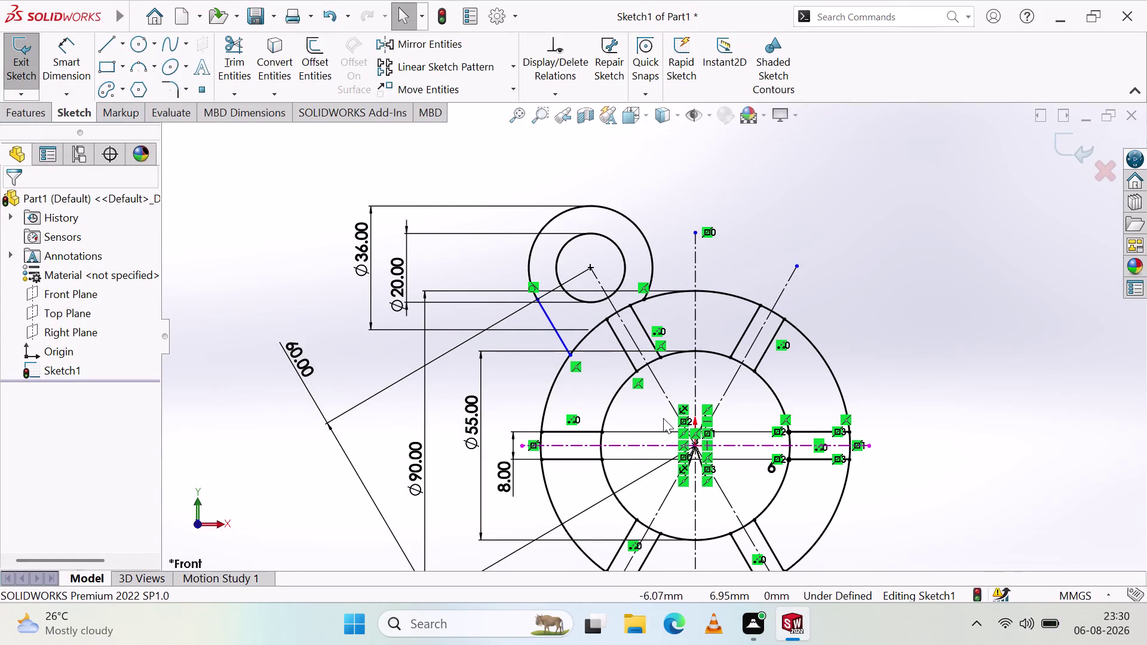
Undo the hook geometry back to the dimensioned ring, then redo the last undone step.
key(ctrl+z)
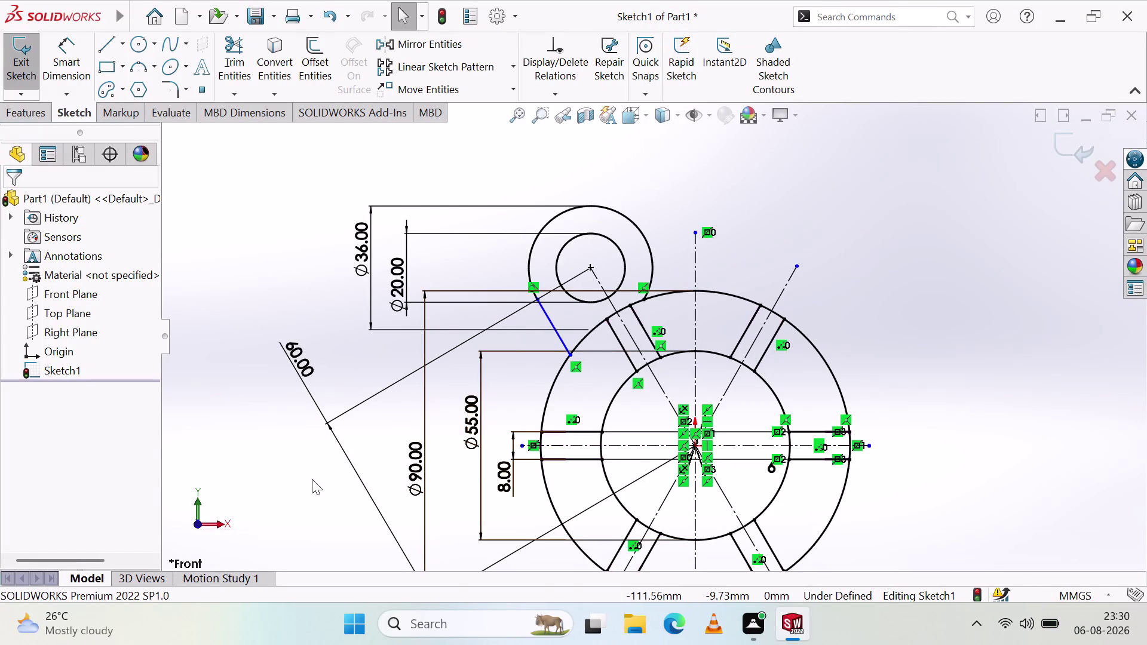
key(ctrl+z)
key(ctrl+z)
key(ctrl+z)
key(ctrl+z)
key(ctrl+z)
key(ctrl+z)
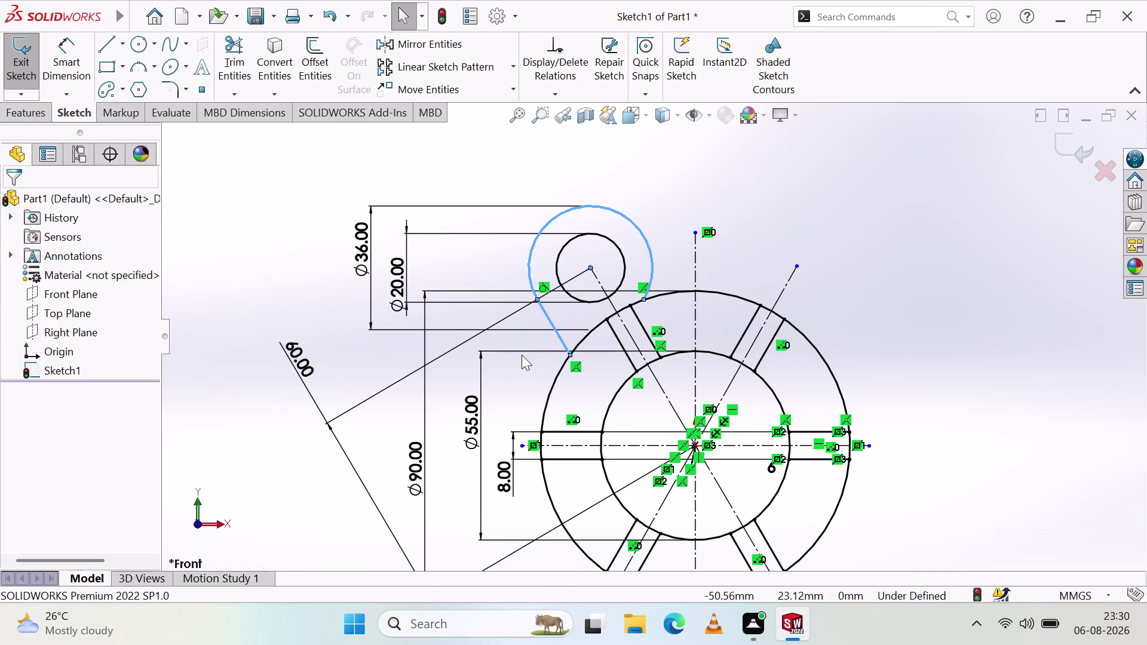
key(ctrl+z)
key(ctrl+z)
key(ctrl+z)
key(ctrl+z)
key(ctrl+z)
key(ctrl+z)
key(ctrl+z)
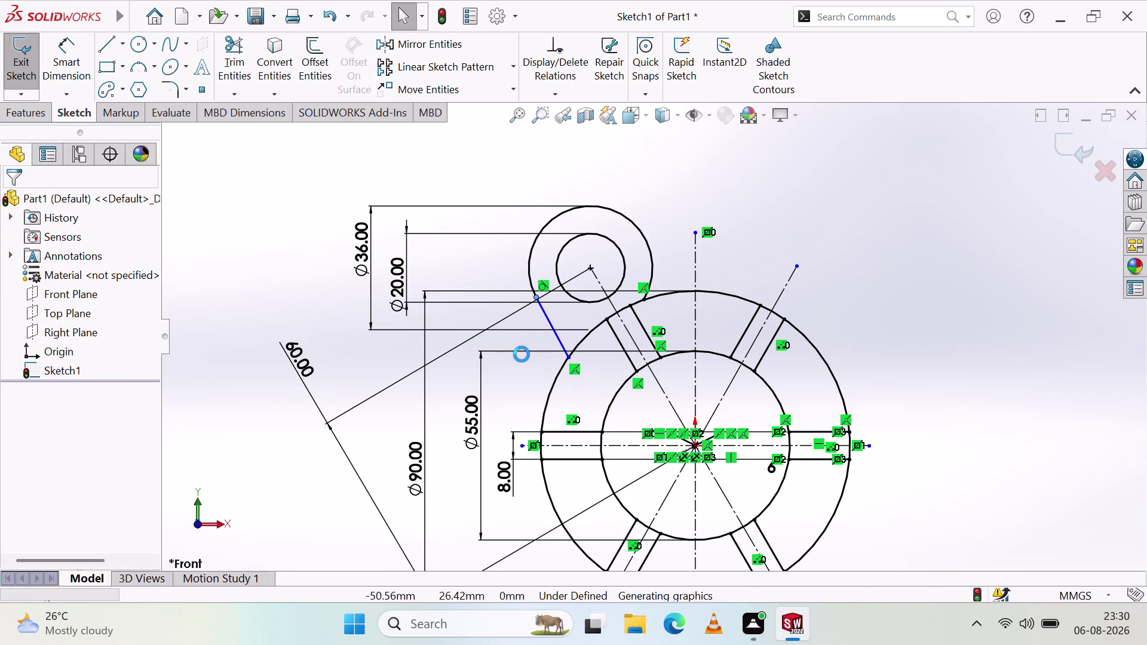
key(ctrl+z)
key(ctrl+z)
key(ctrl+z)
key(ctrl+z)
key(ctrl+z)
key(ctrl+z)
key(ctrl+z)
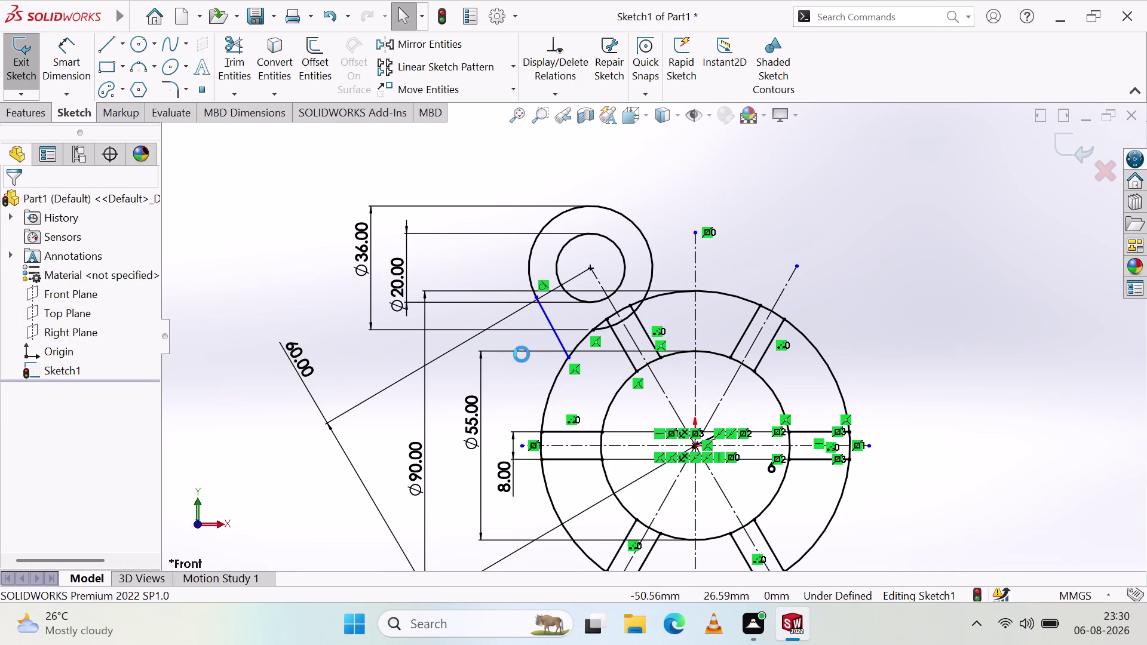
key(ctrl+z)
key(ctrl+z)
key(ctrl+z)
key(ctrl+z)
key(ctrl+z)
key(ctrl+z)
key(ctrl+z)
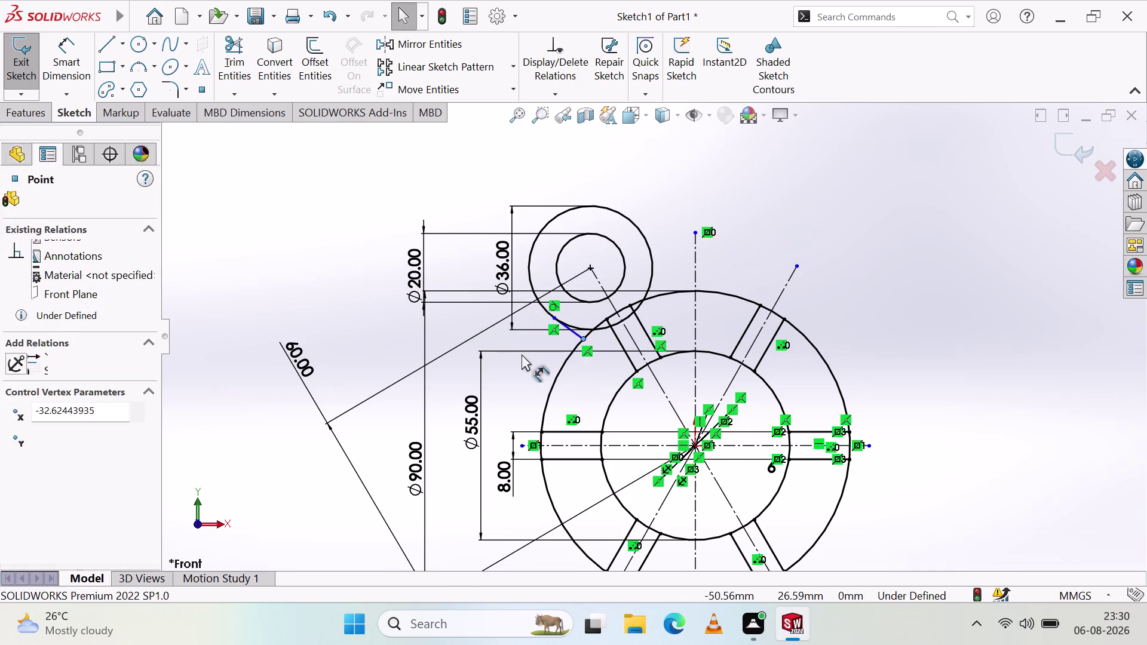
key(ctrl+z)
key(ctrl+z)
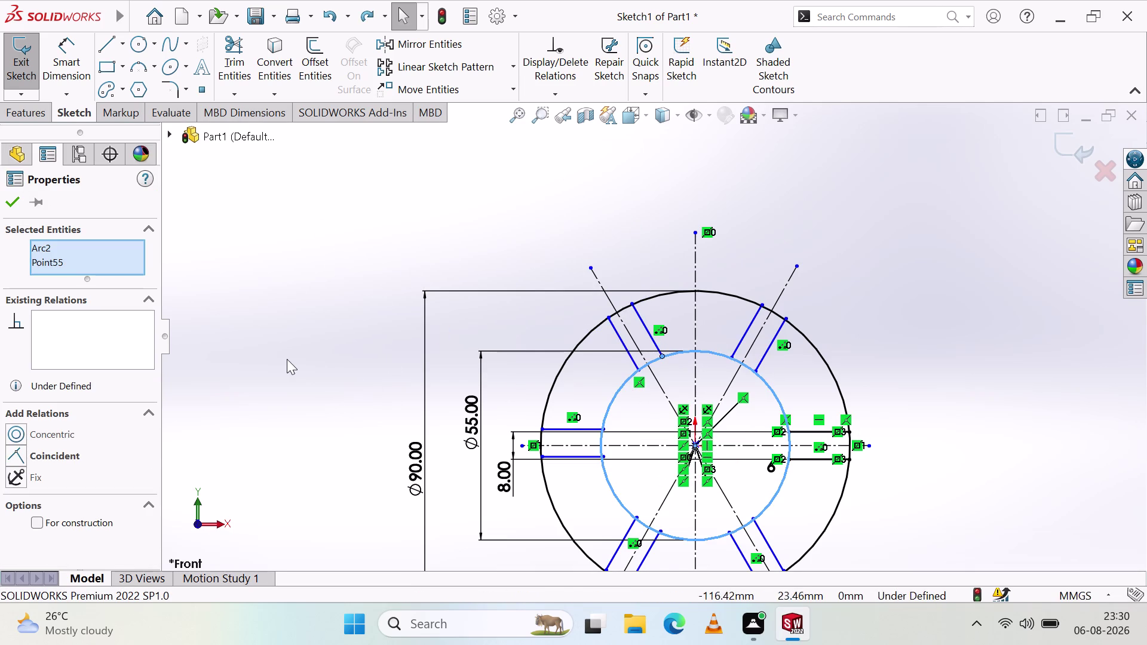
click(361, 13)
click(362, 13)
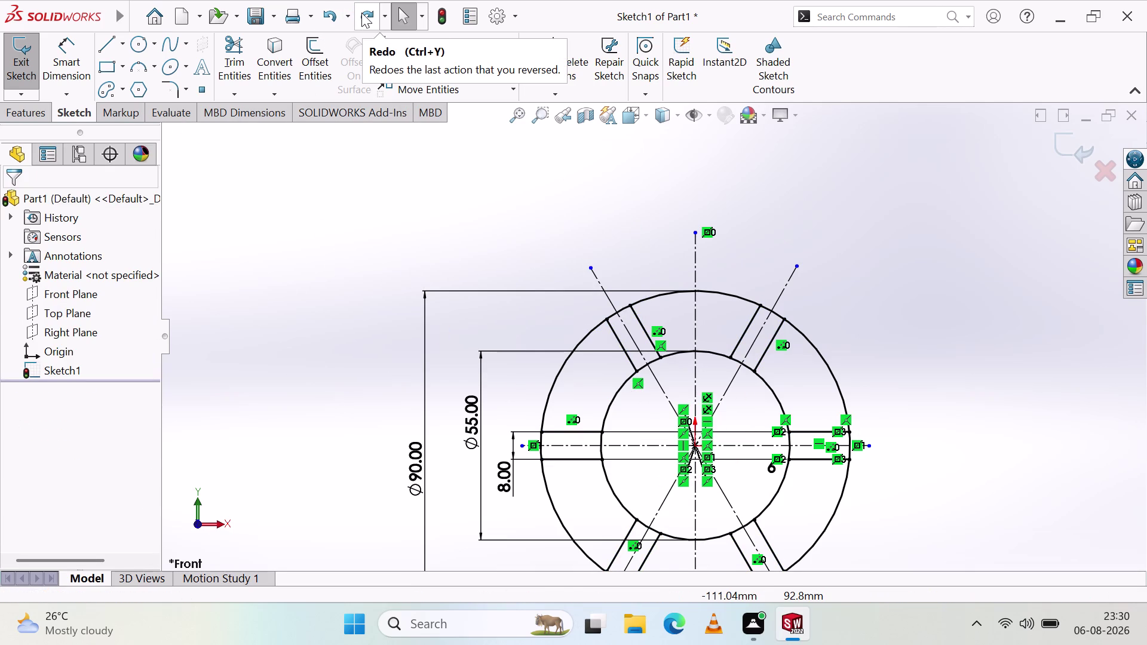
click(362, 13)
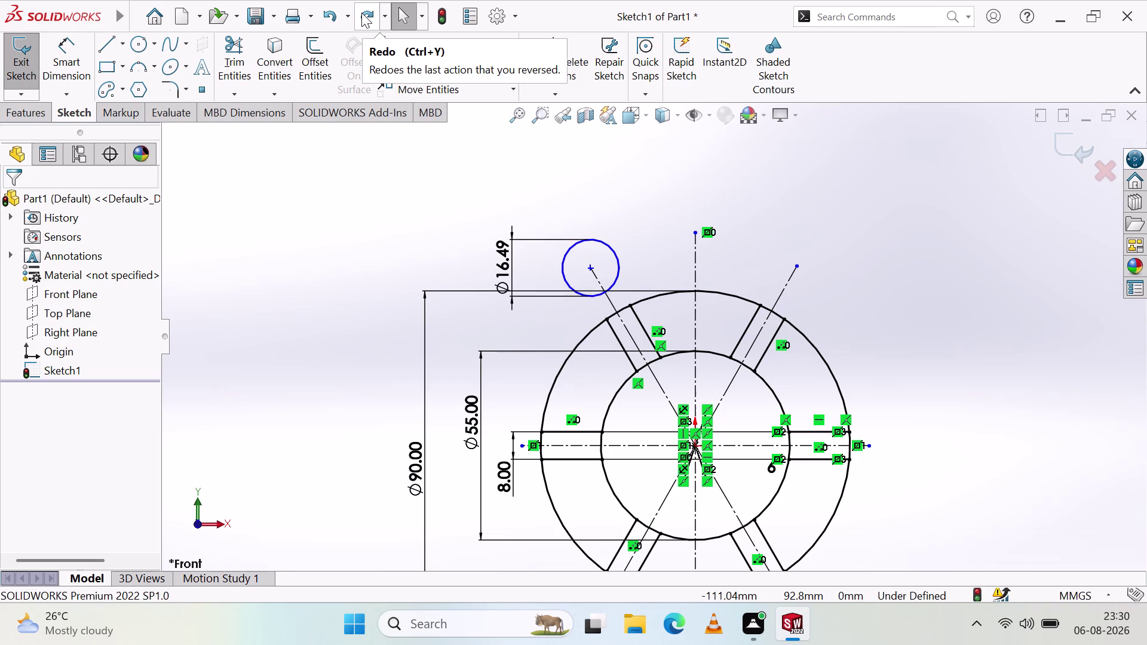
Delete the stray Ø16.49 circle together with its dimension.
key(Escape)
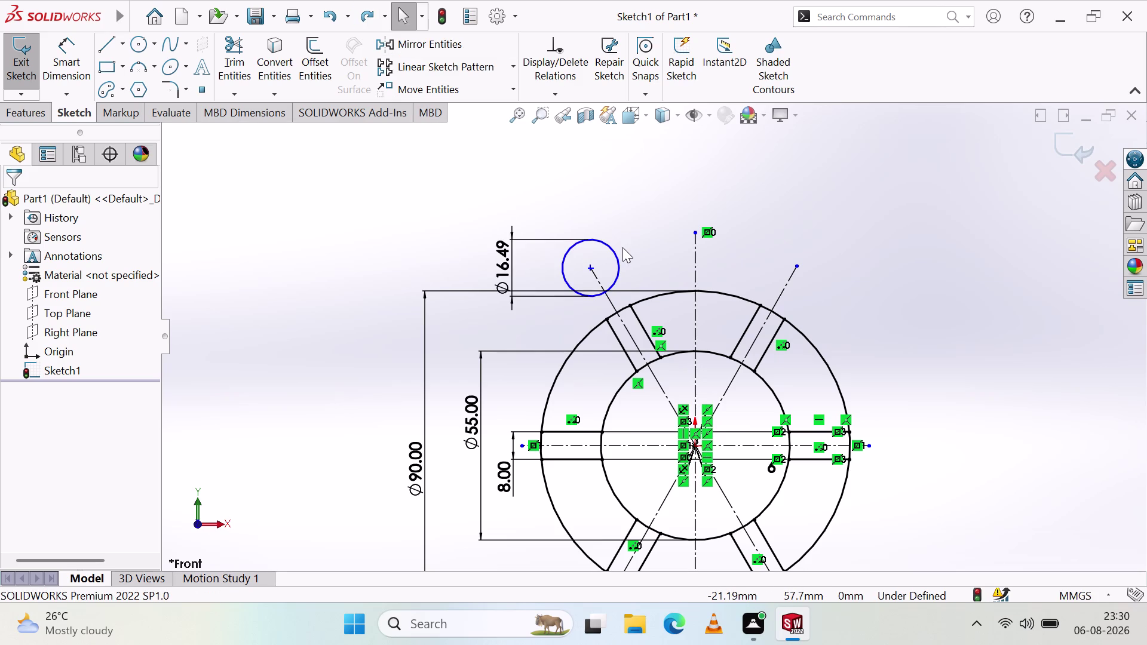
click(614, 254)
key(Delete)
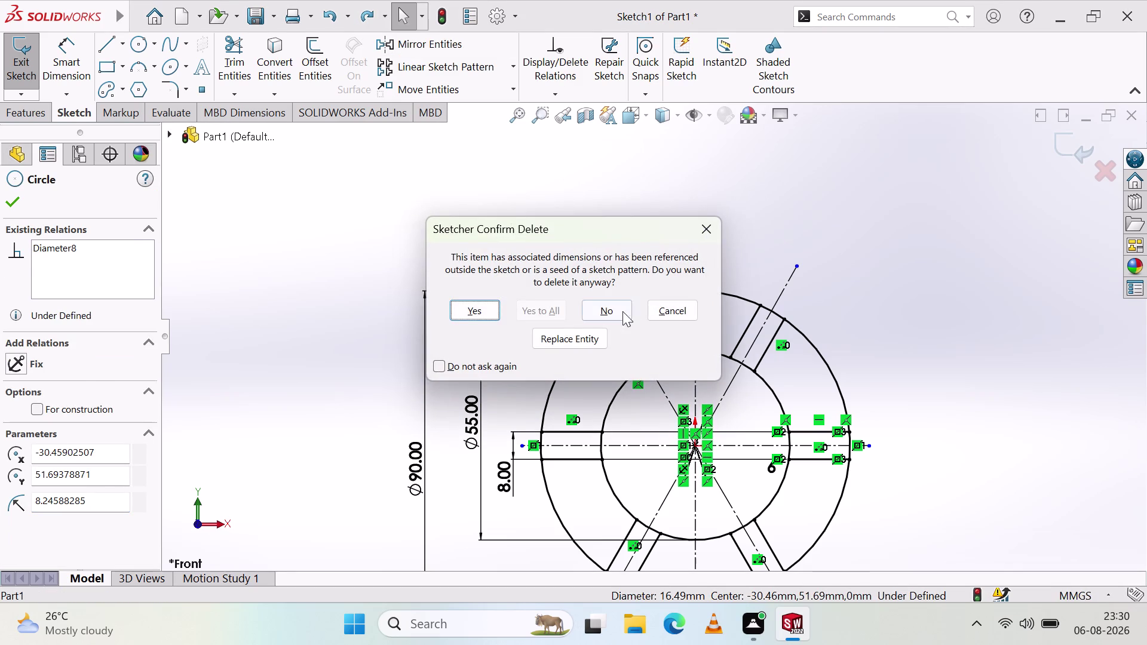
click(482, 311)
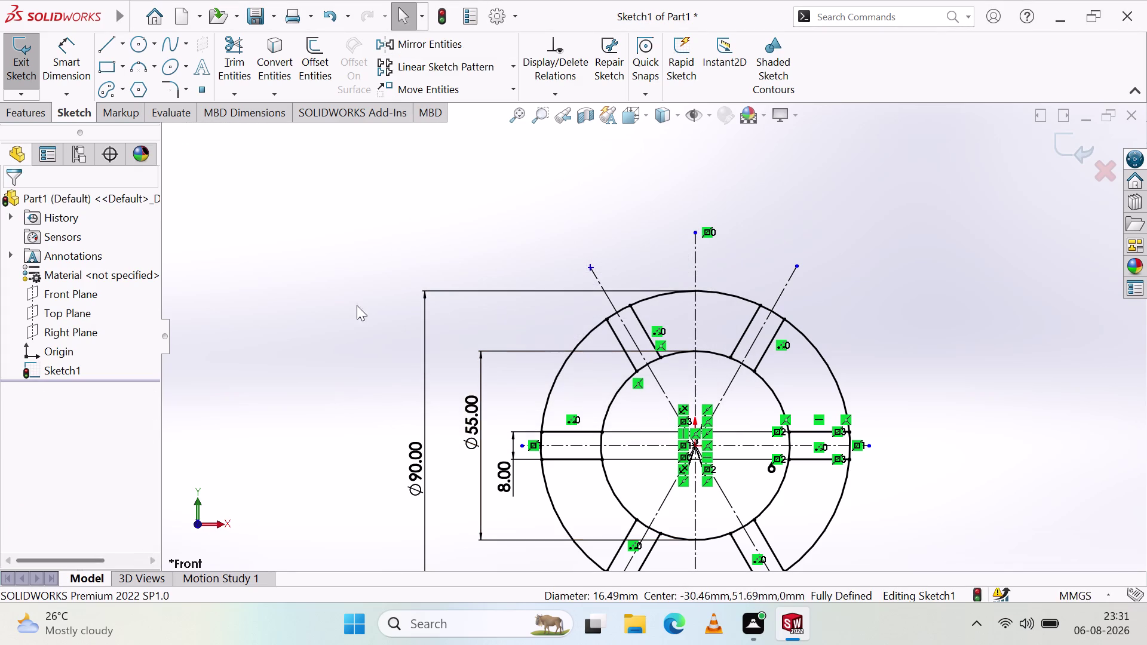
click(398, 246)
click(764, 232)
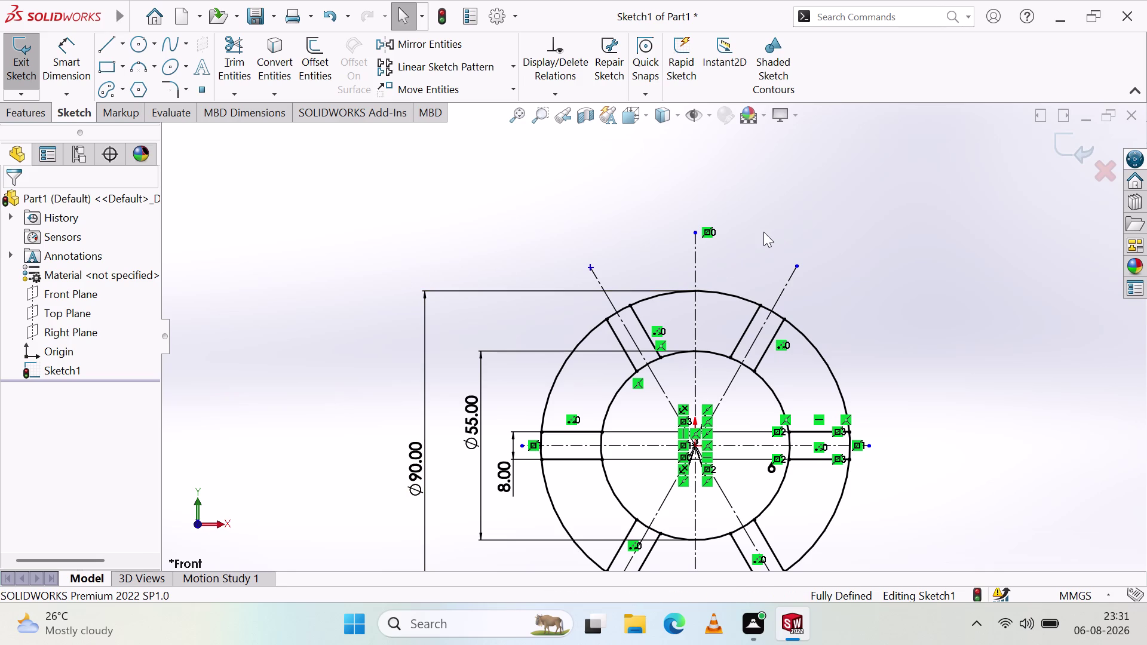
click(805, 265)
click(793, 269)
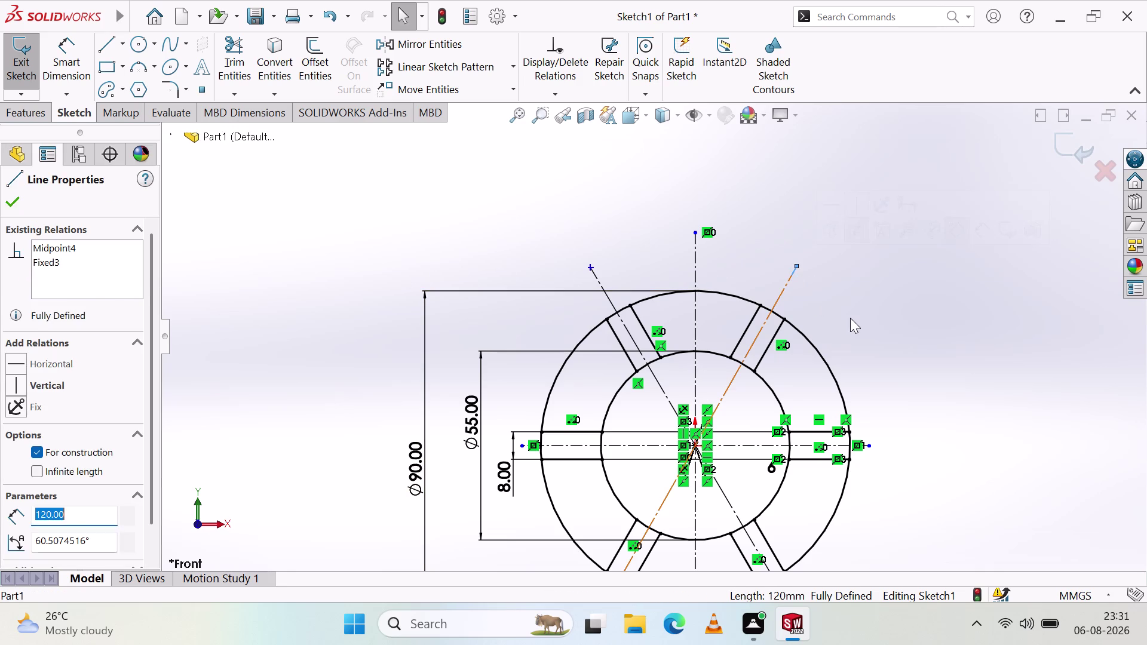
click(851, 318)
key(Escape)
key(Escape)
key(Escape)
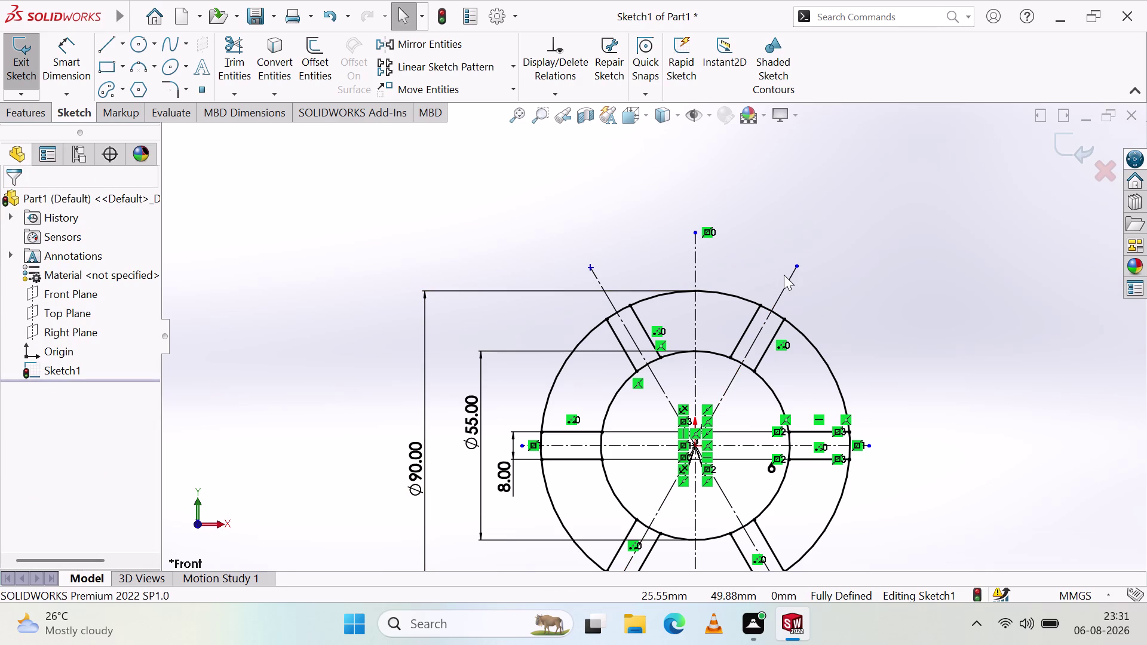
click(786, 277)
click(787, 284)
key(Escape)
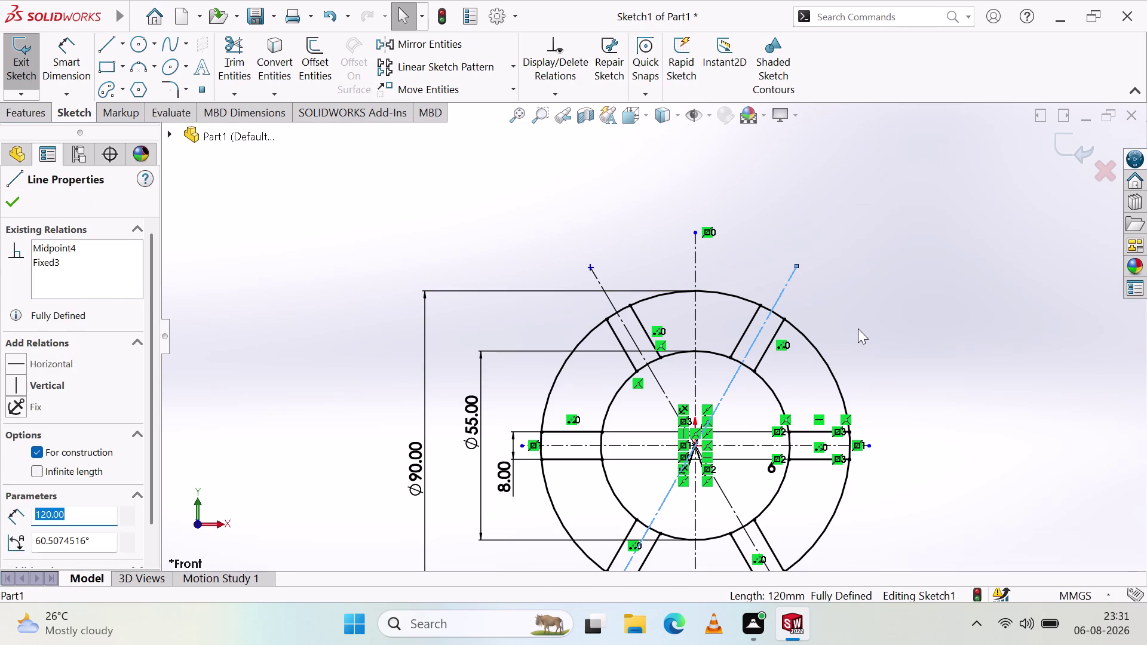
key(Escape)
key(Escape)
key(Escape)
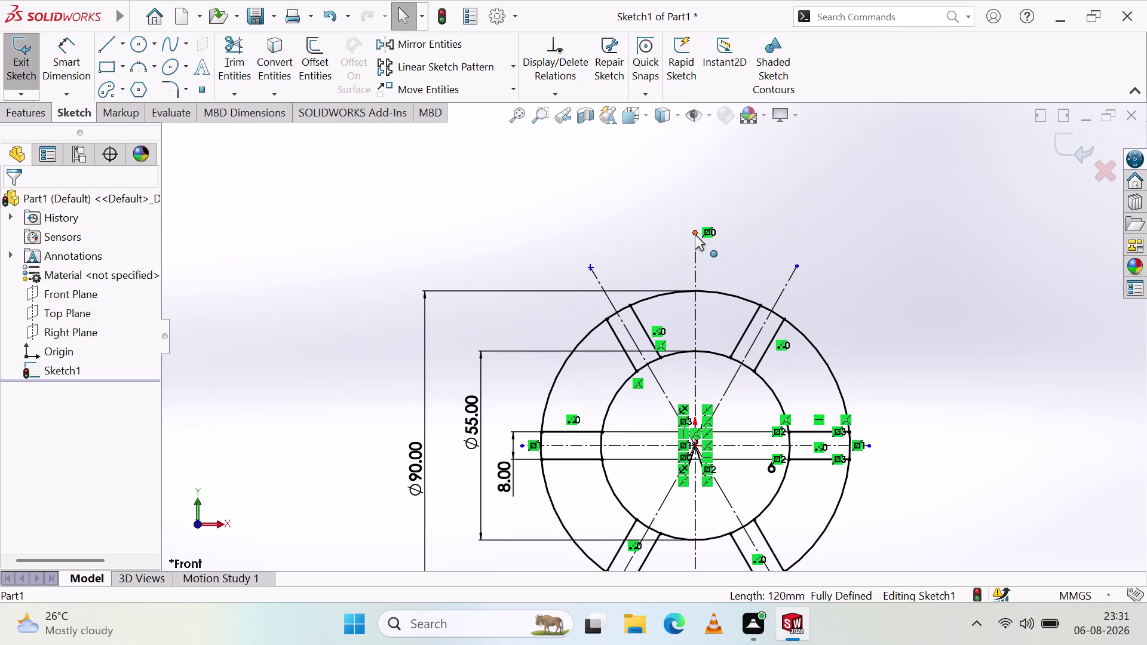
click(695, 235)
key(Escape)
key(Escape)
key(Escape)
key(Escape)
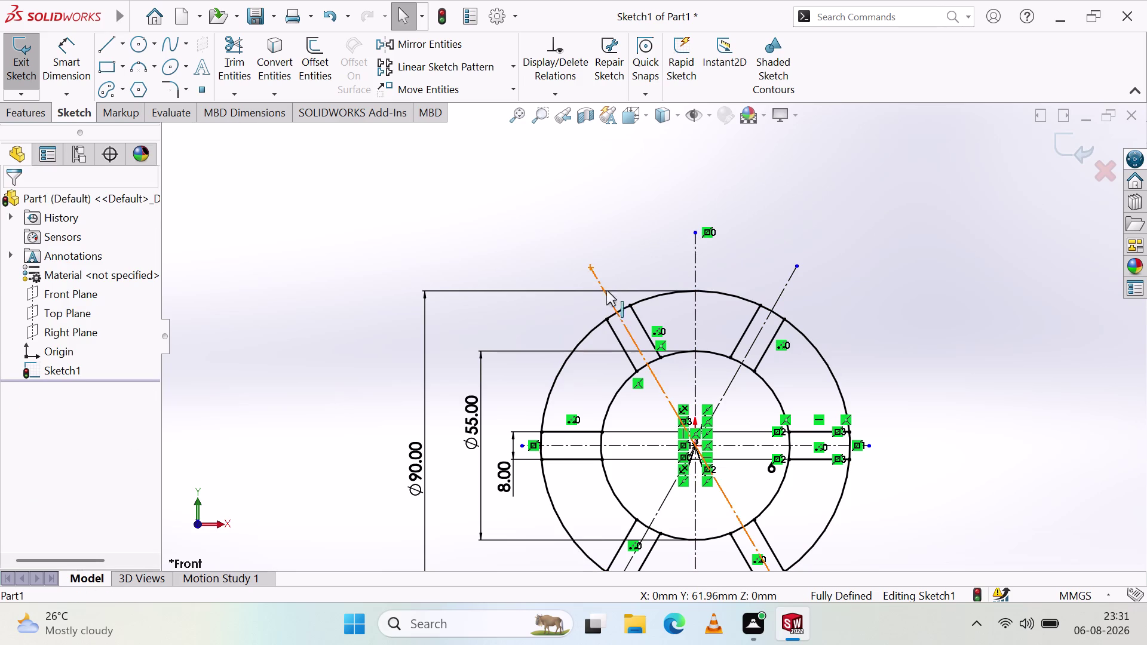
scroll(down, 3)
scroll(up, 3)
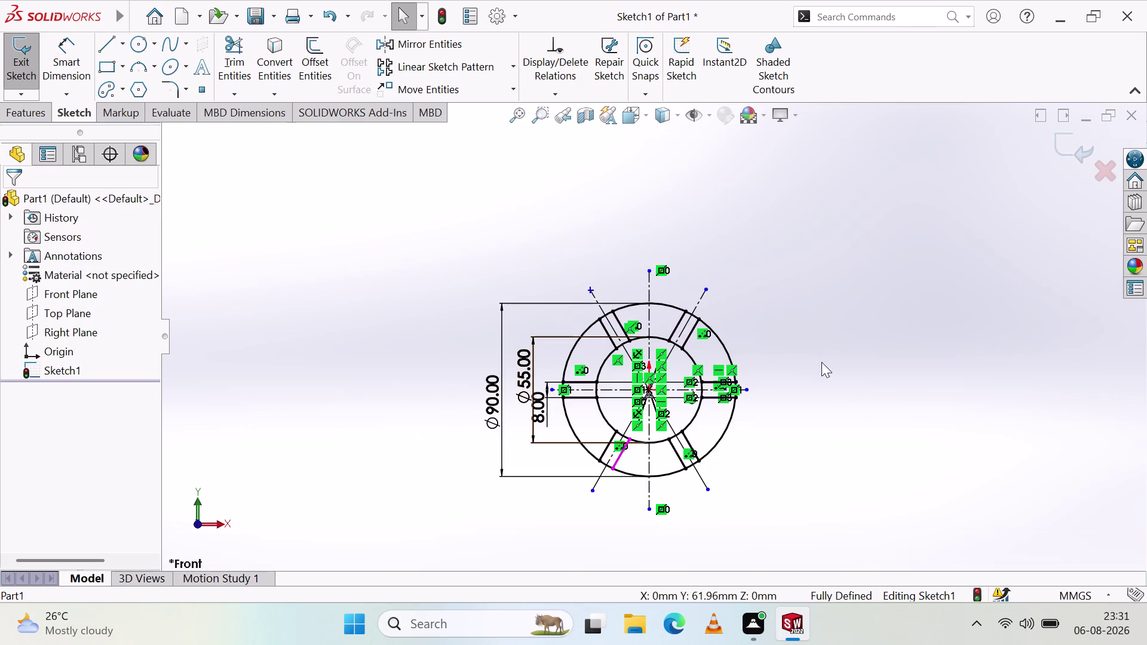
scroll(down, 3)
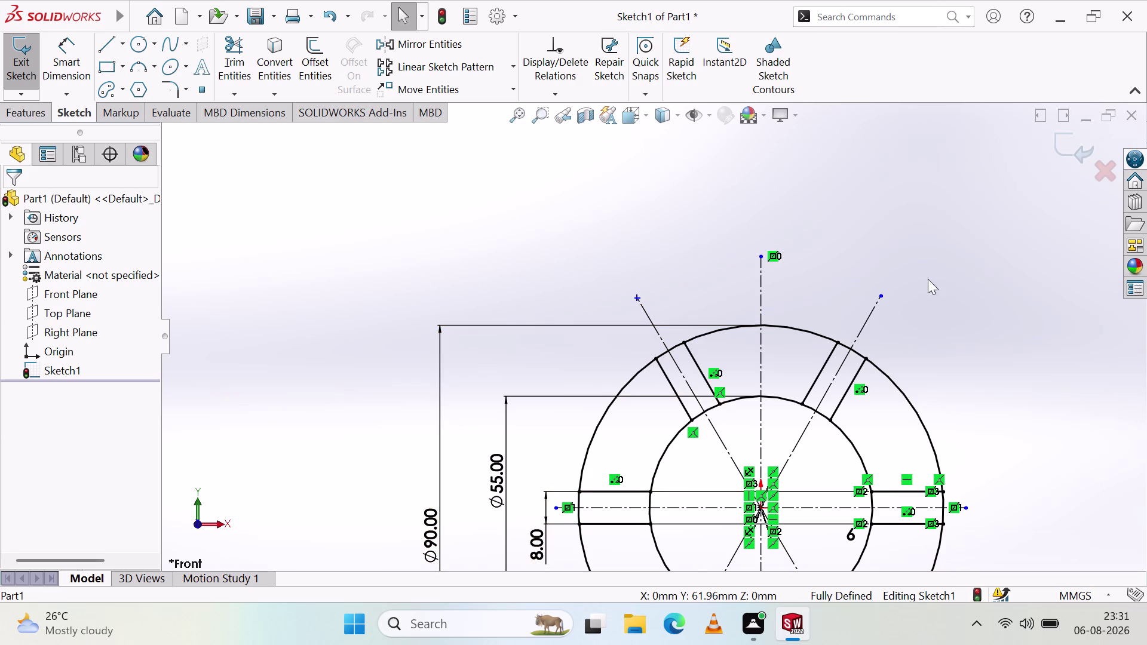
scroll(down, 3)
scroll(down, 3)
scroll(up, 3)
scroll(down, 3)
scroll(up, 3)
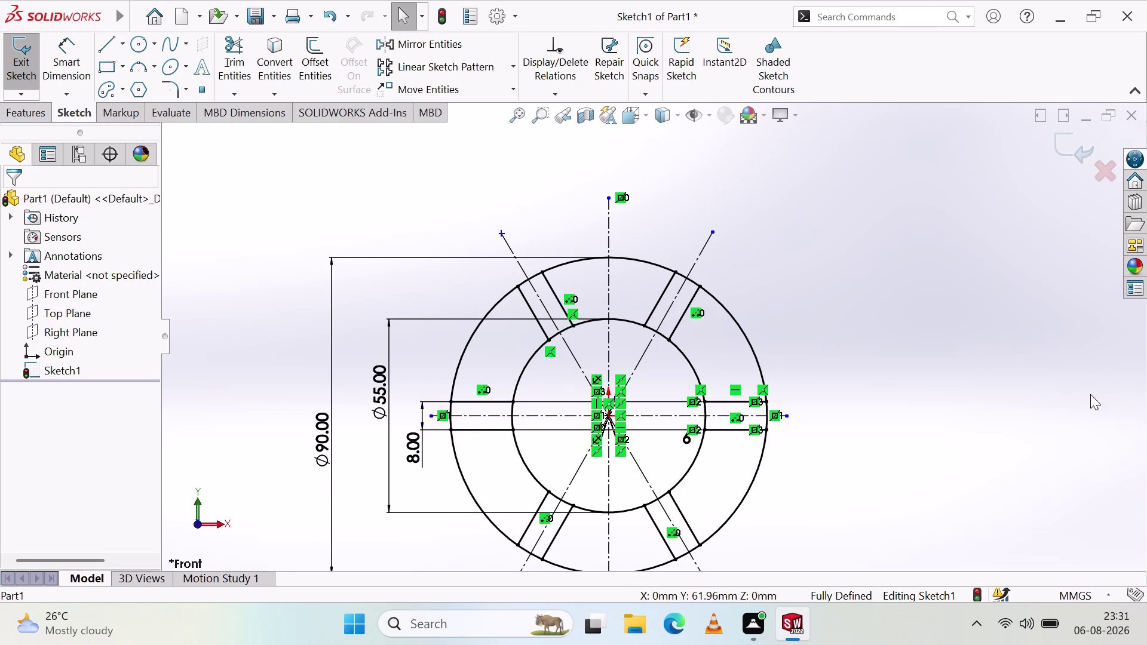
drag(0, 575, 0, 644)
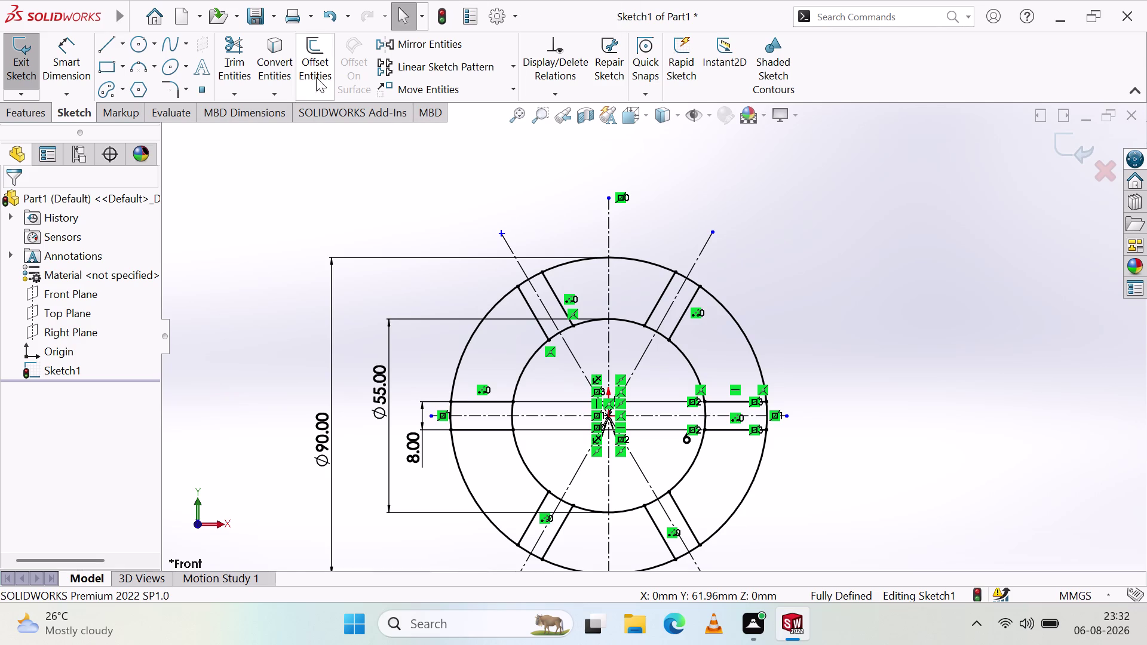
Sketch a three-point arc from above the outer ring down to the outer circle.
click(154, 70)
click(182, 132)
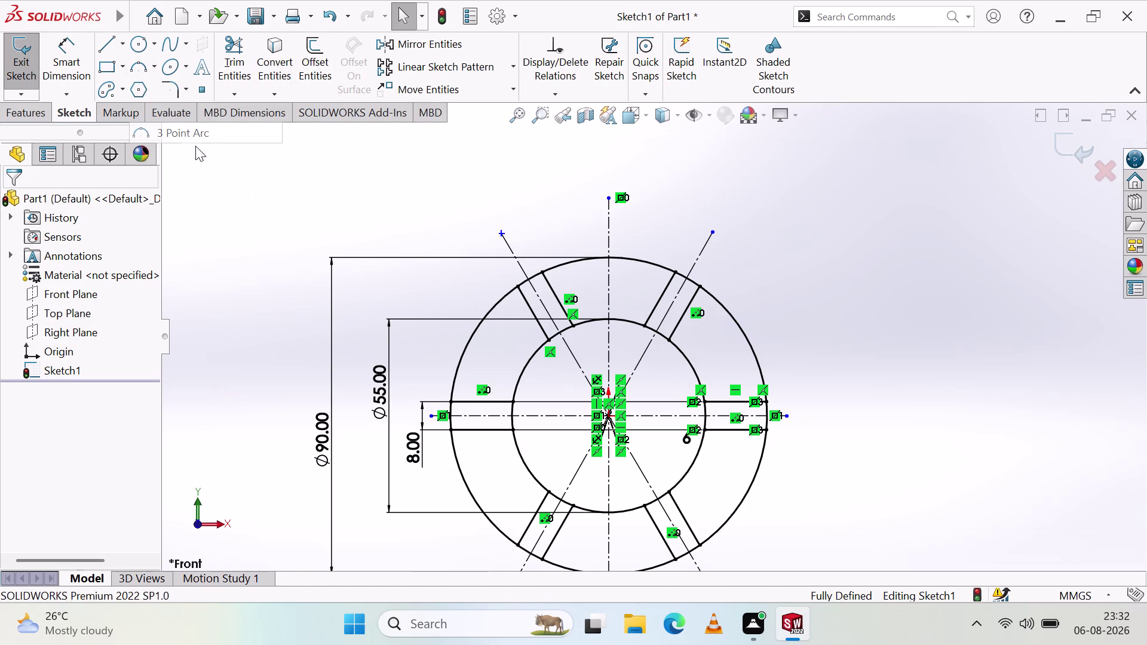
click(497, 301)
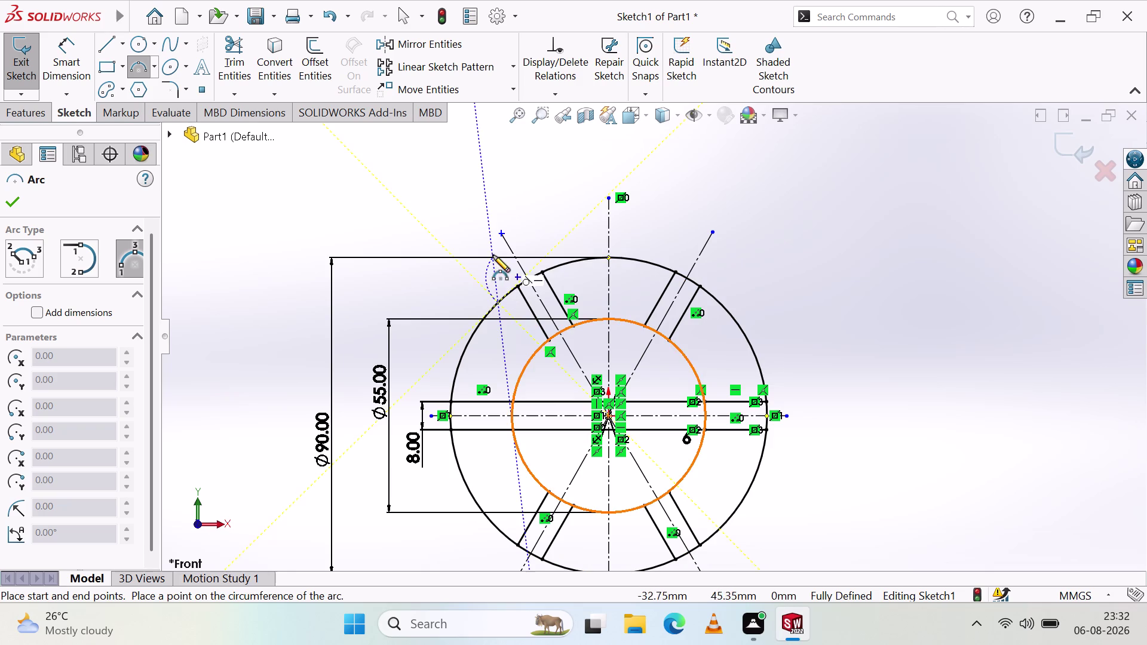
click(485, 236)
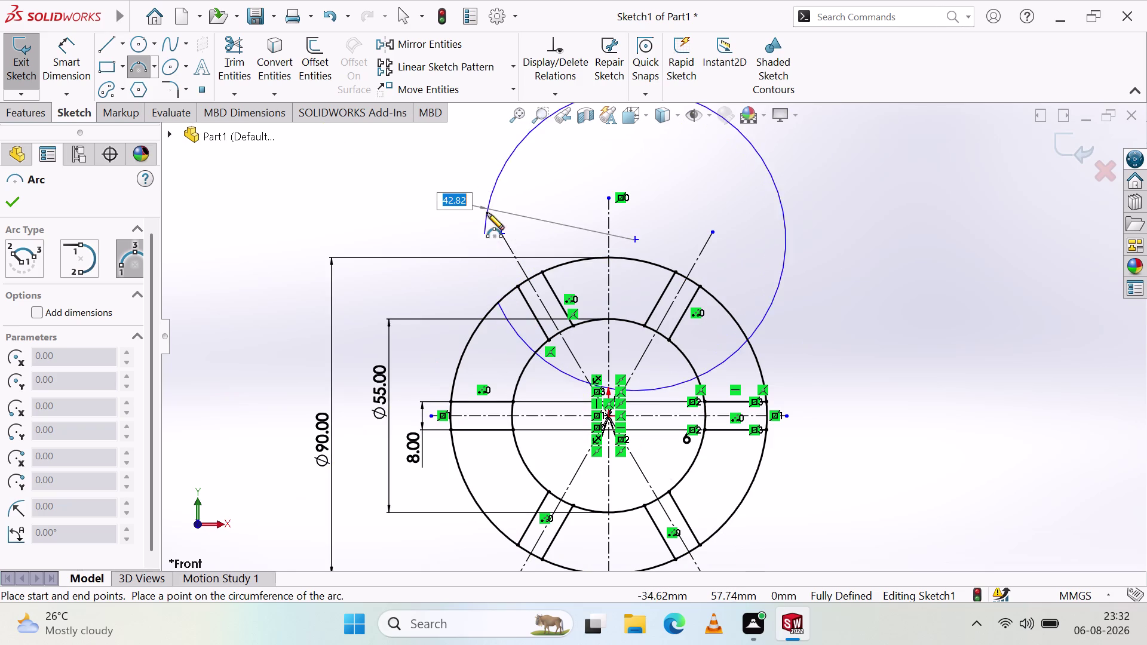
click(505, 267)
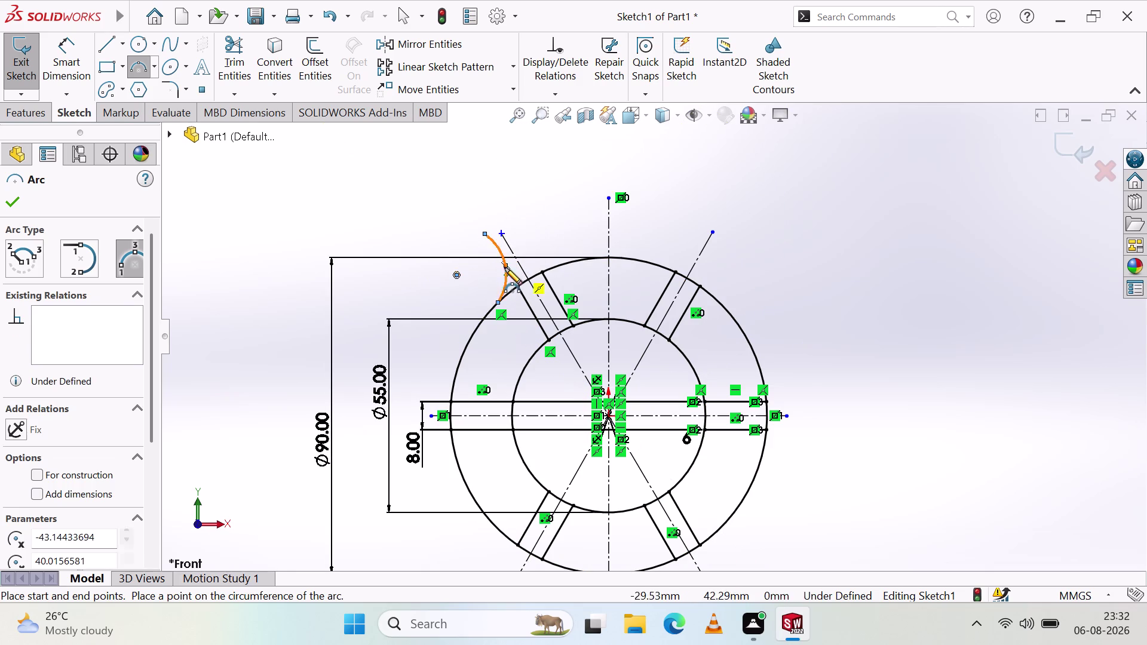
key(Escape)
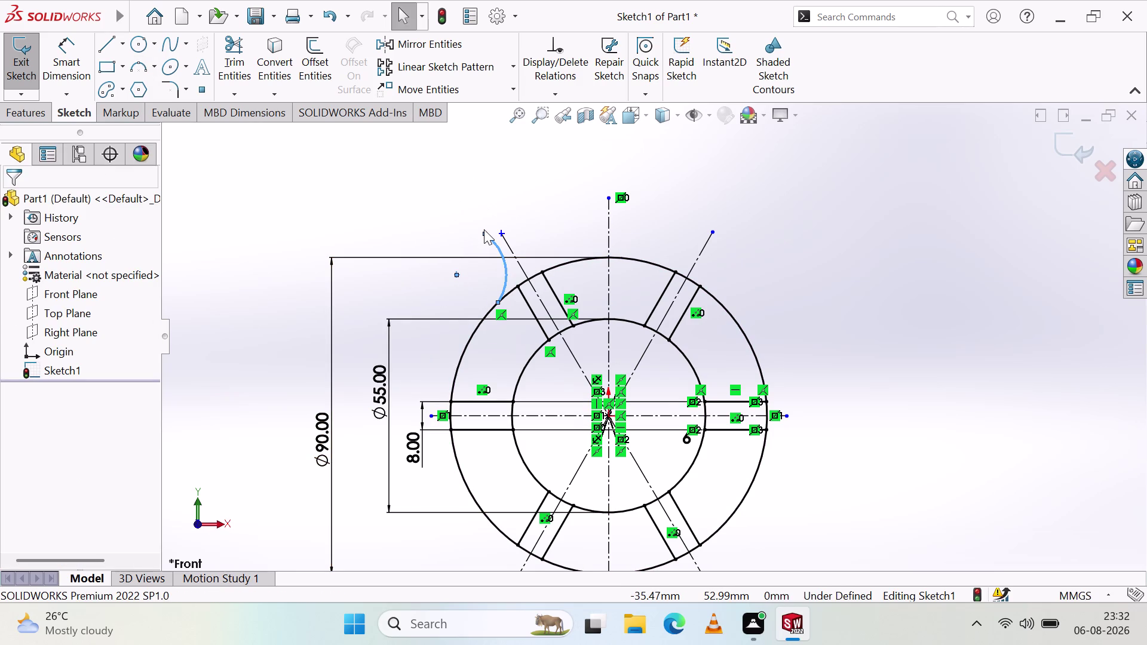
Drag the new arc's upper endpoint and curvature to shape it beside the upper spoke.
drag(480, 232, 470, 236)
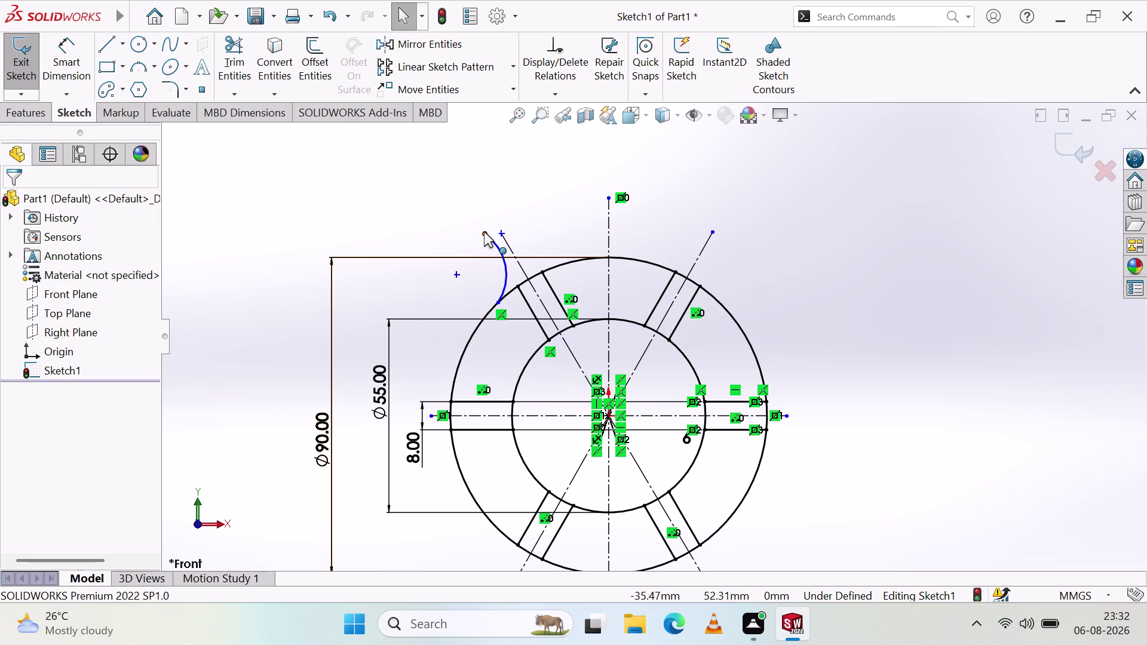
drag(484, 234, 471, 245)
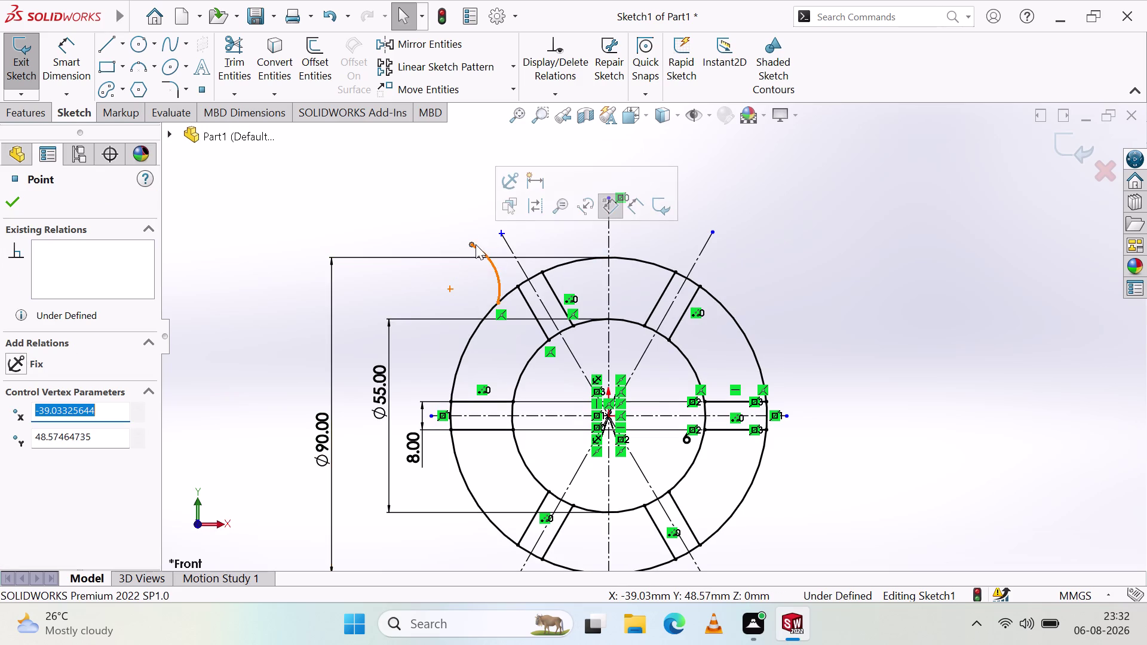
drag(469, 244, 487, 227)
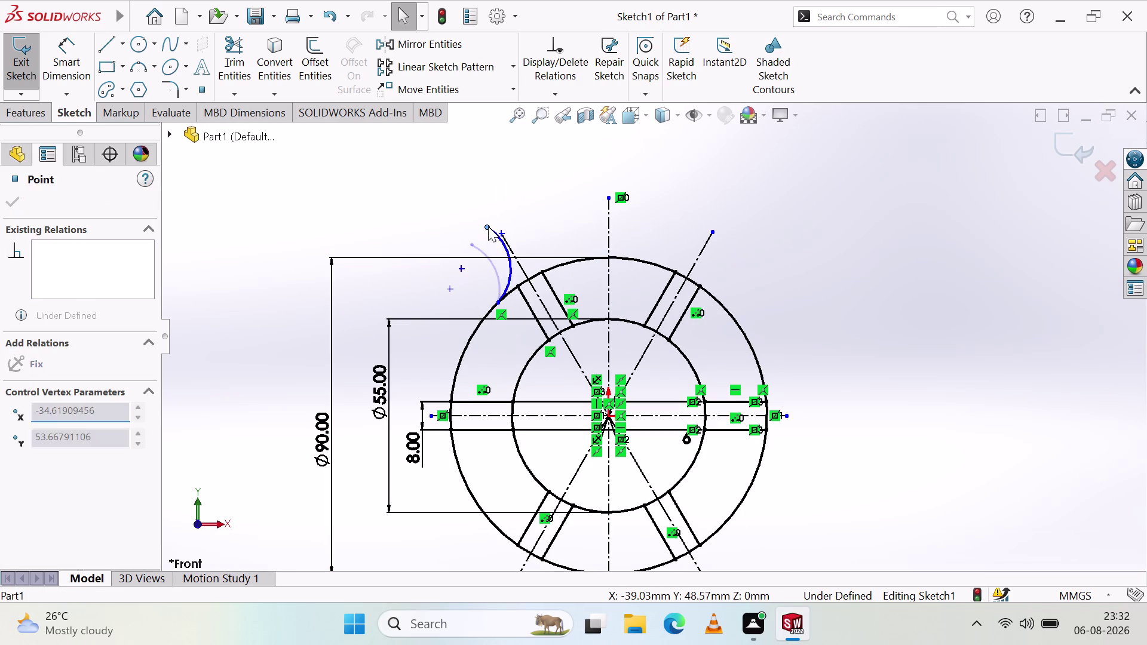
drag(487, 227, 483, 241)
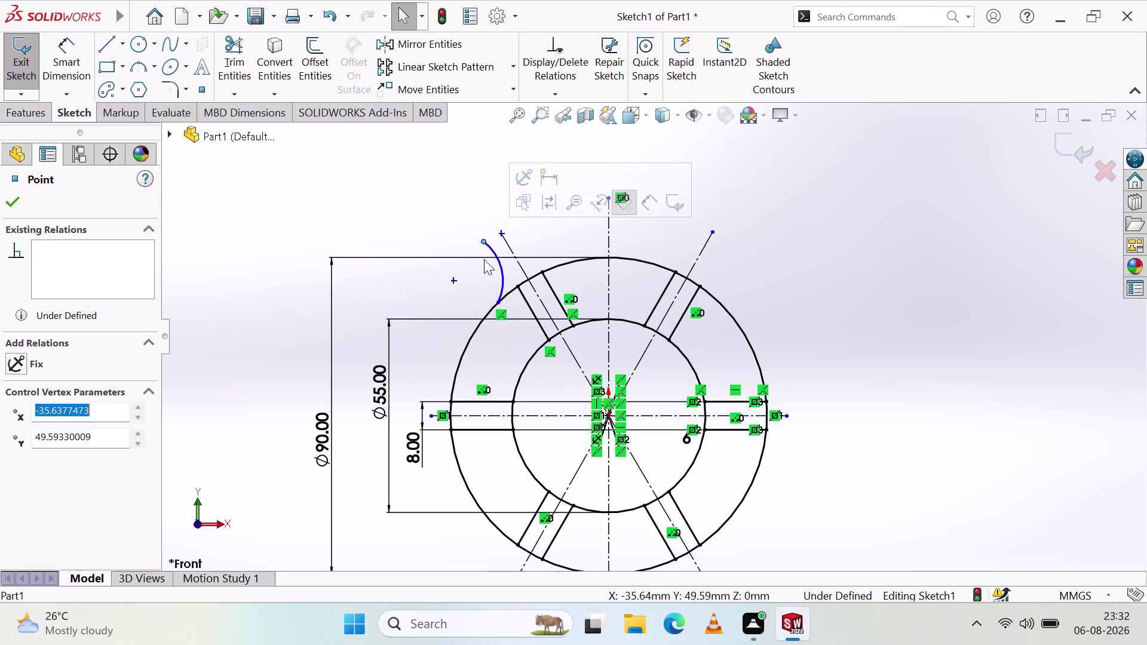
click(477, 280)
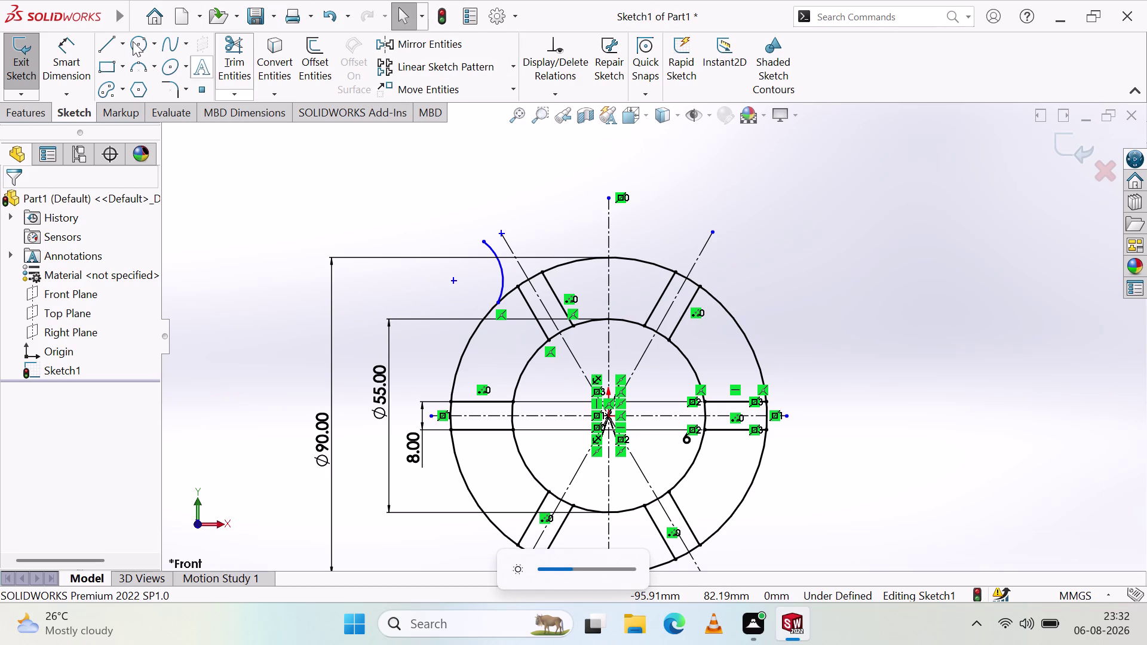
Draw a short line from the hook arc's upper end, running up and left.
click(108, 47)
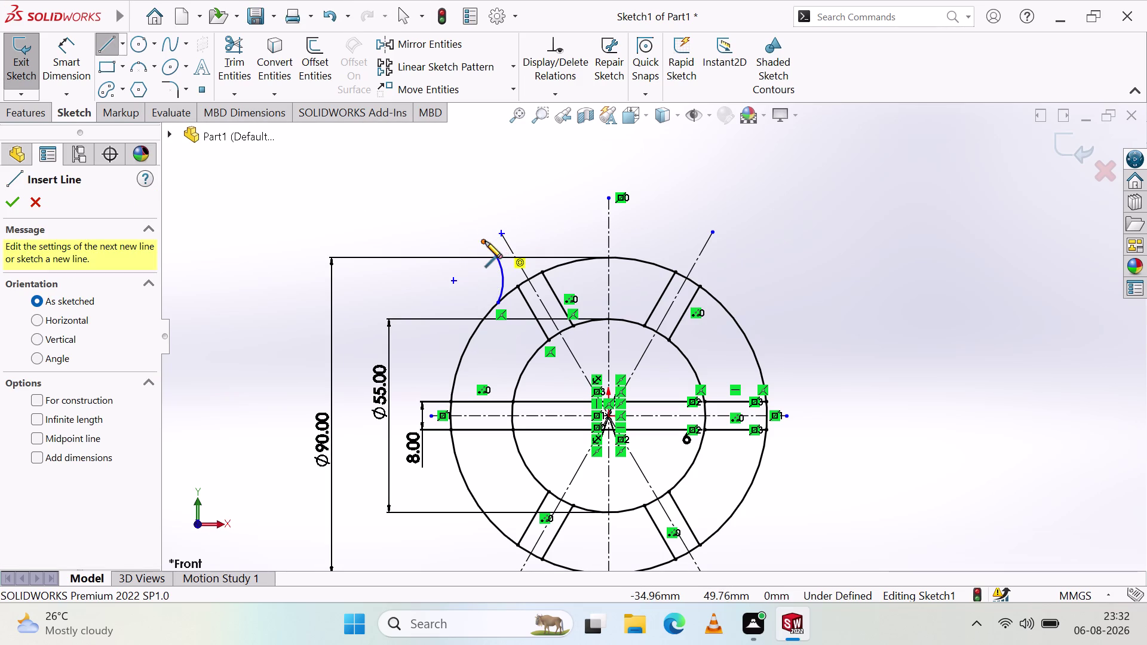
click(483, 242)
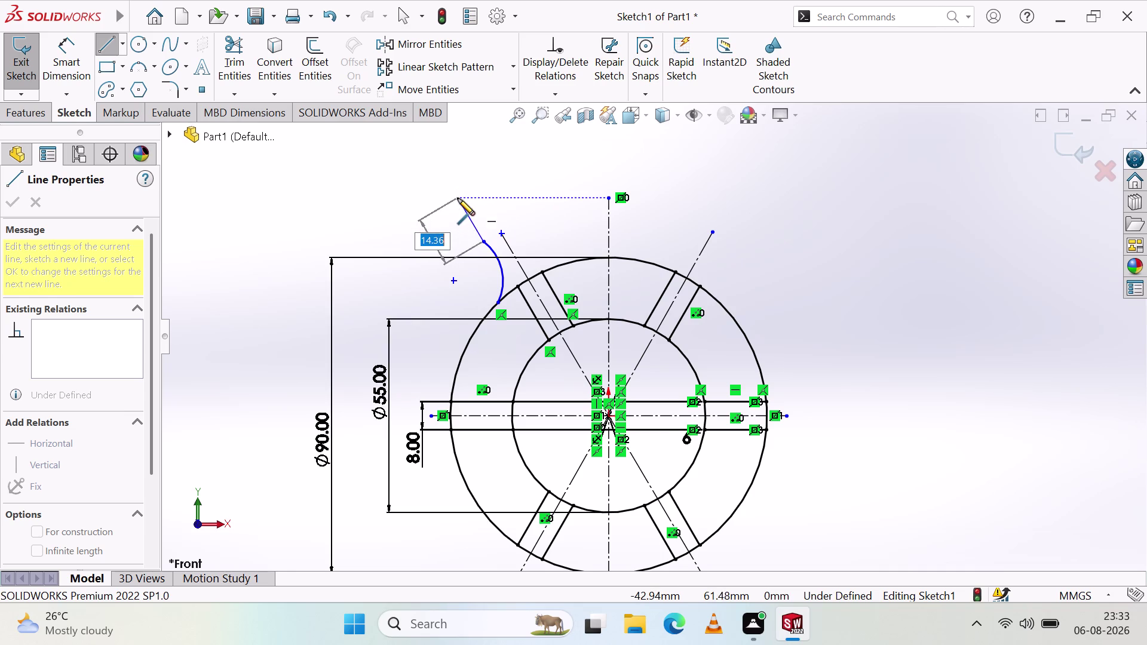
click(457, 198)
key(Escape)
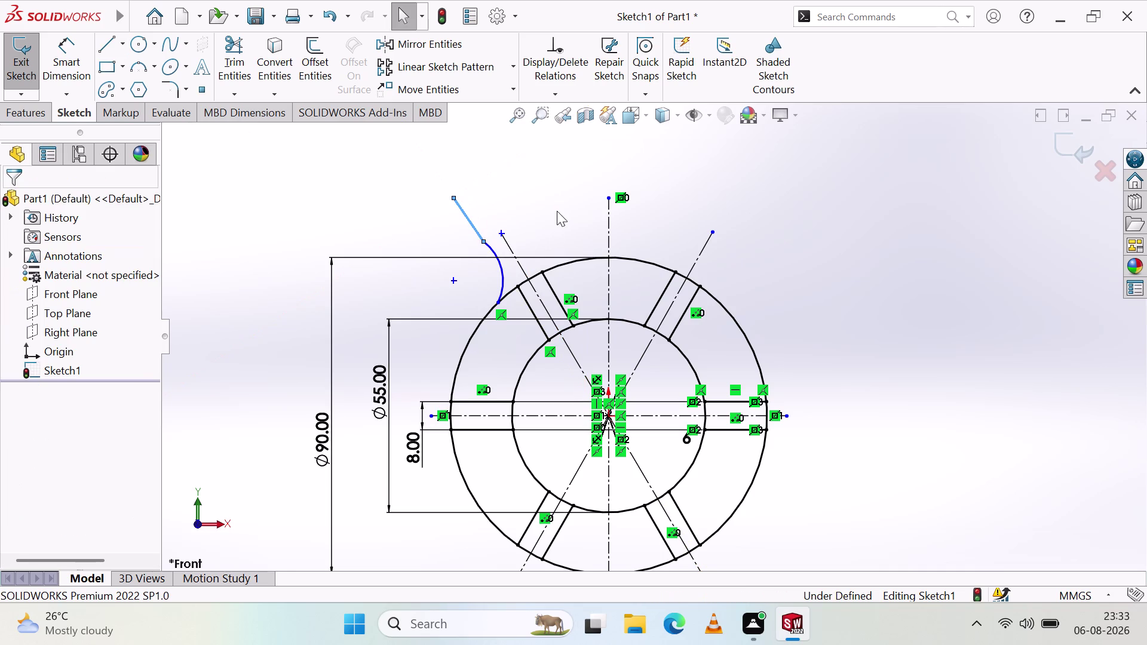
Make the hook arc tangent to the 90 mm outer circle.
click(426, 230)
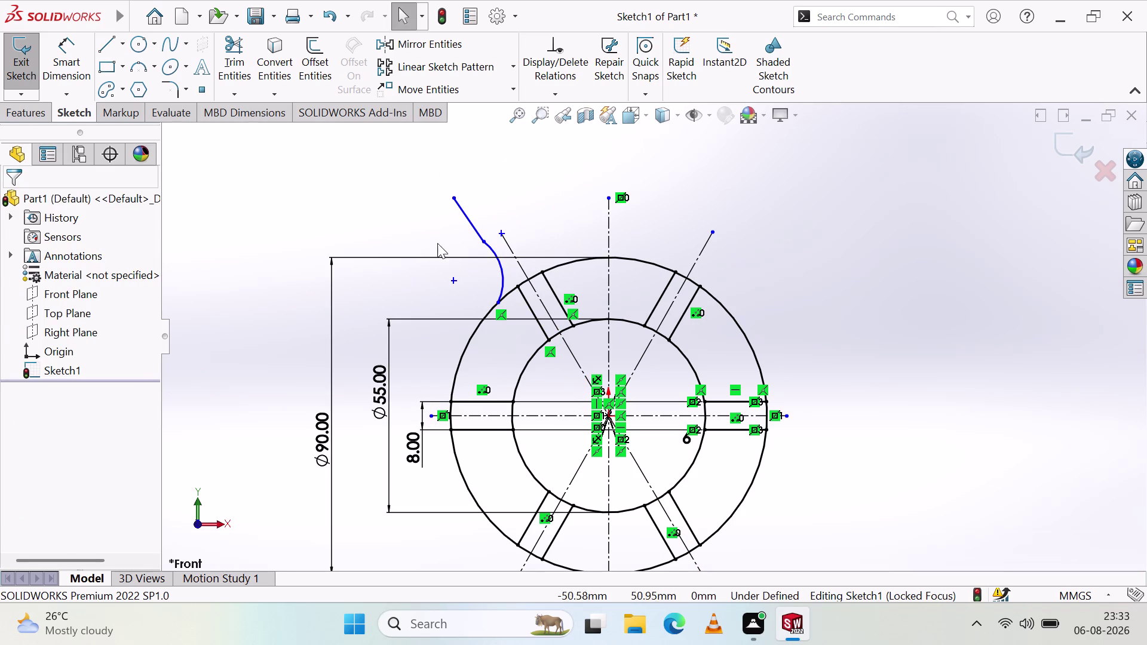
click(496, 301)
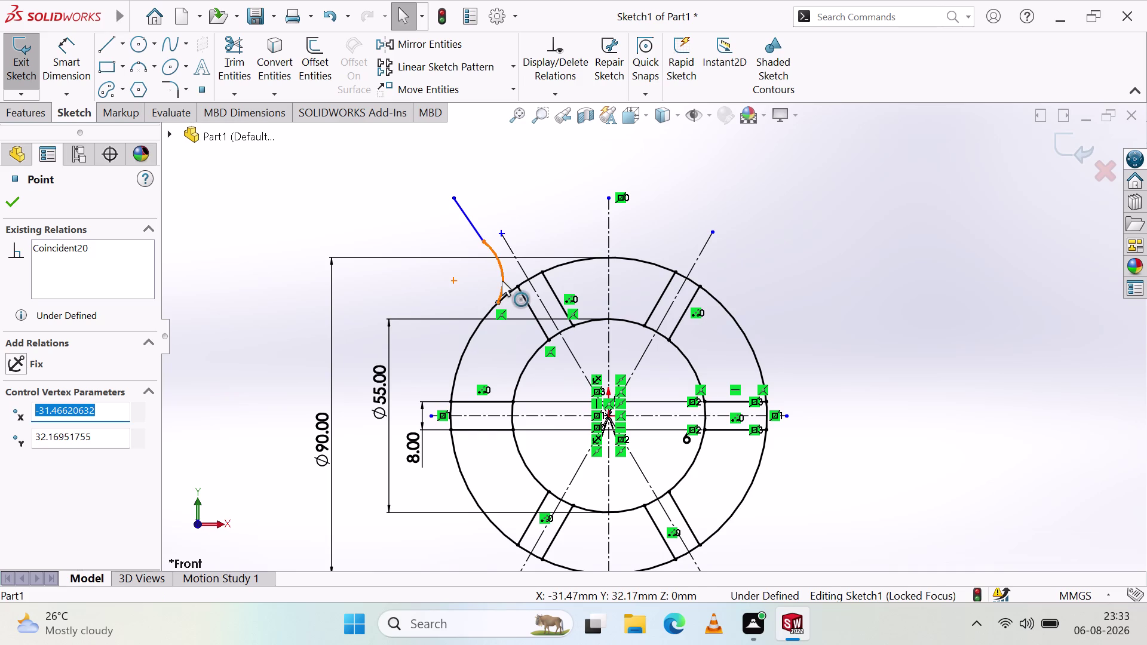
click(502, 281)
click(507, 291)
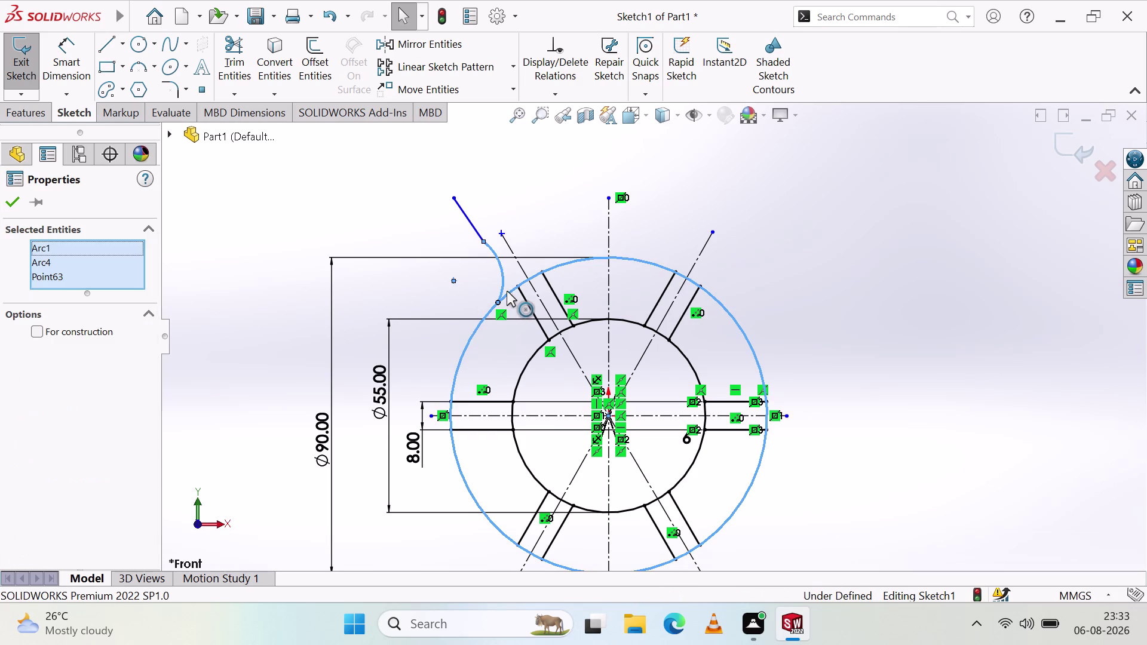
key(Escape)
key(Escape)
key(Escape)
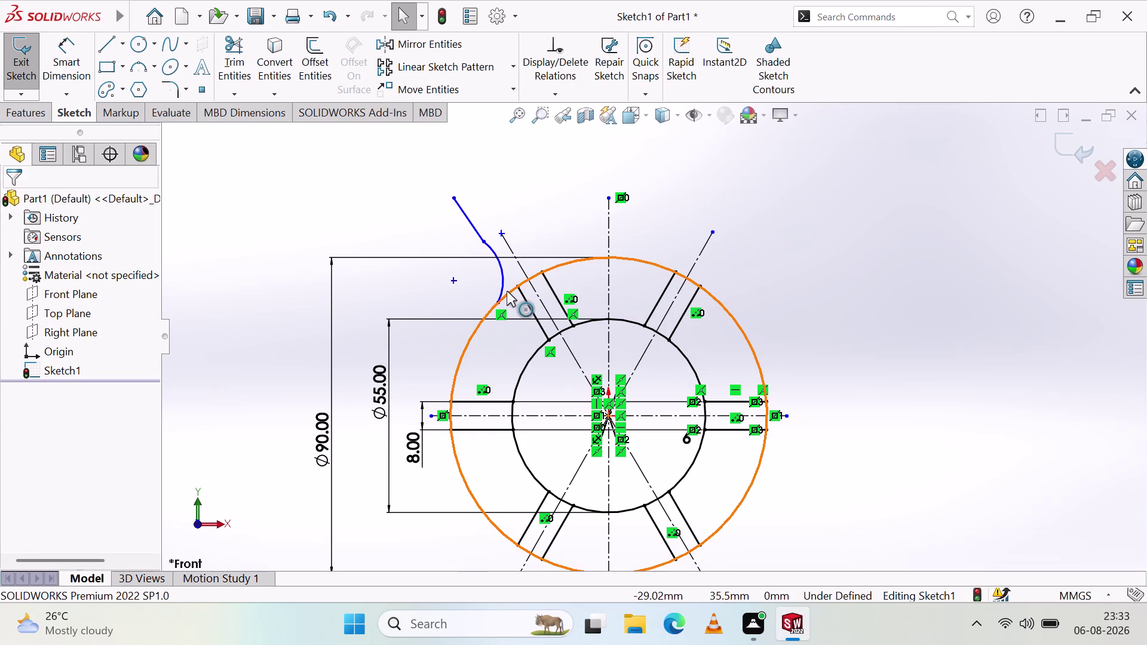
click(507, 292)
click(502, 283)
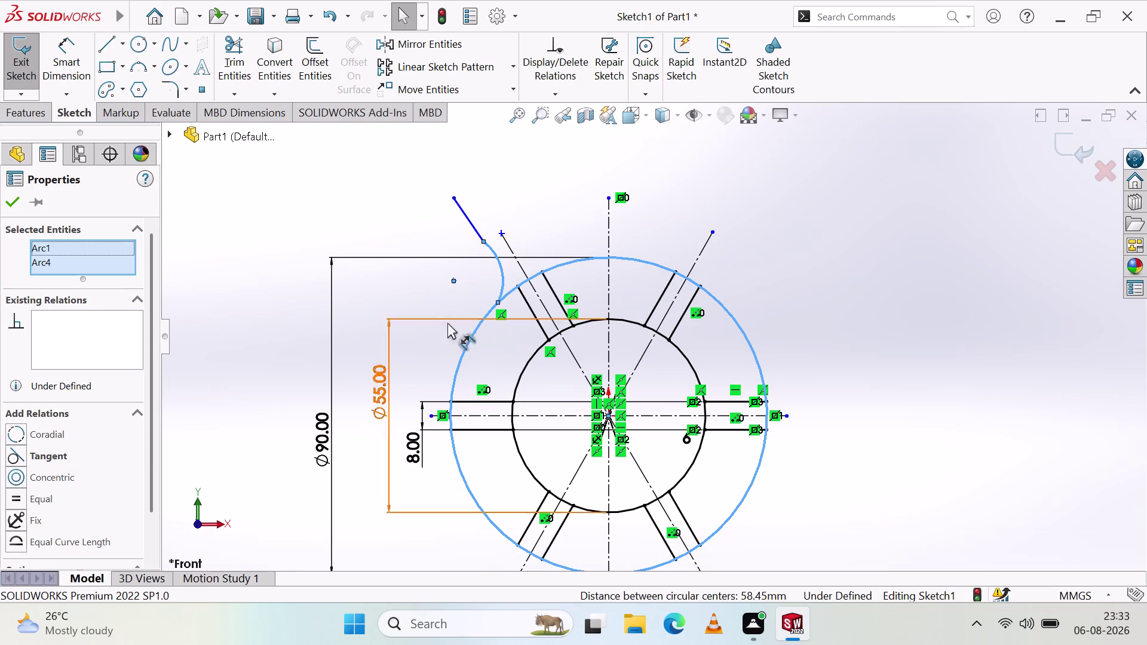
click(11, 451)
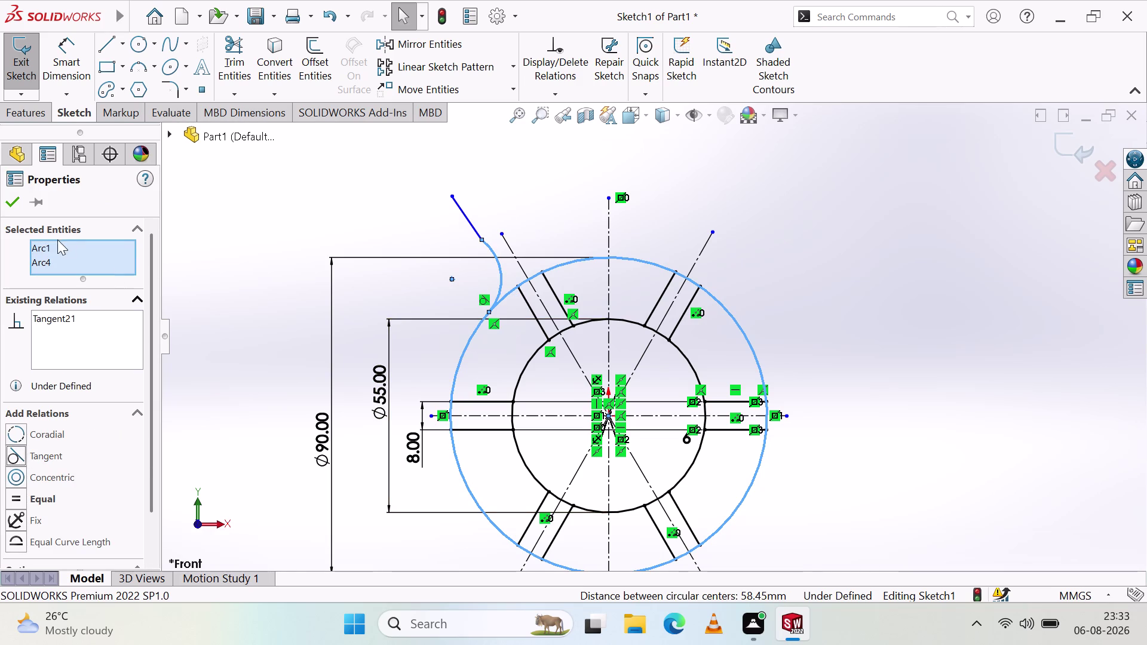
click(22, 209)
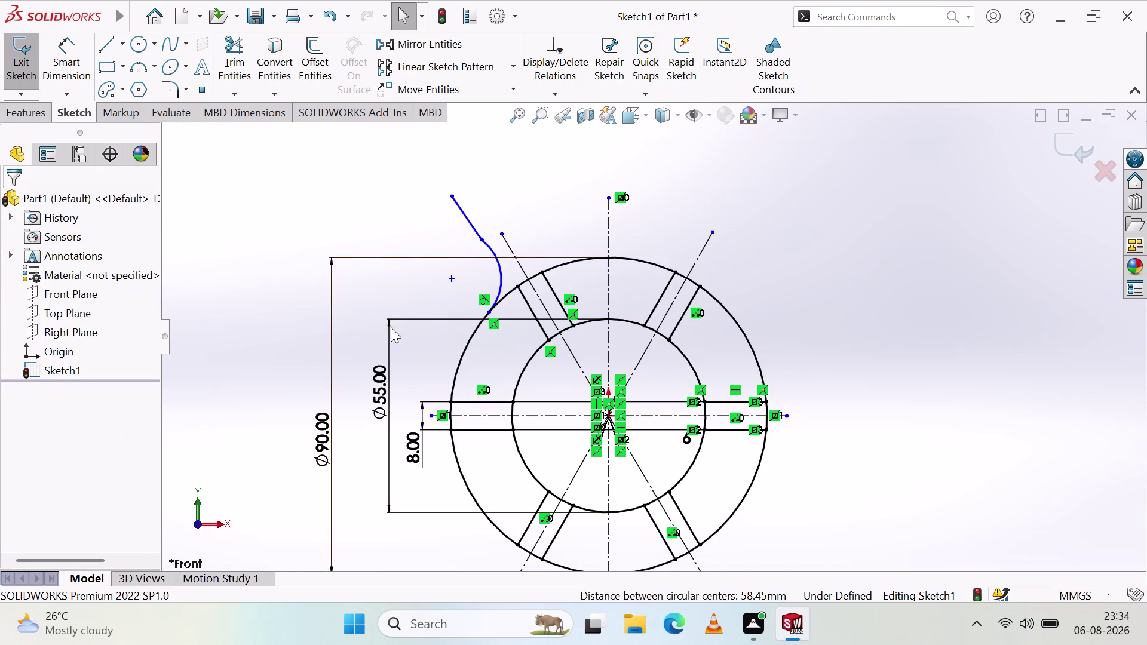
click(495, 257)
Make the hook arc tangent to the straight line and confirm both relations.
click(475, 235)
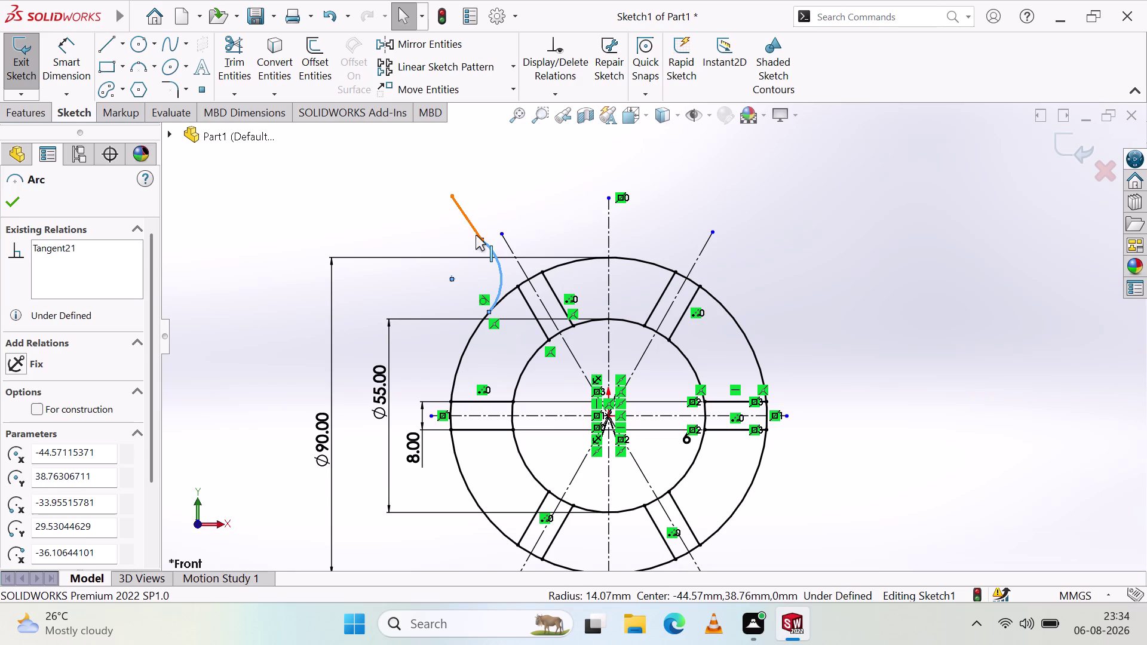
click(29, 432)
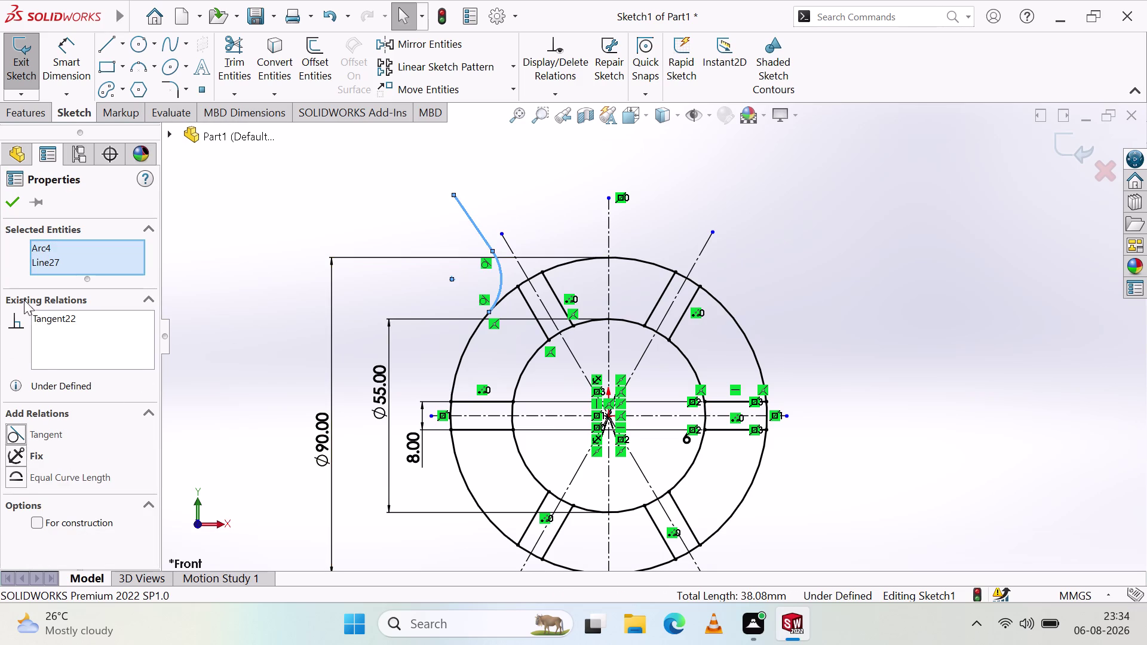
click(18, 200)
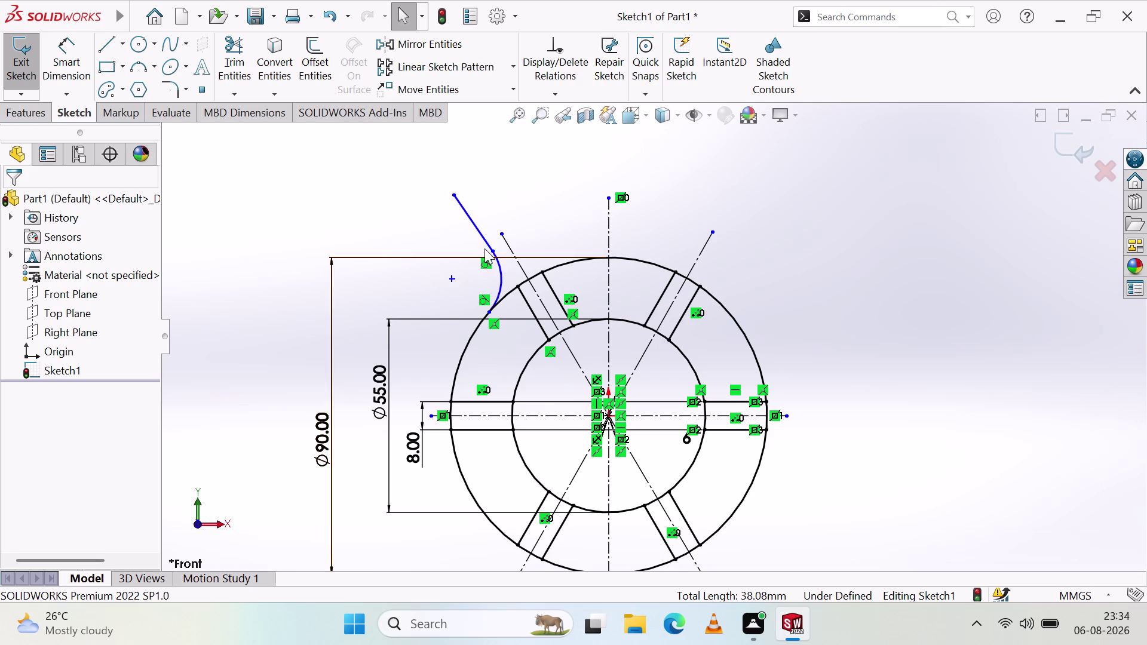
click(499, 277)
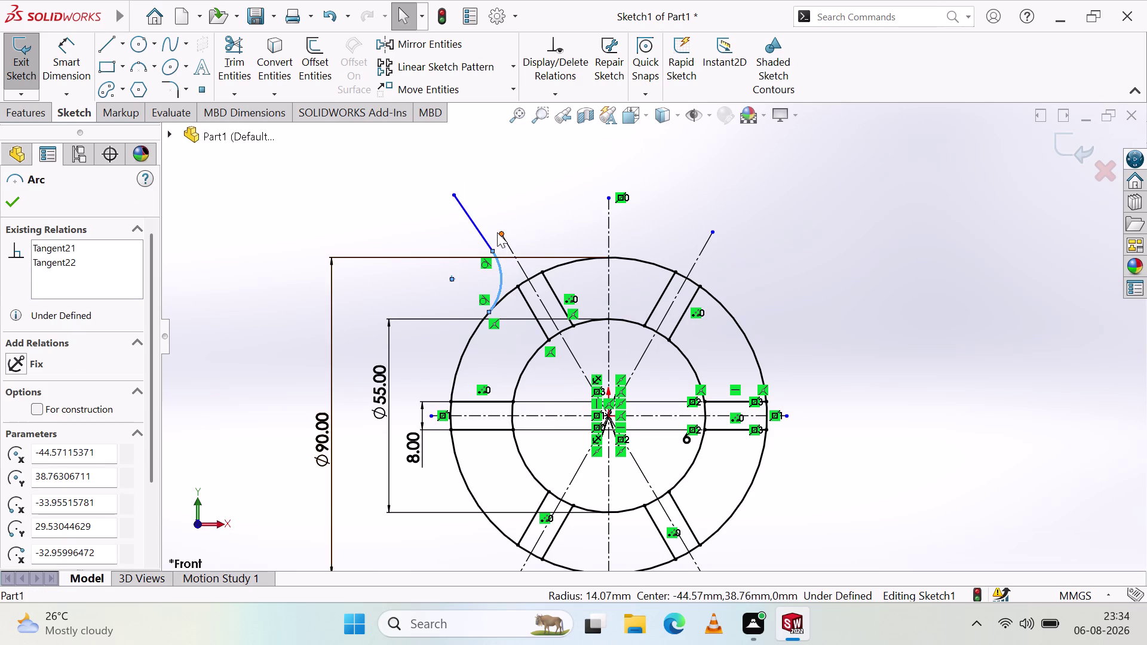
click(481, 237)
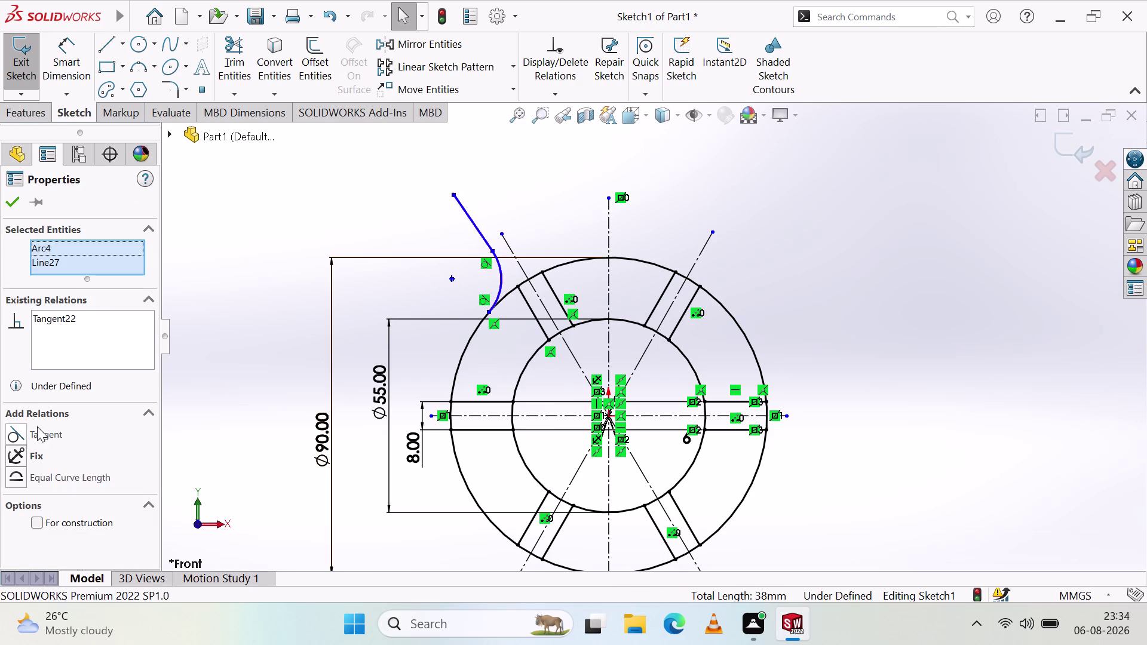
click(12, 440)
click(12, 205)
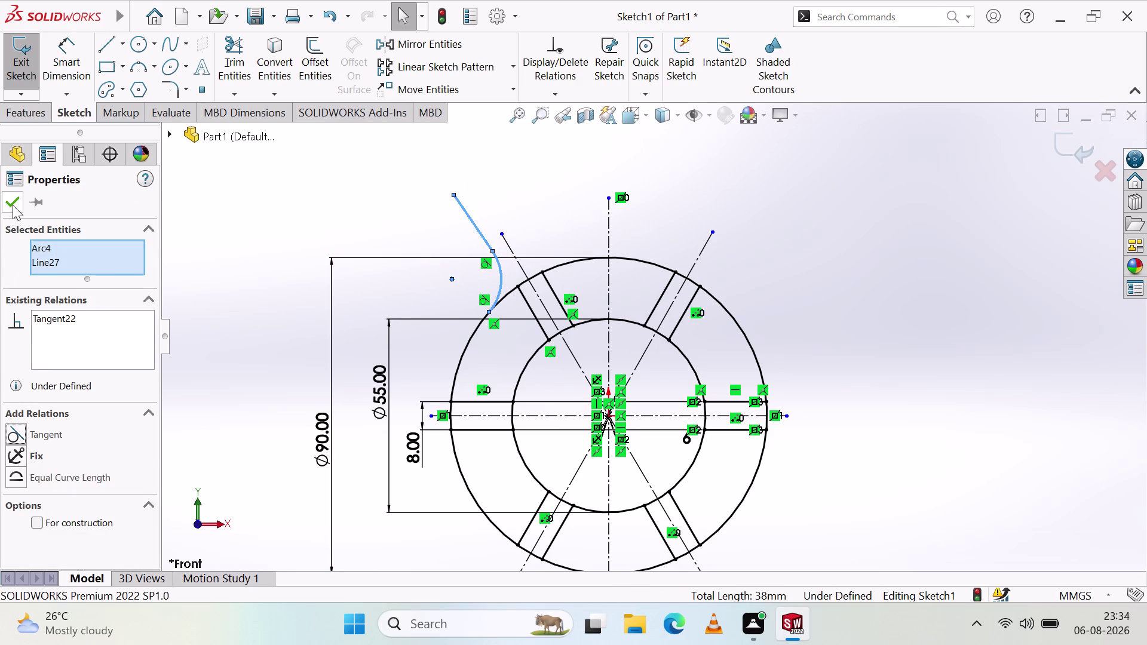
click(509, 291)
click(499, 294)
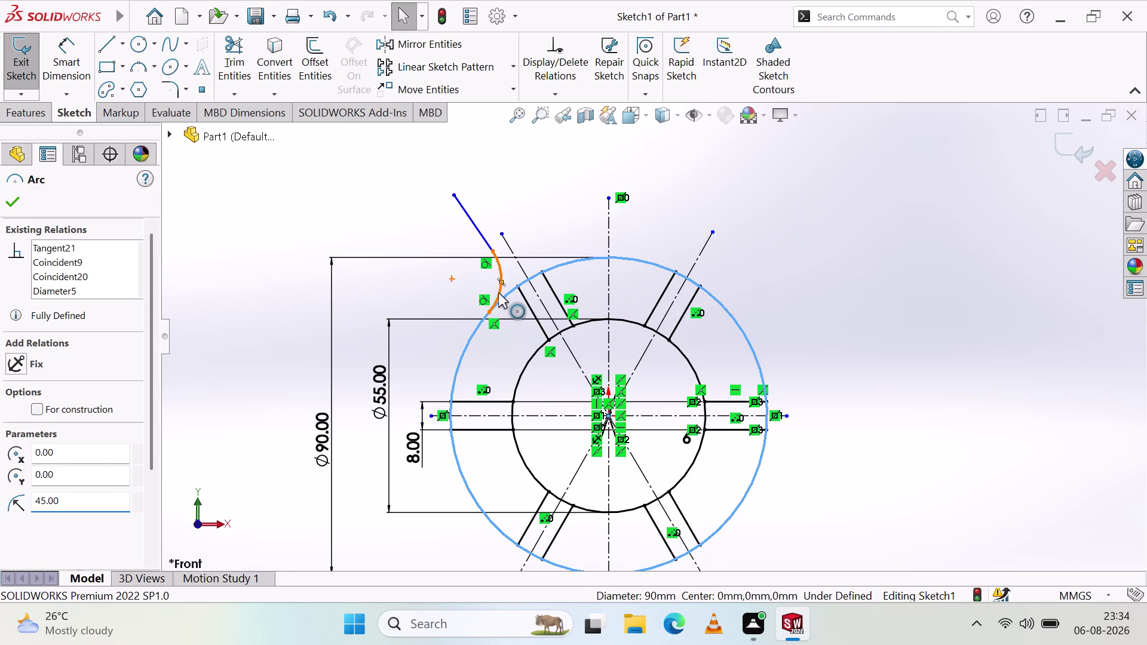
click(10, 452)
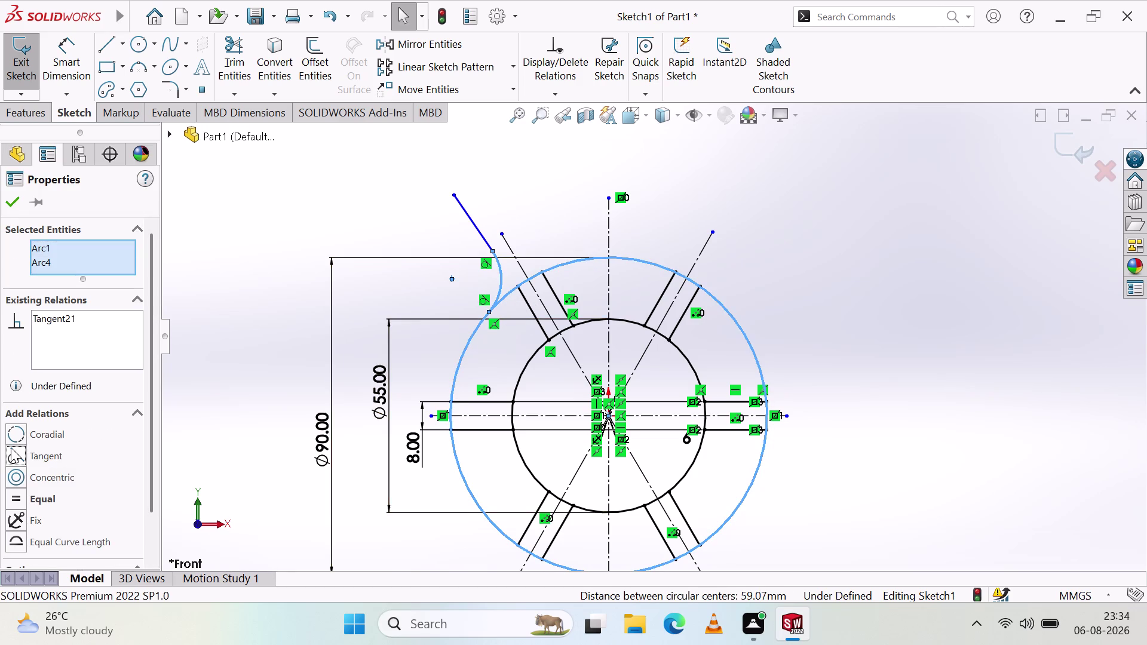
click(11, 200)
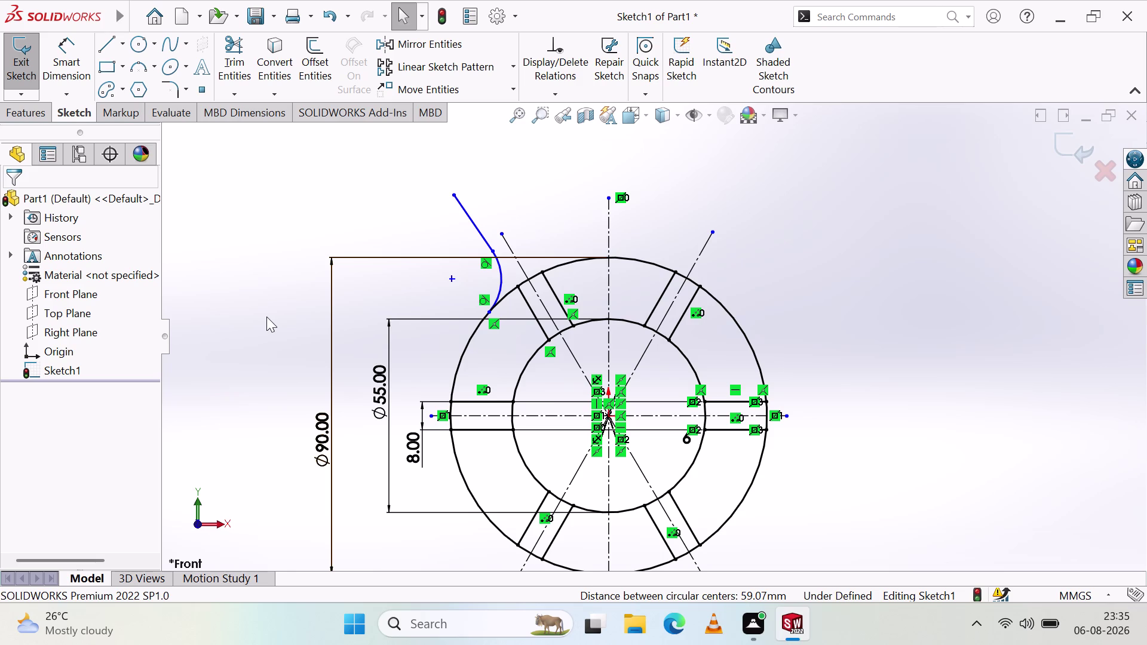
click(66, 61)
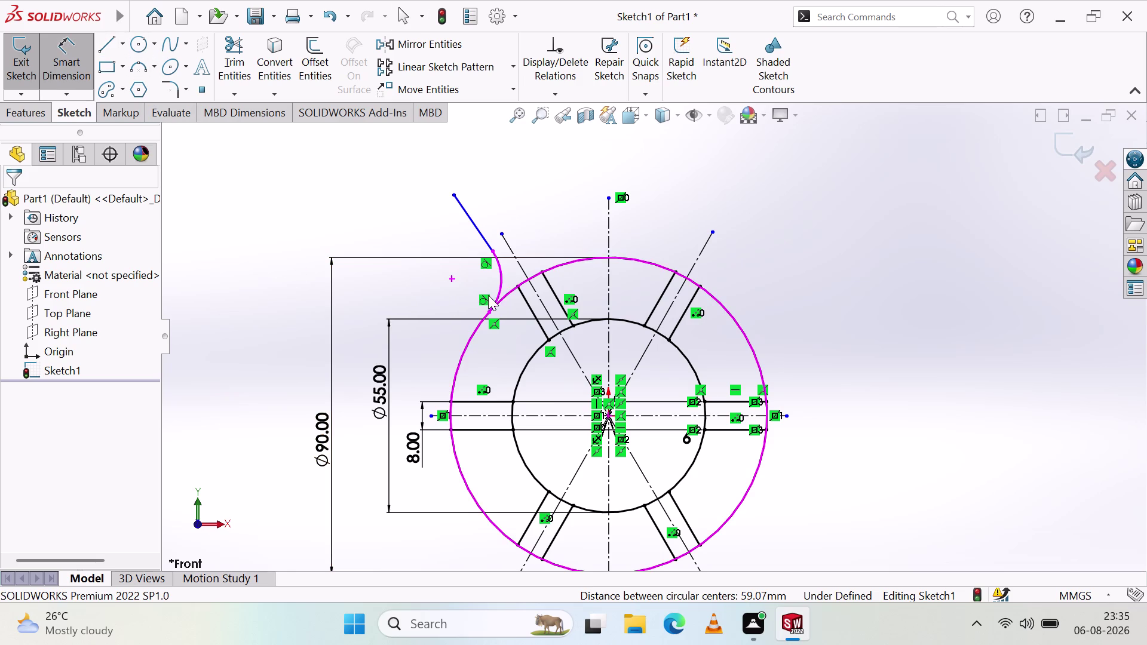
Dimension the hook arc with a 14 mm radius placed to its left.
drag(499, 286, 493, 288)
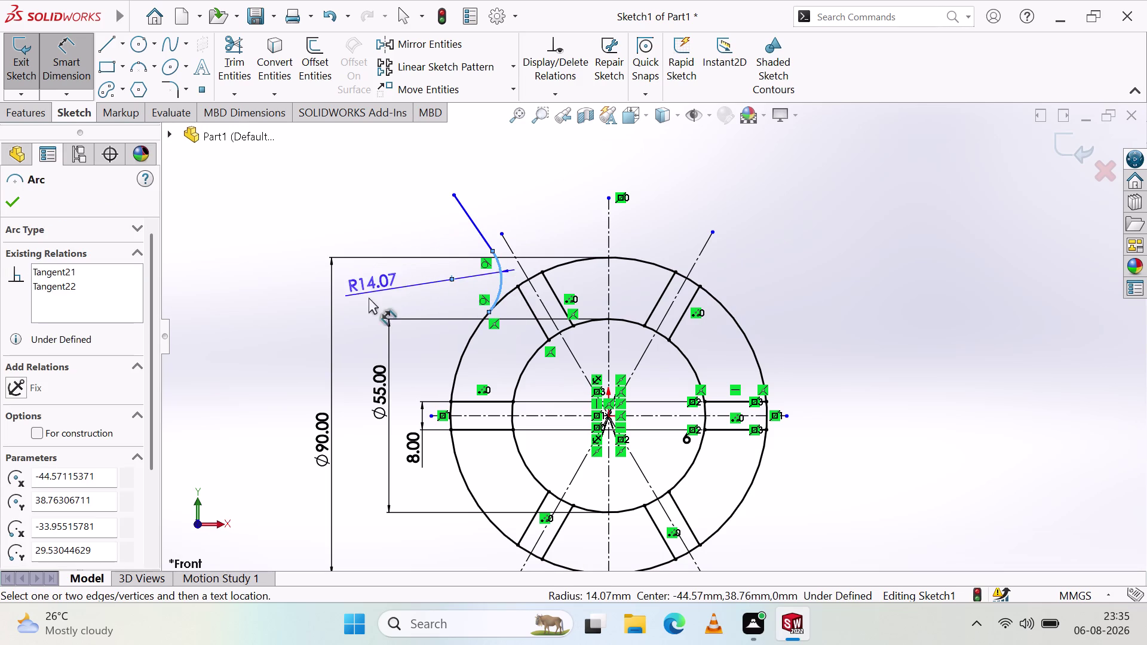
click(396, 292)
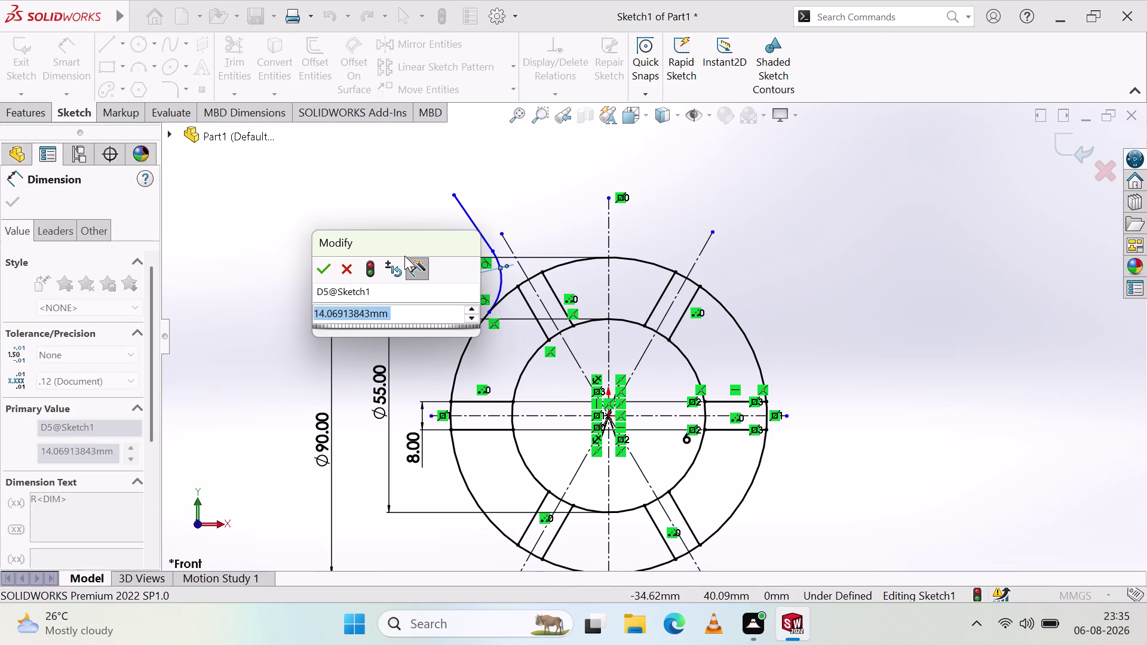
key(1)
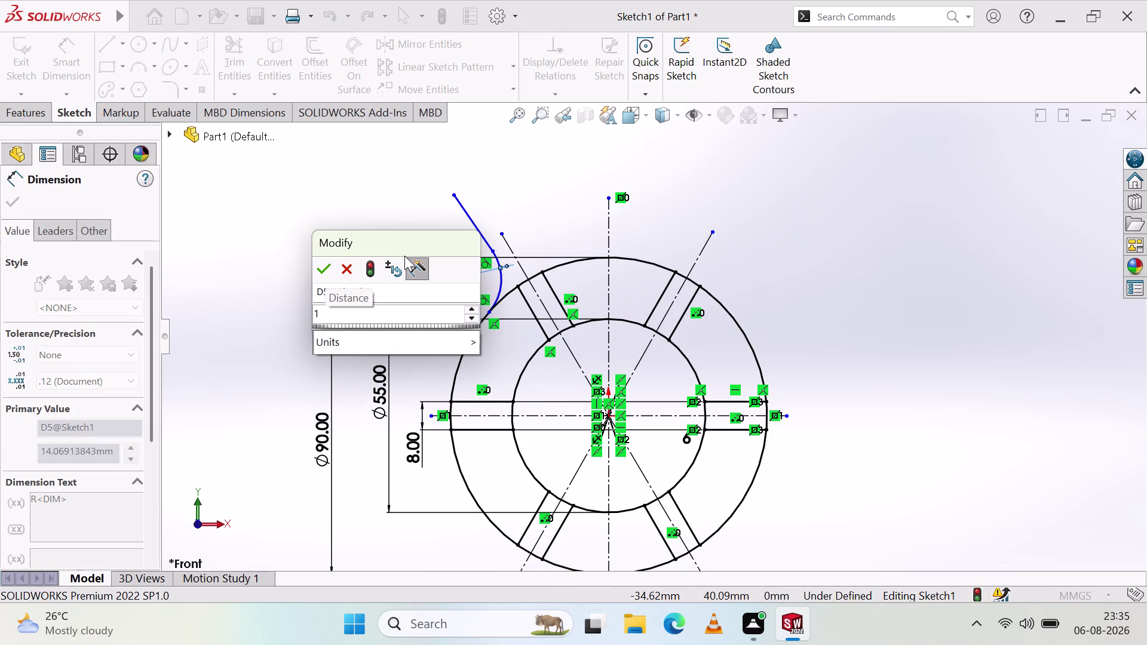
key(4)
key(Return)
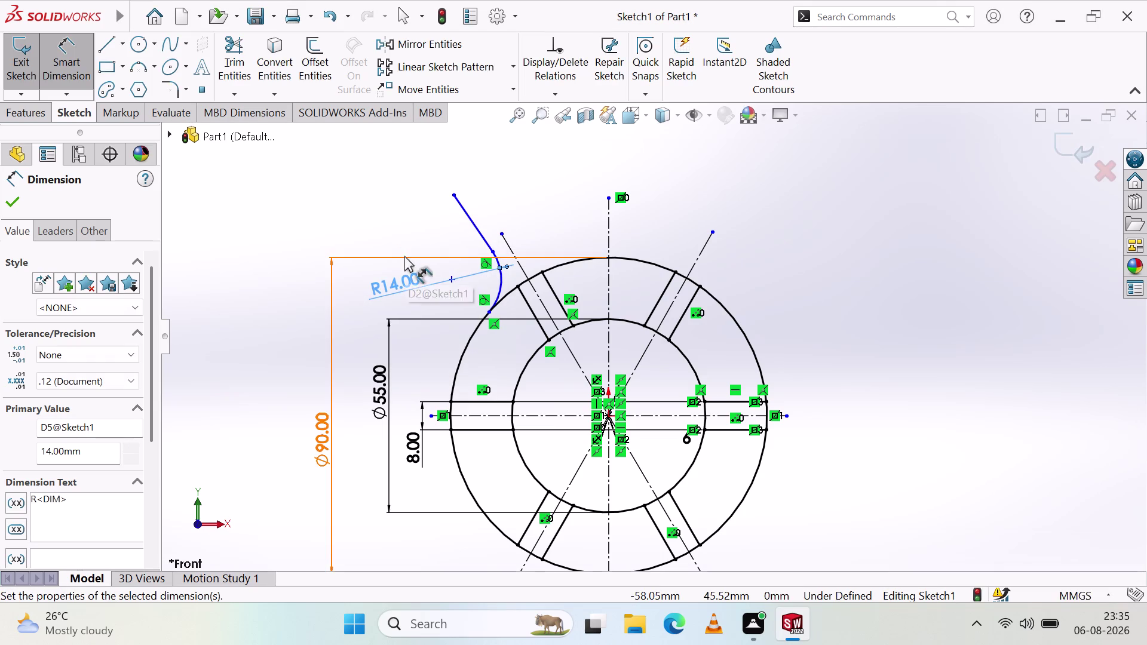
click(378, 251)
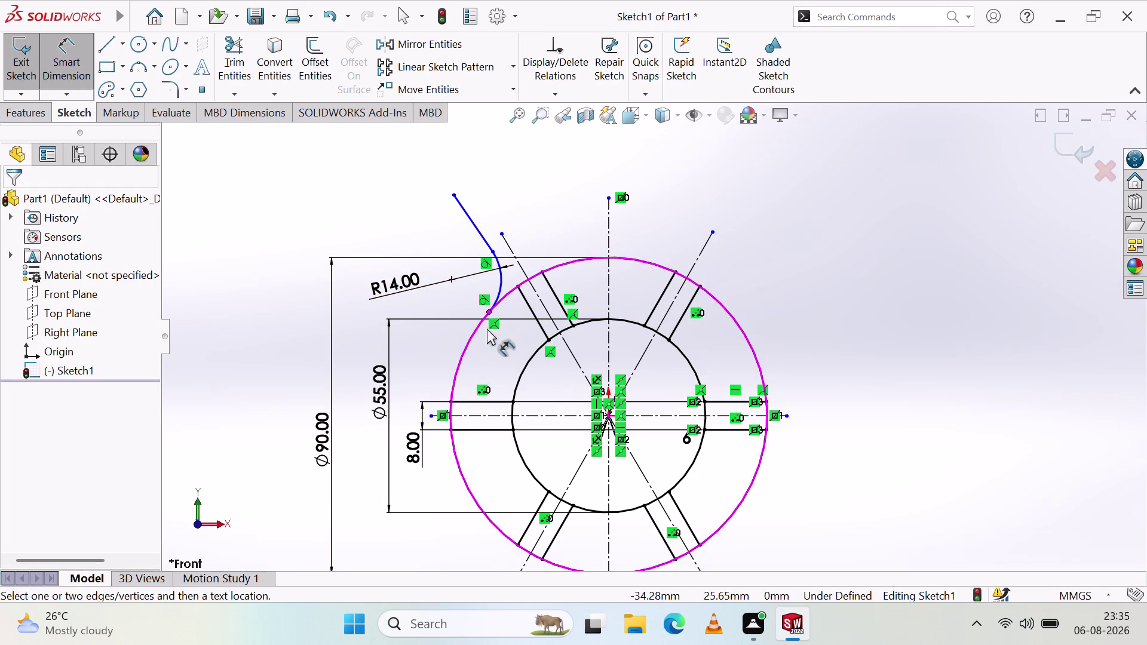
click(493, 307)
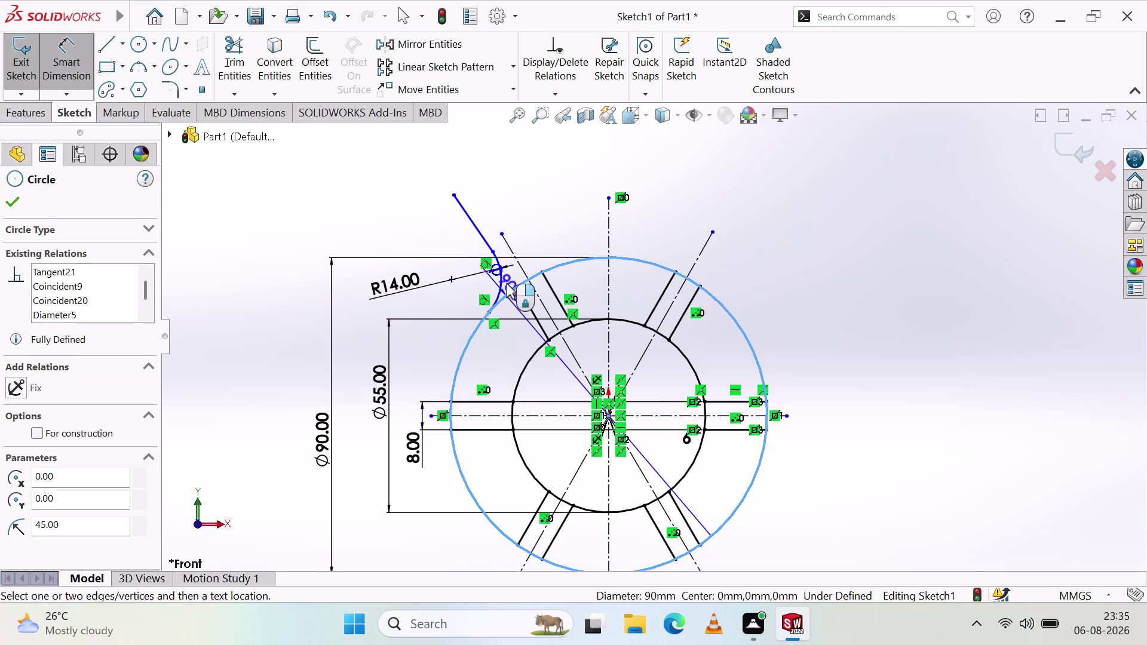
key(Escape)
key(Escape)
key(Escape)
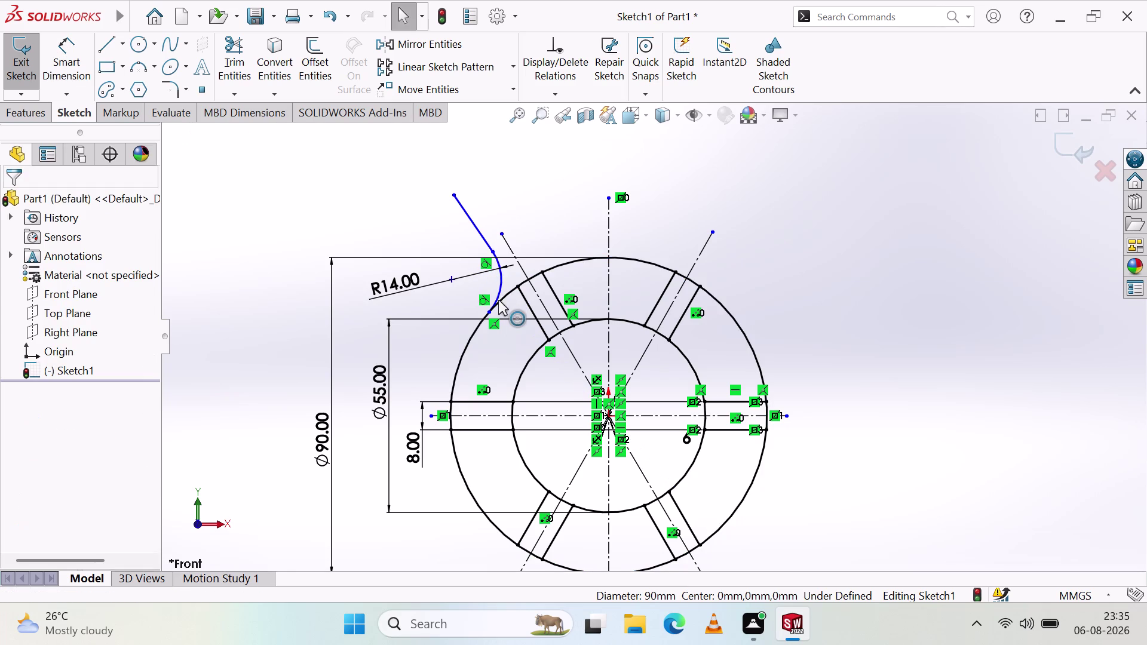
click(499, 294)
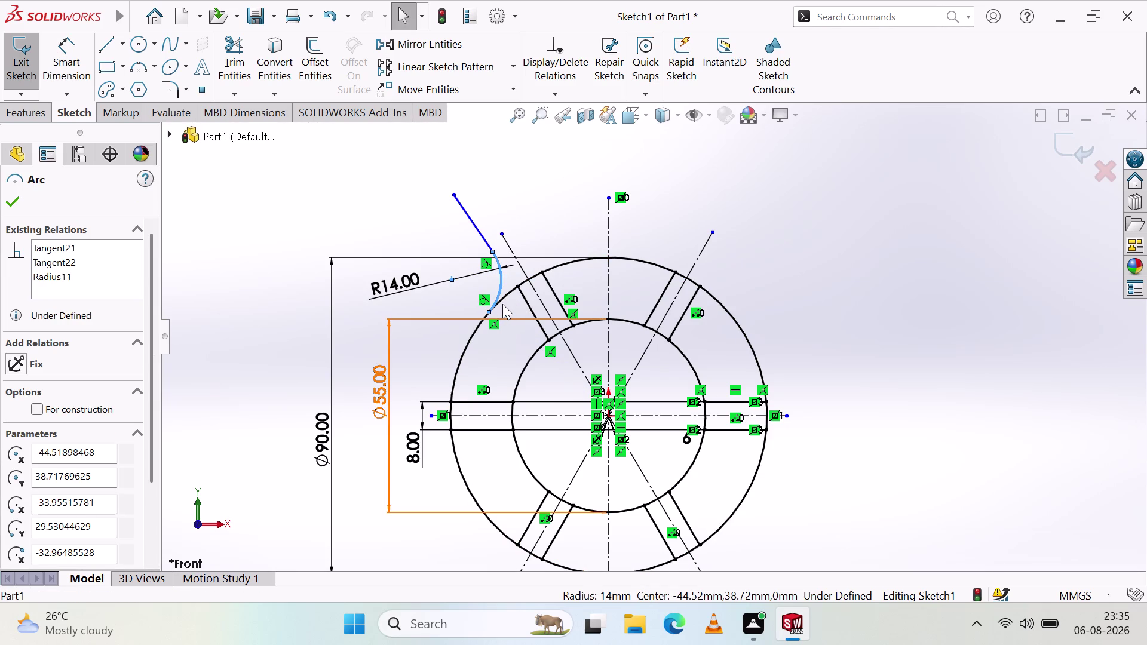
Review the relations between the hook arc and the outer circle.
click(505, 297)
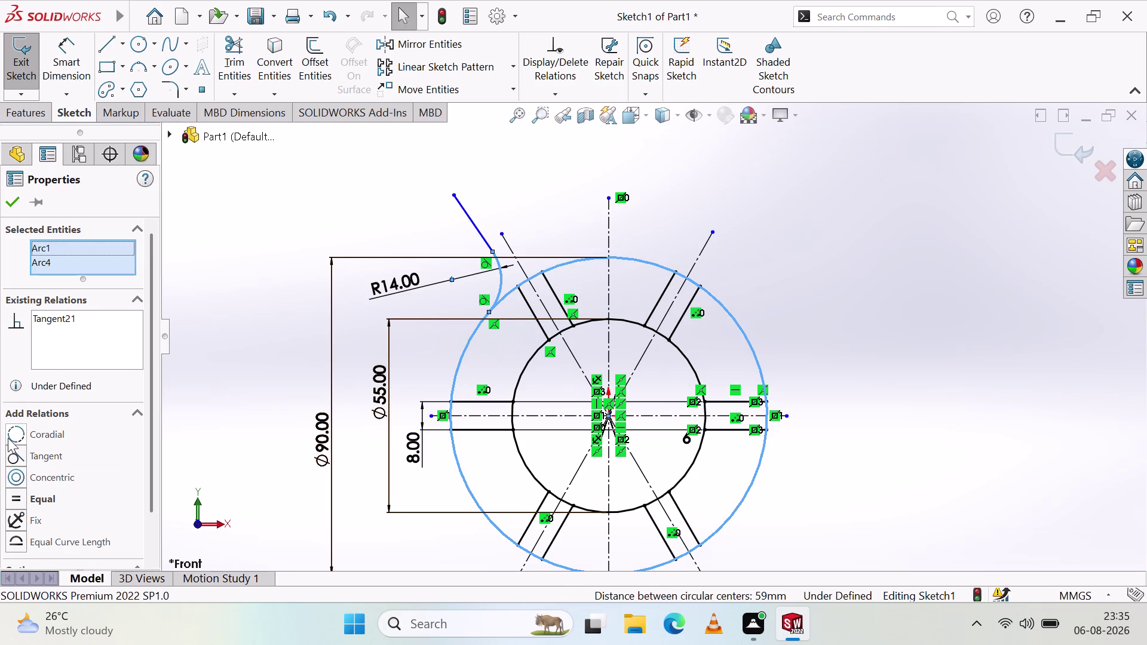
click(4, 460)
click(18, 464)
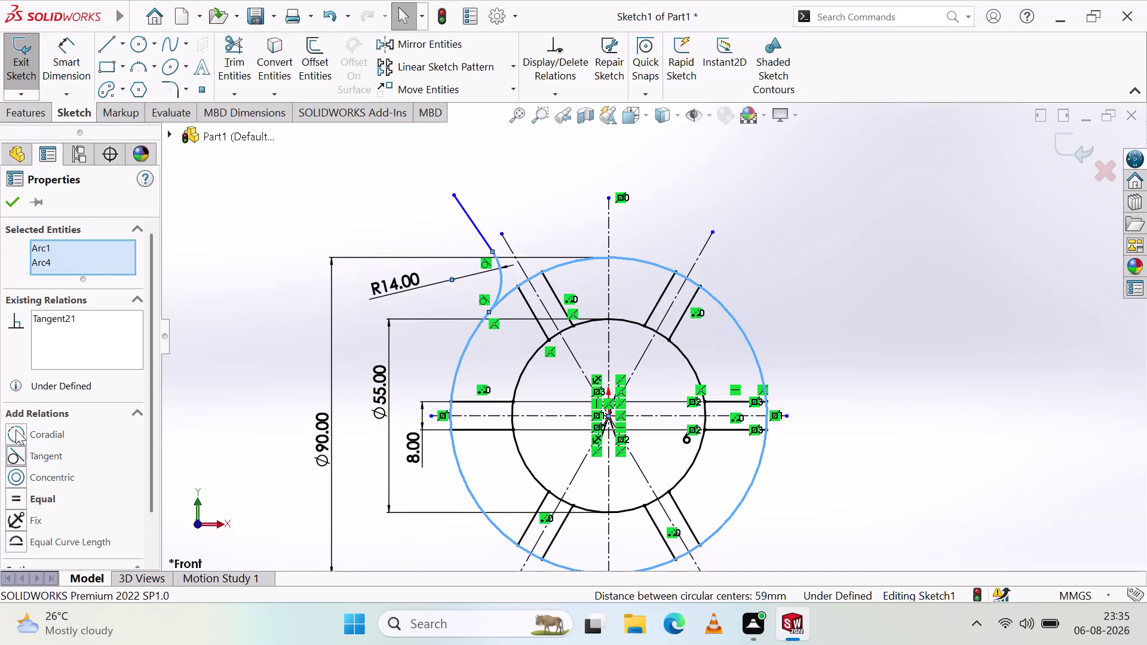
click(15, 205)
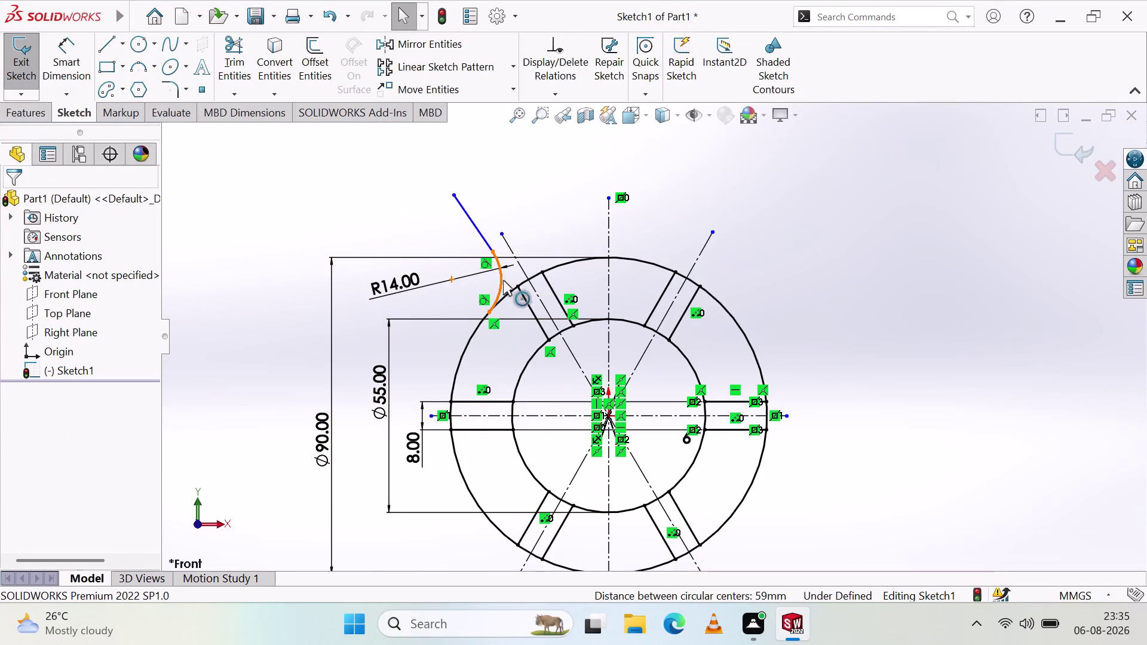
Verify the slanted line's Tangent22 relation with the R14 arc.
click(483, 239)
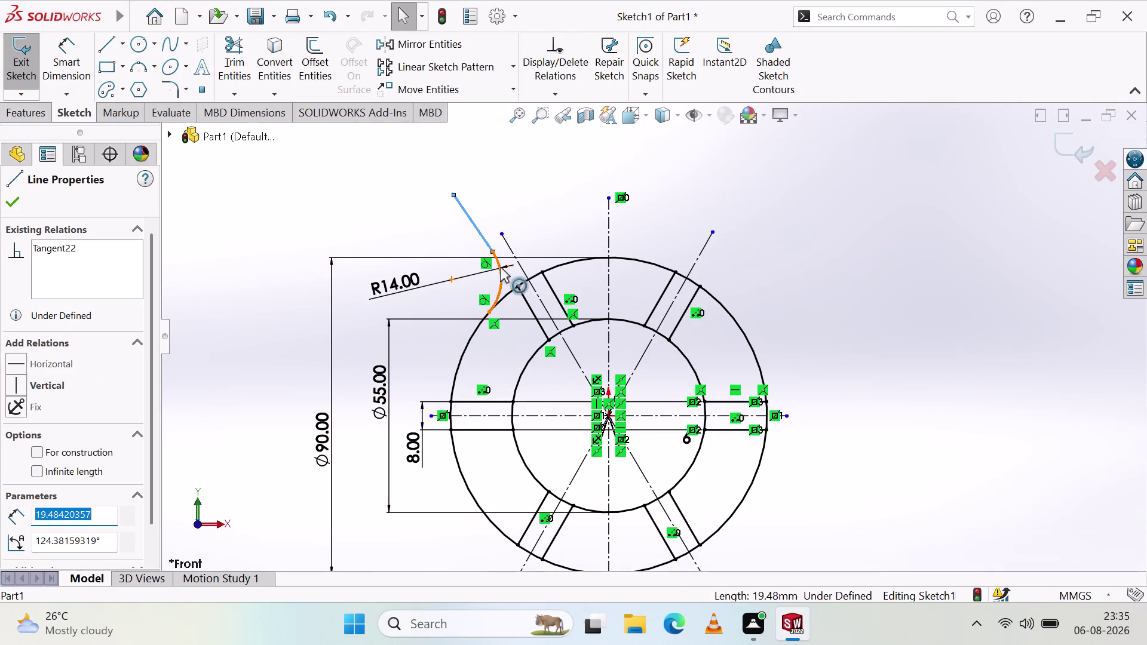
click(496, 257)
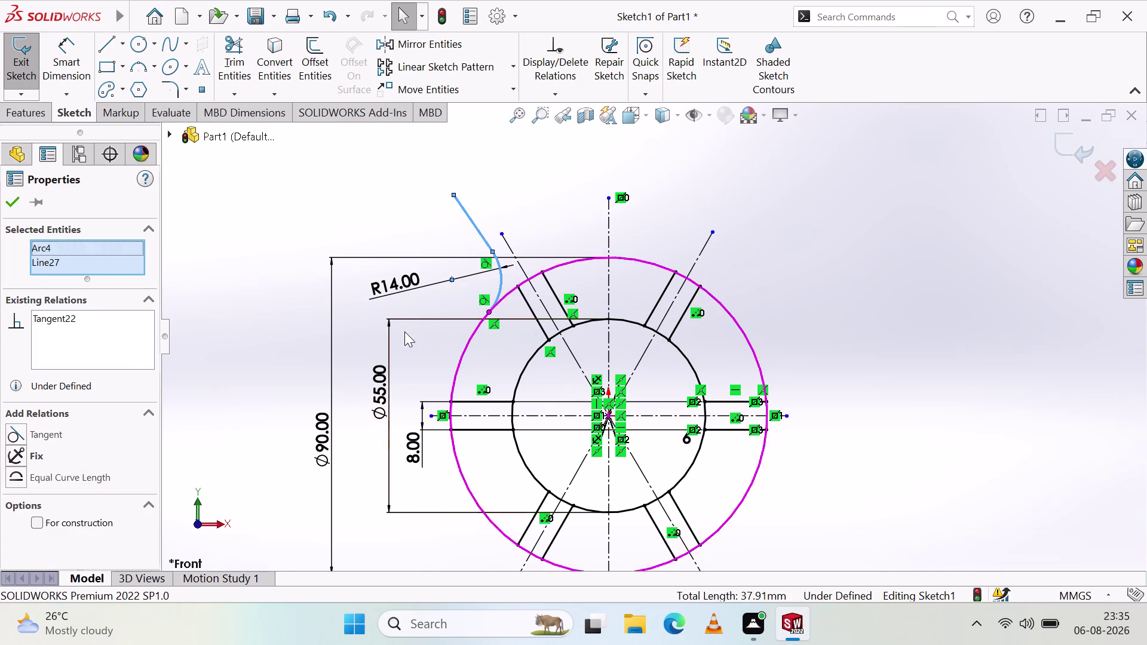
click(10, 433)
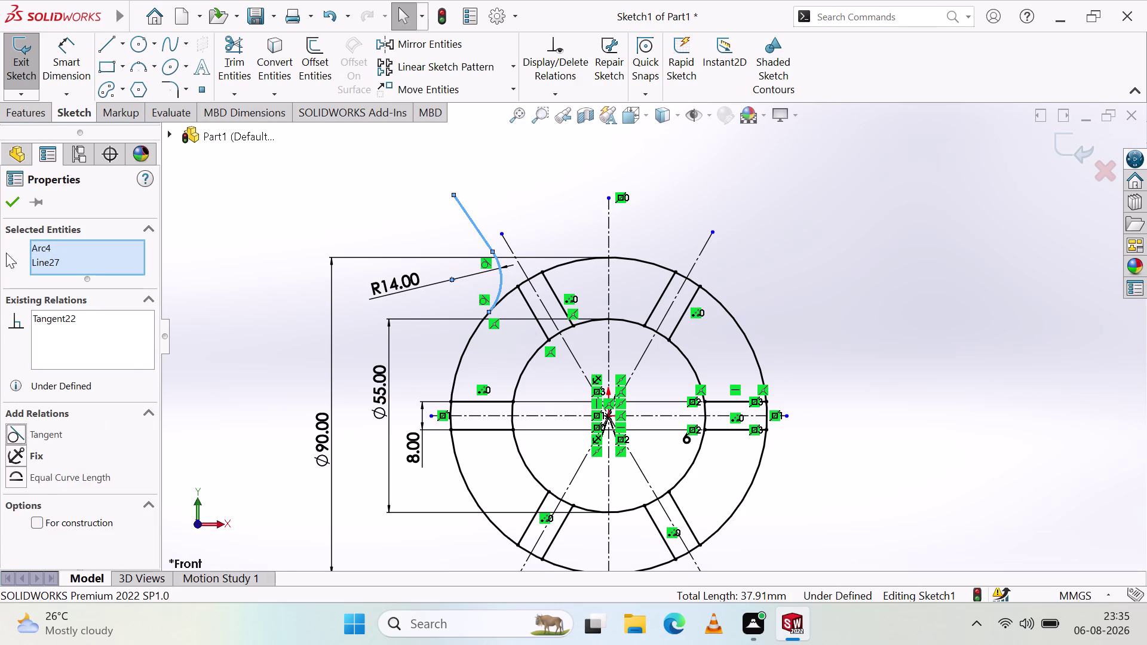
click(12, 209)
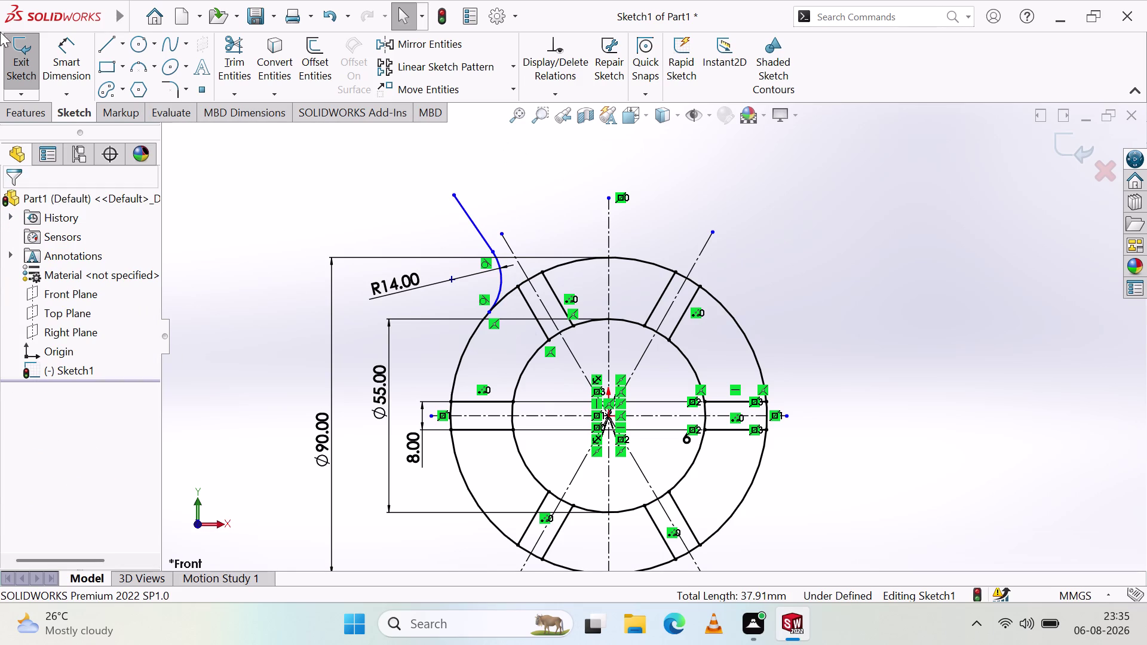
click(145, 71)
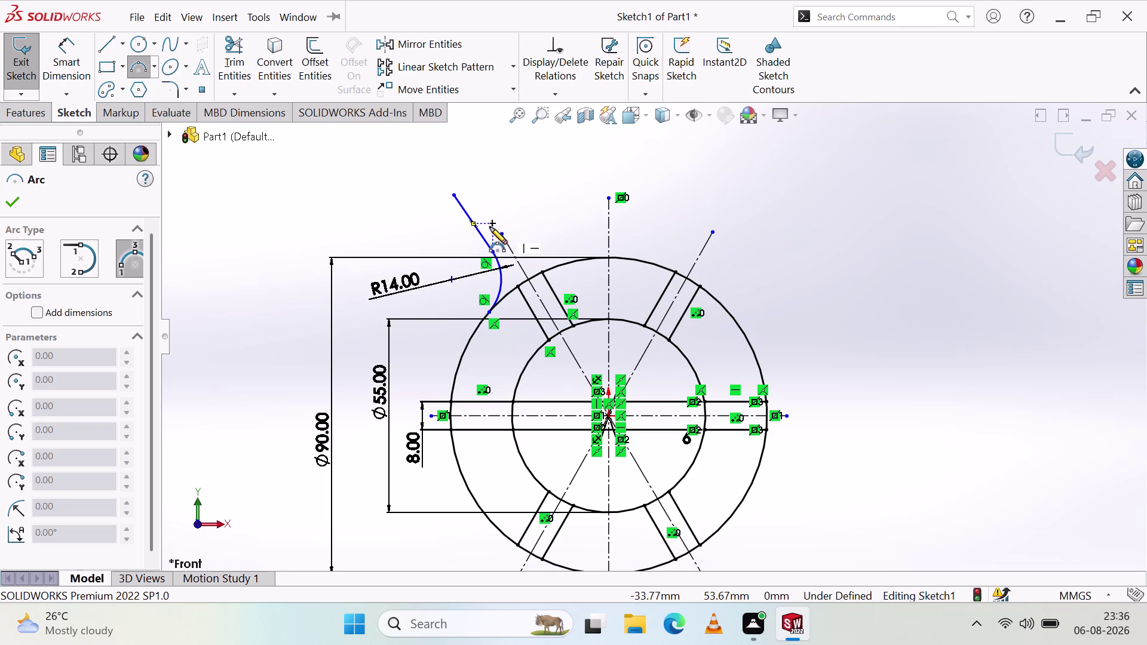
Draw a tangent arc curling over from the slanted line's upper endpoint.
click(452, 194)
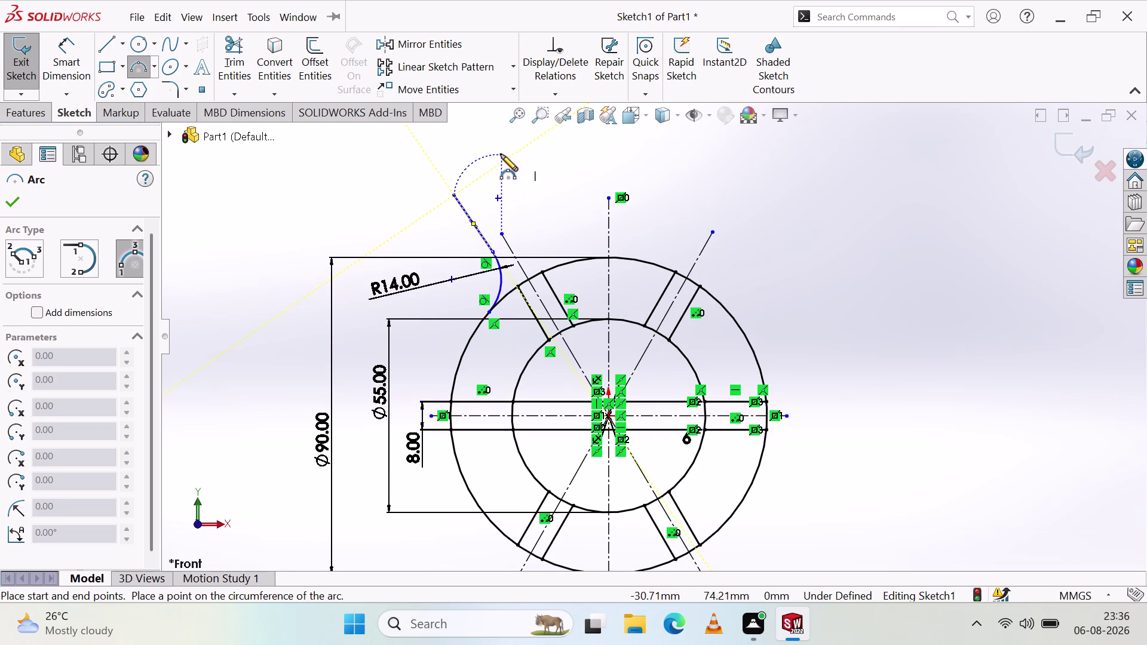
click(521, 158)
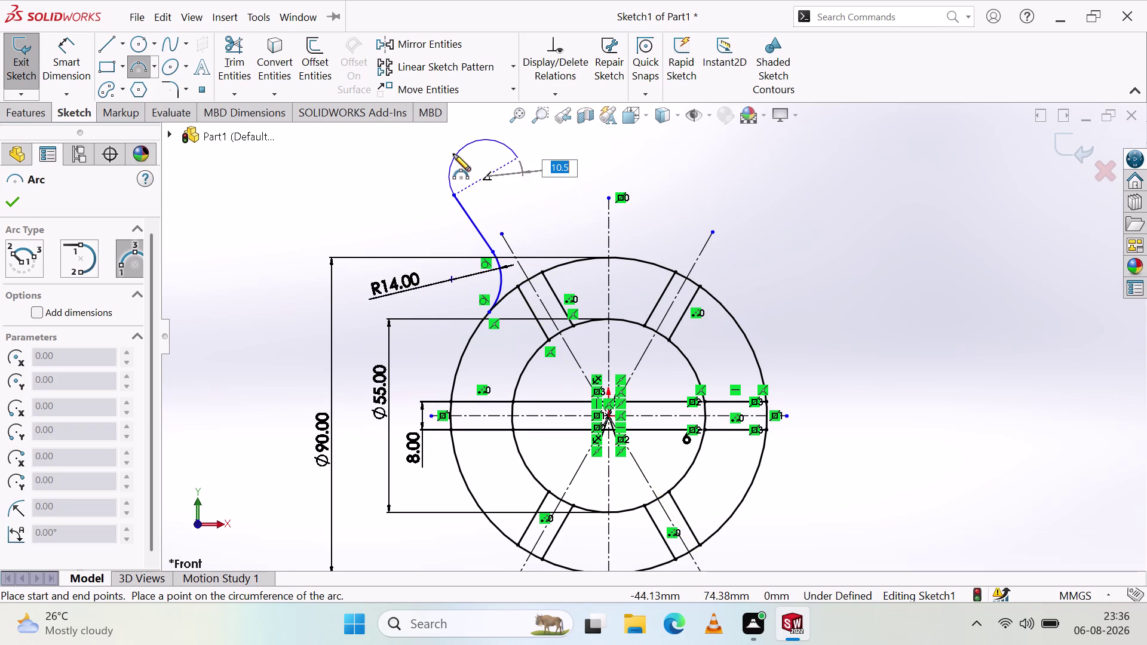
click(454, 154)
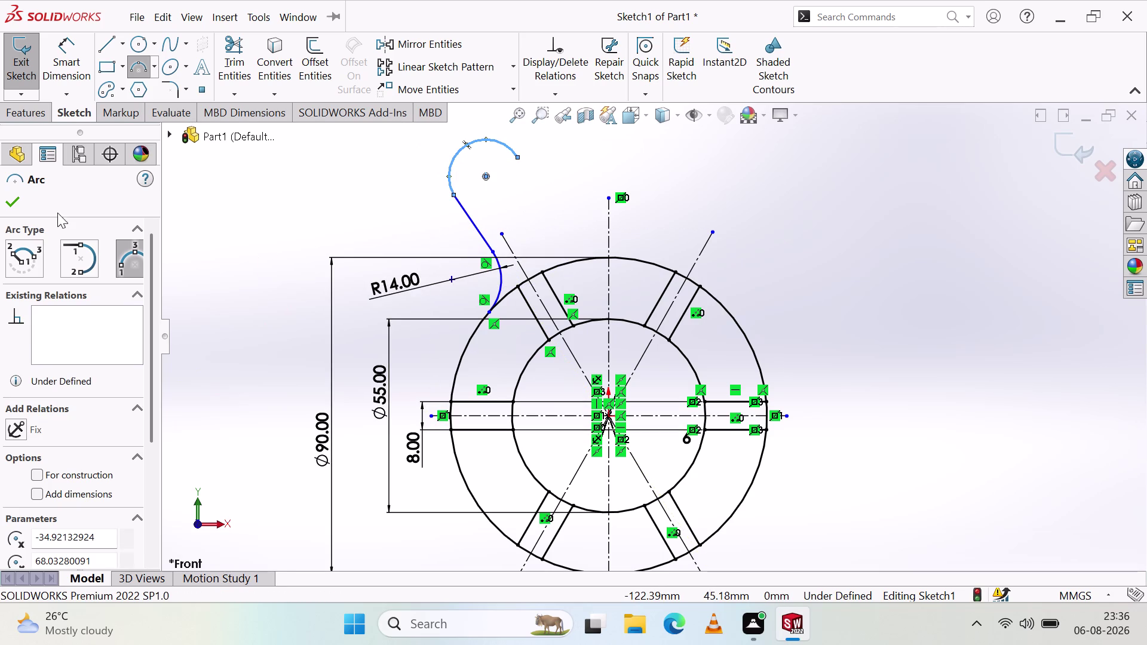
click(11, 194)
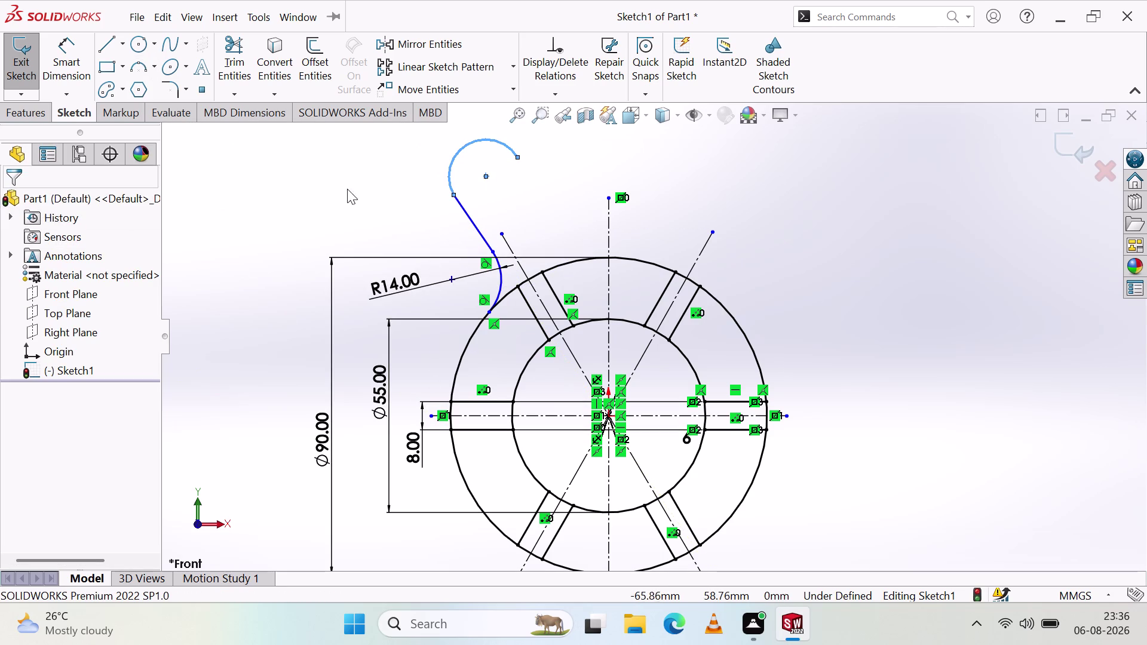
click(81, 60)
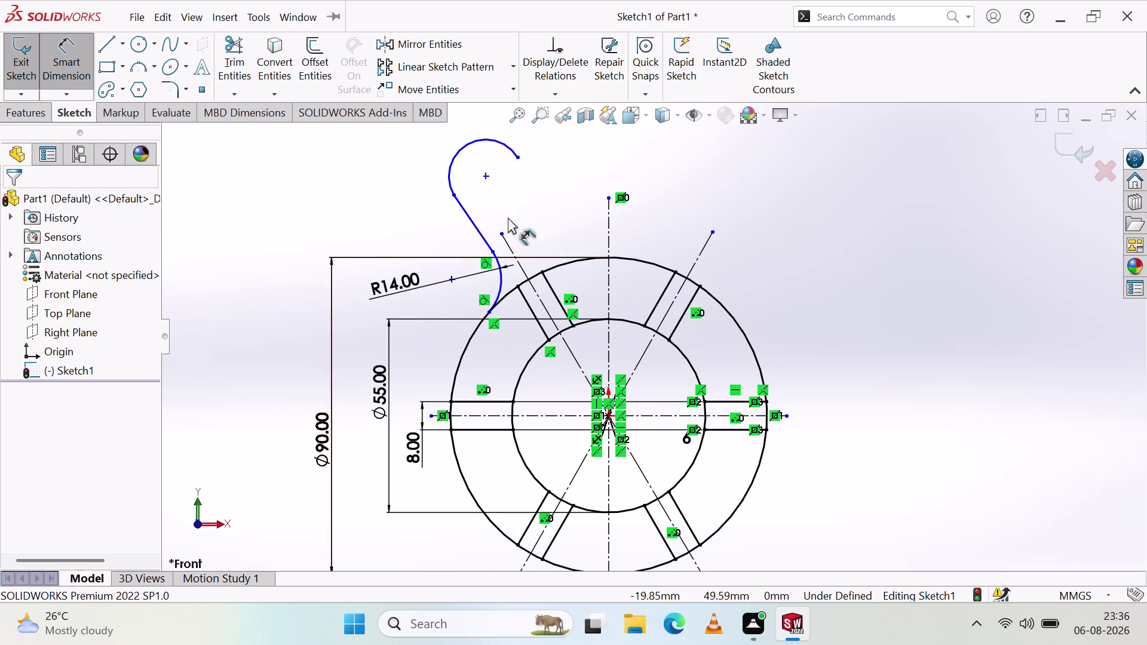
click(462, 152)
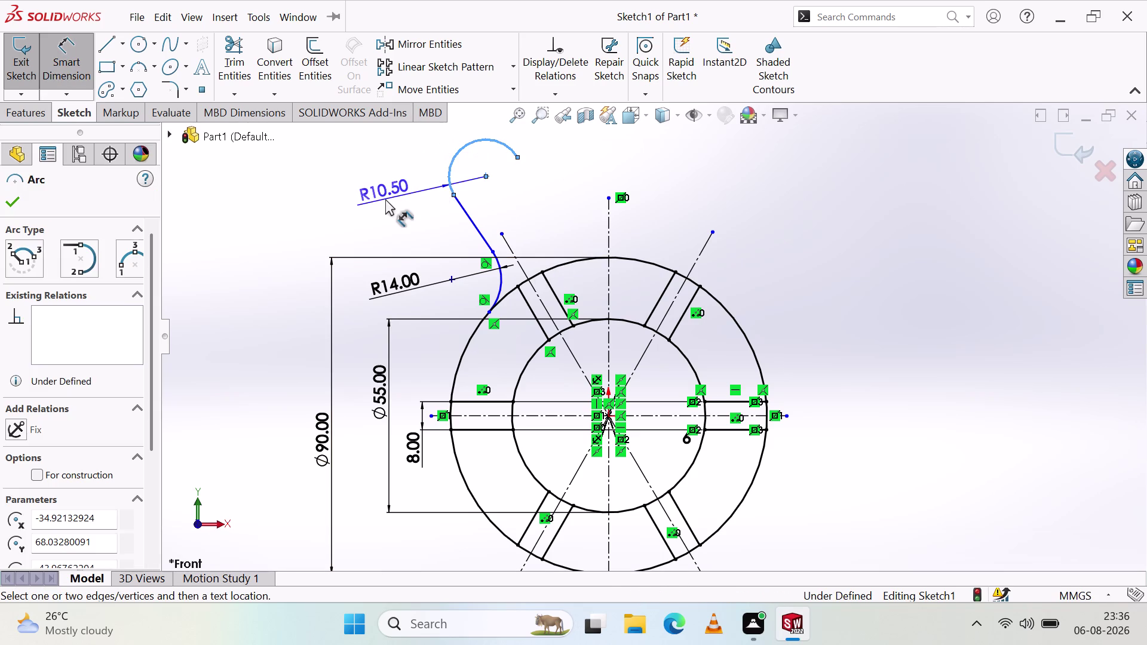
Place the top arc's radius dimension, entering 36 mm.
click(385, 199)
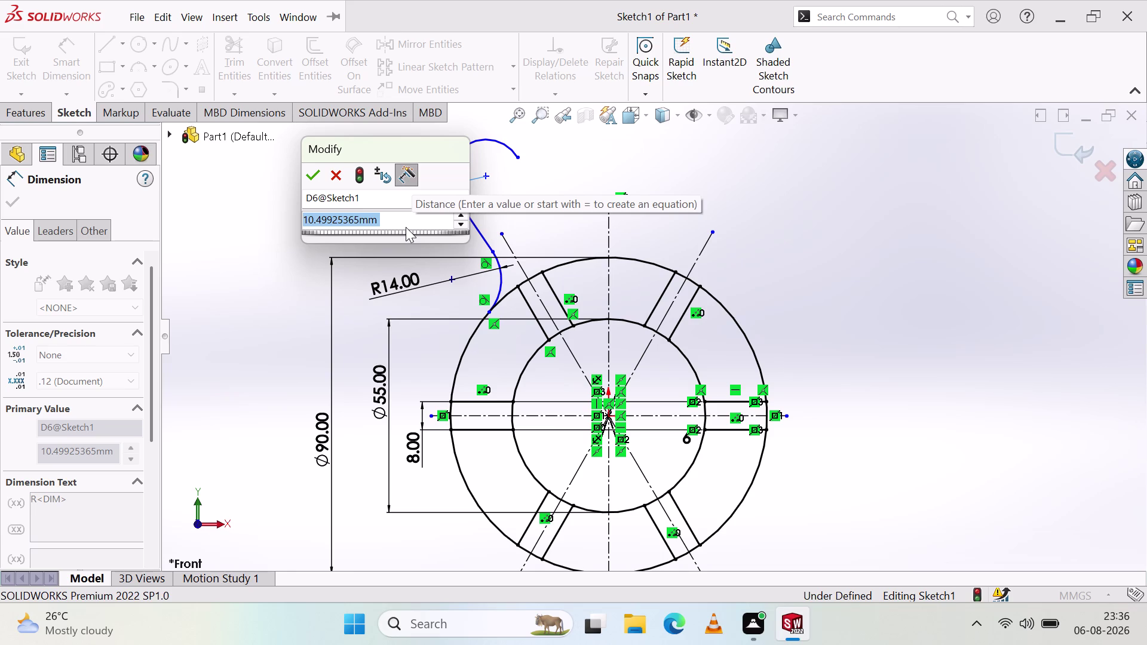
text(1)
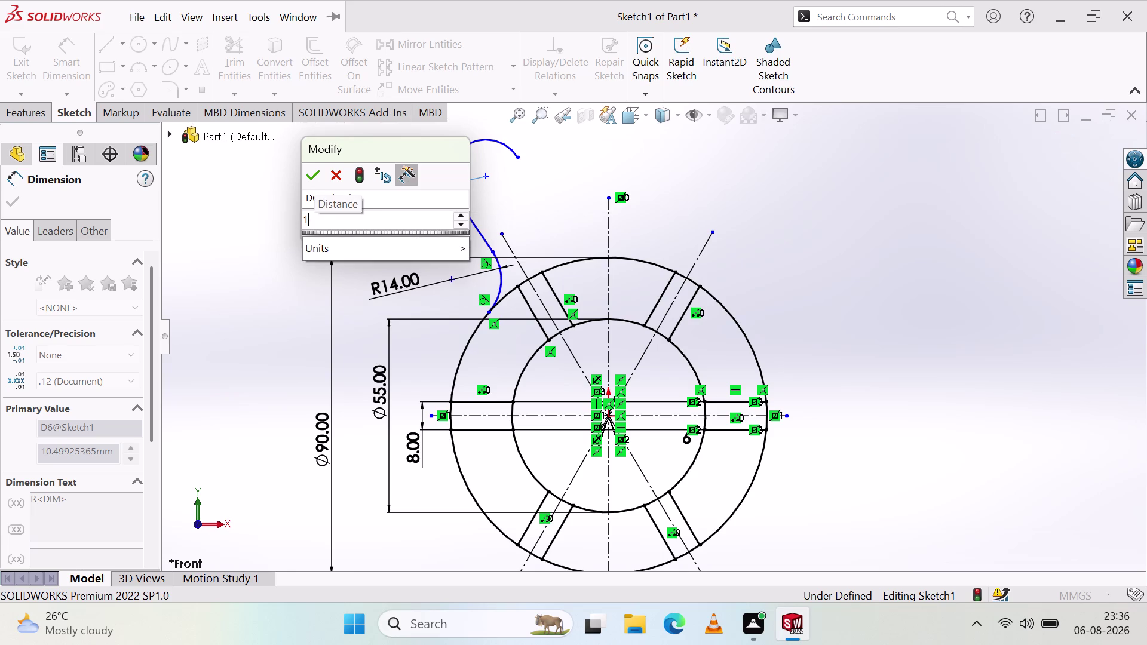
text(8)
key(BackSpace)
key(BackSpace)
text(3)
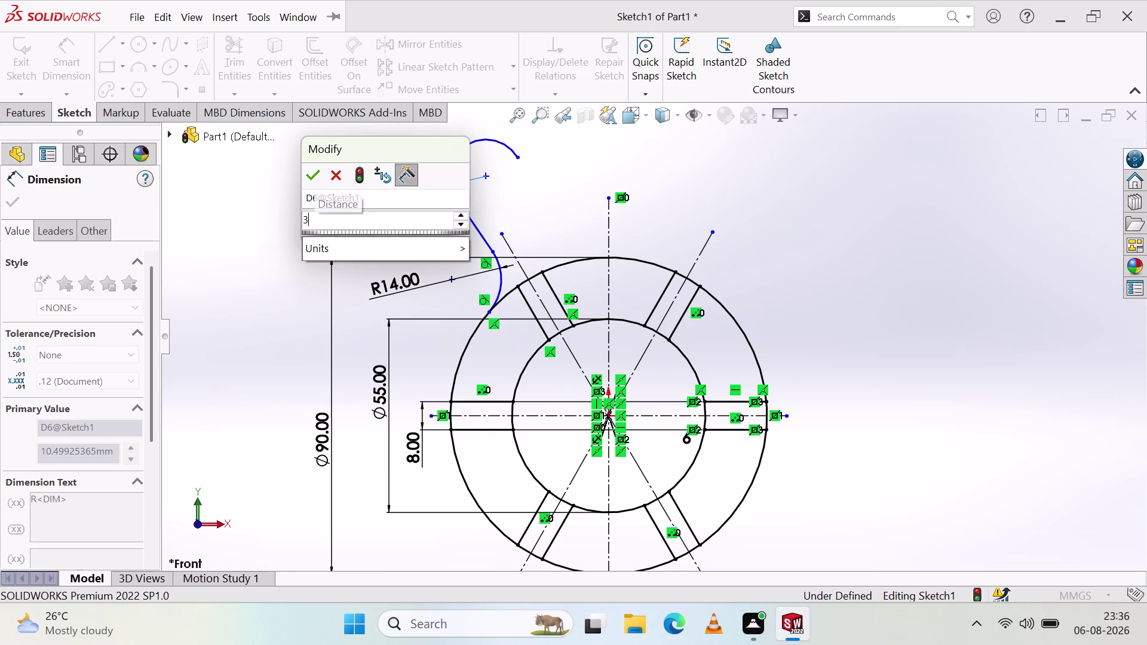
text(6)
key(Return)
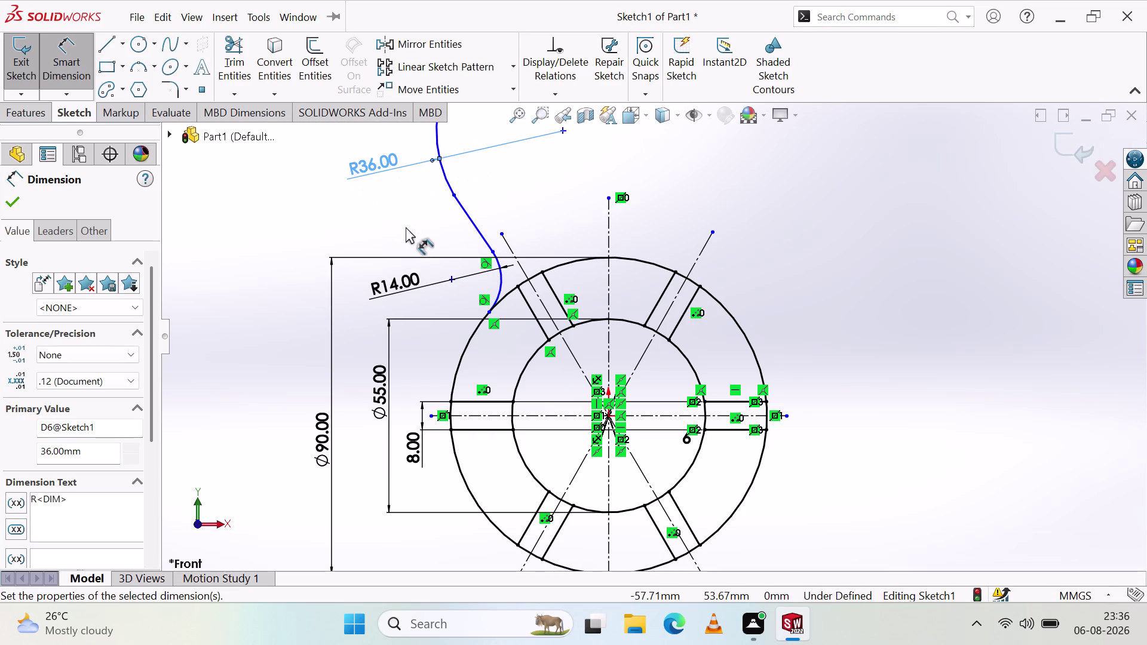
Change the top arc's radius from 36 mm to 18 mm.
click(409, 201)
click(382, 162)
click(381, 162)
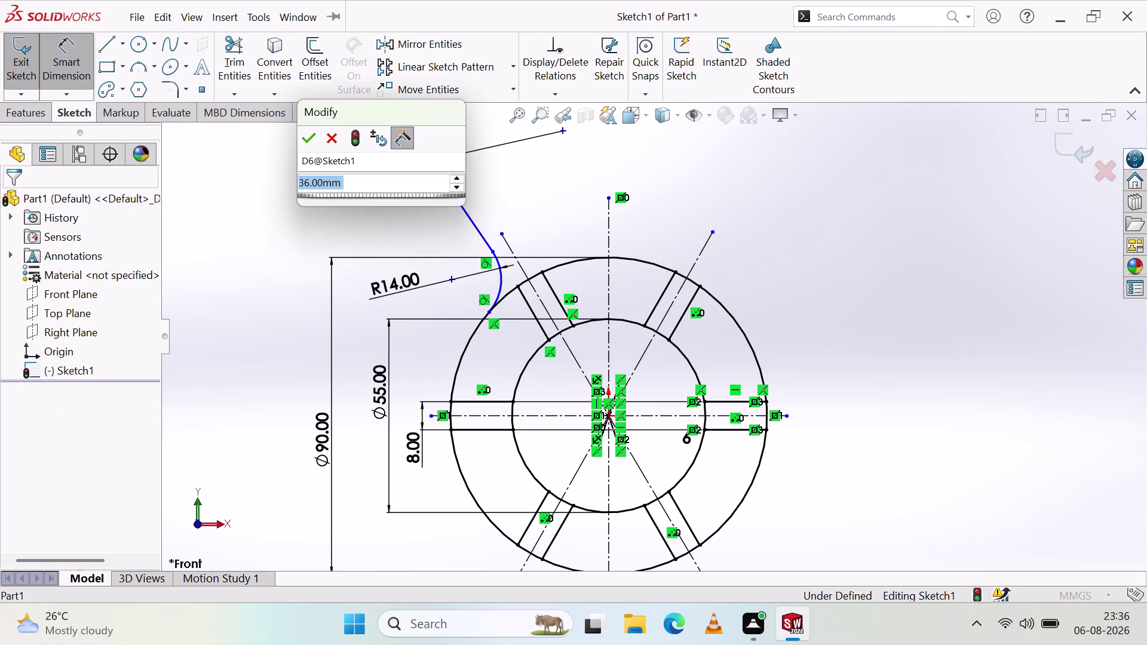
key(BackSpace)
key(BackSpace)
key(BackSpace)
key(BackSpace)
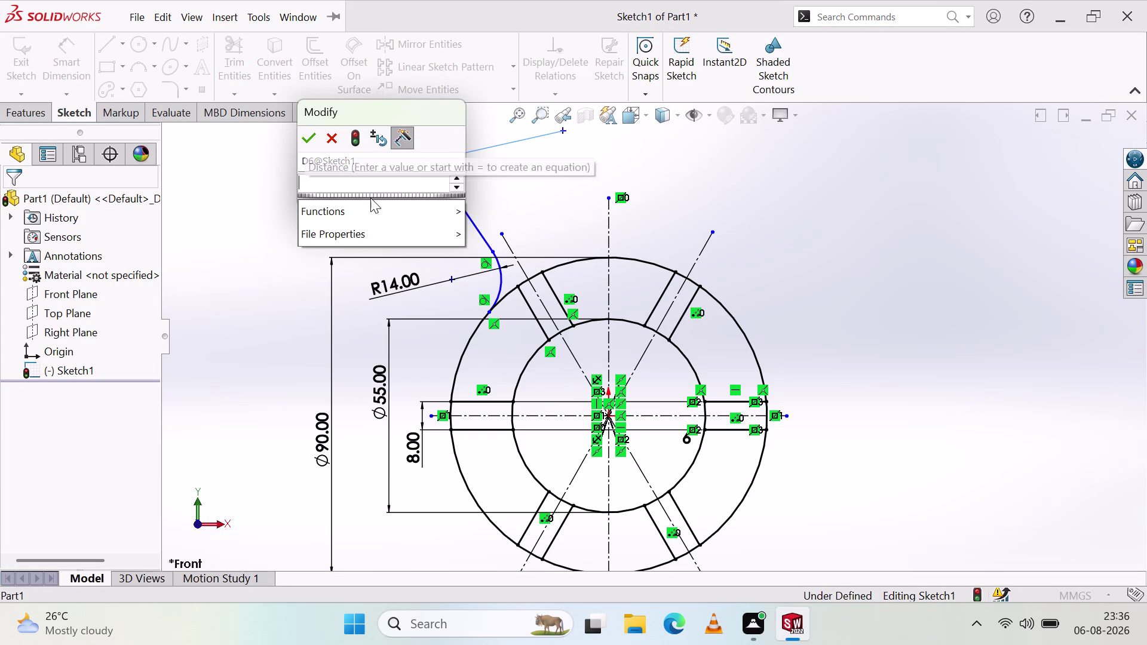
text(18)
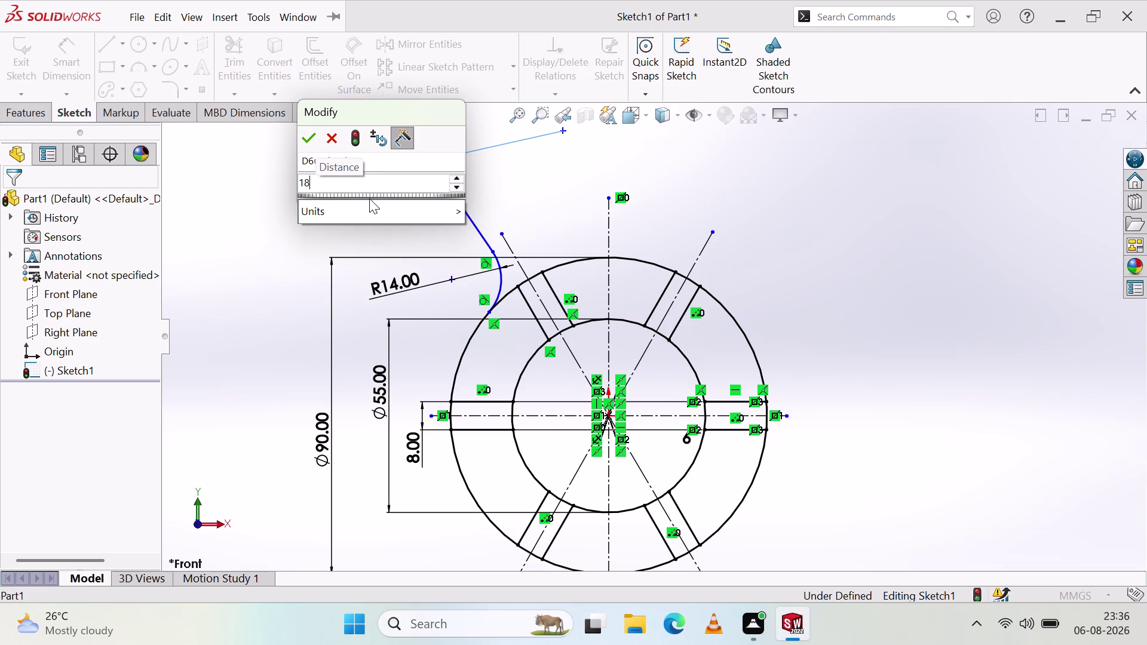
key(Return)
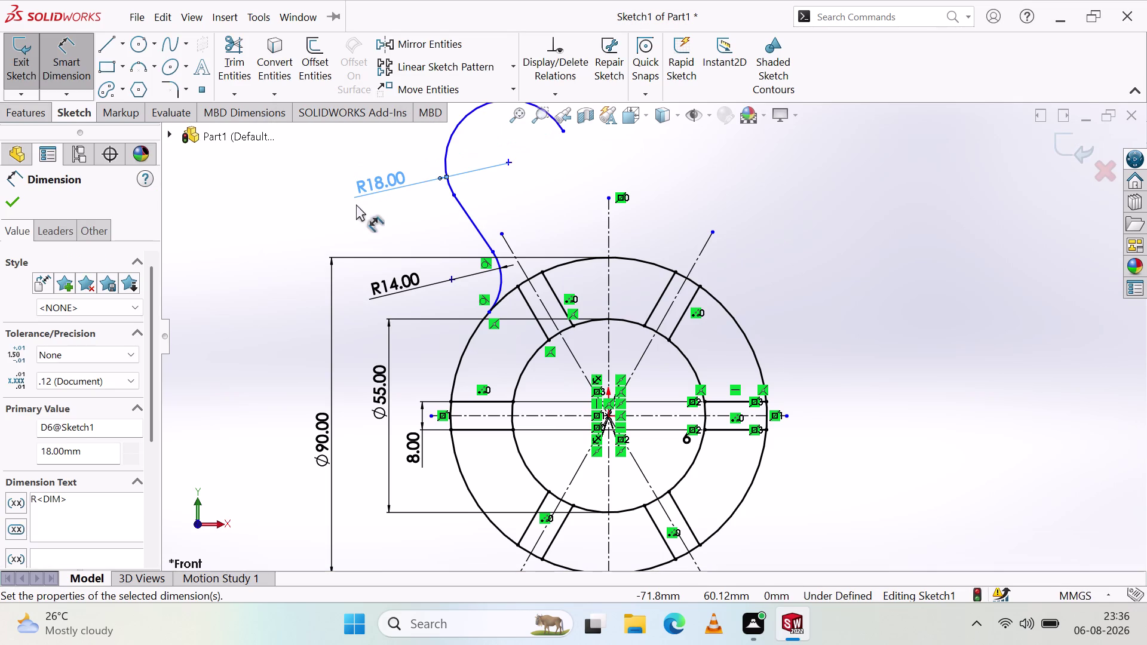
click(432, 219)
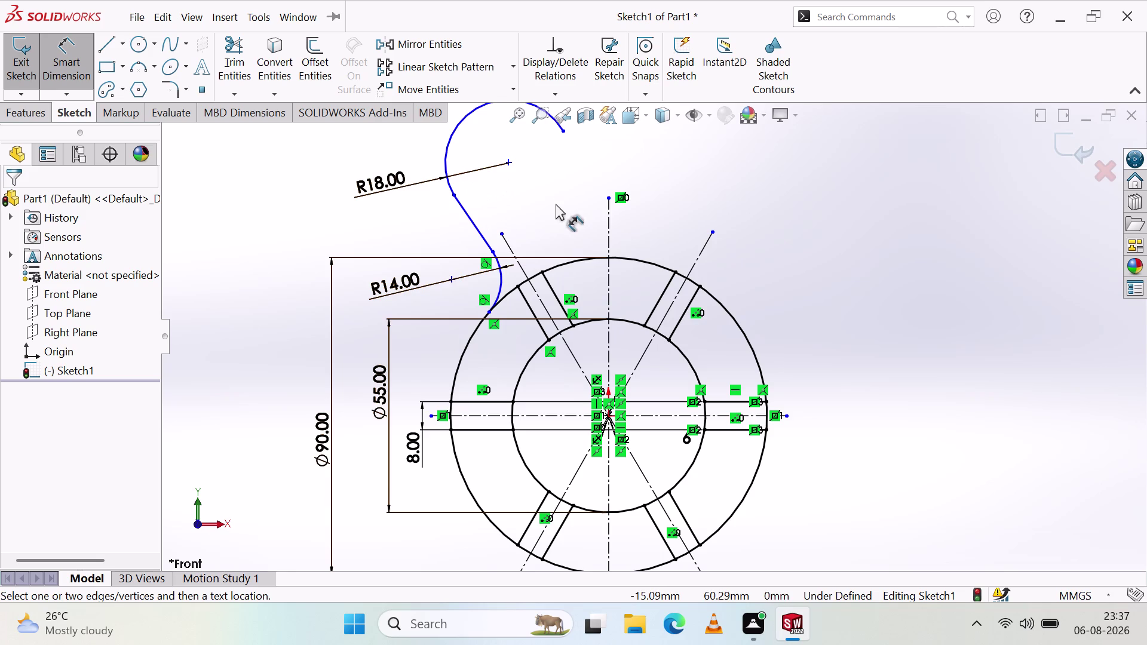
Draw a small circle inside the hook, centred on the R18 arc's centre.
scroll(up, 3)
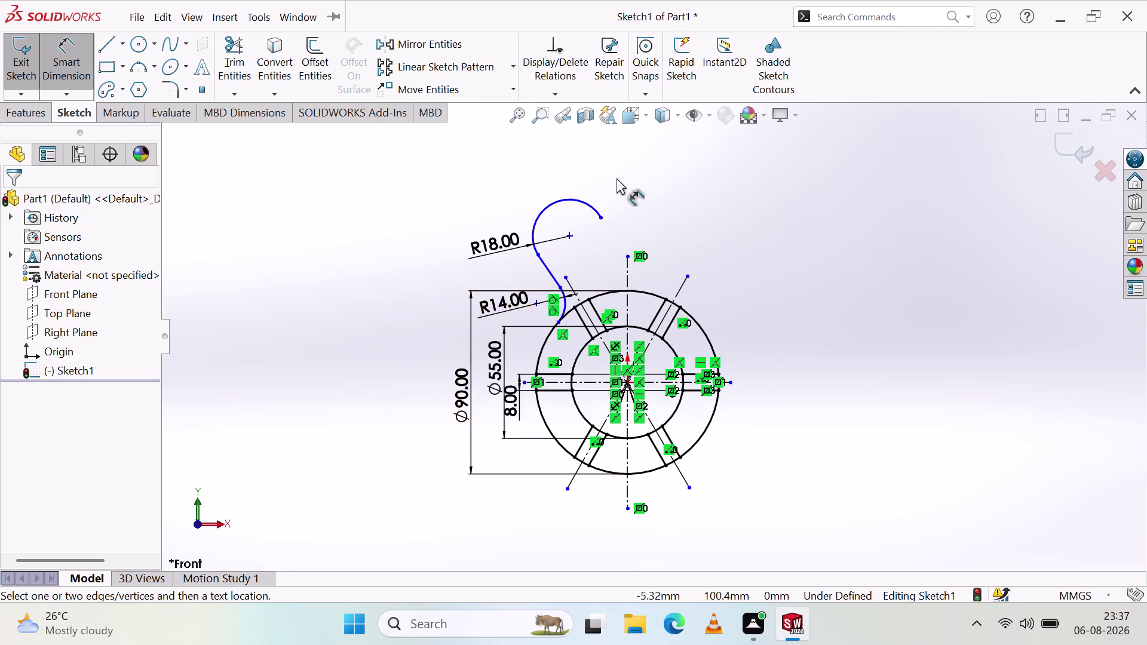
click(537, 253)
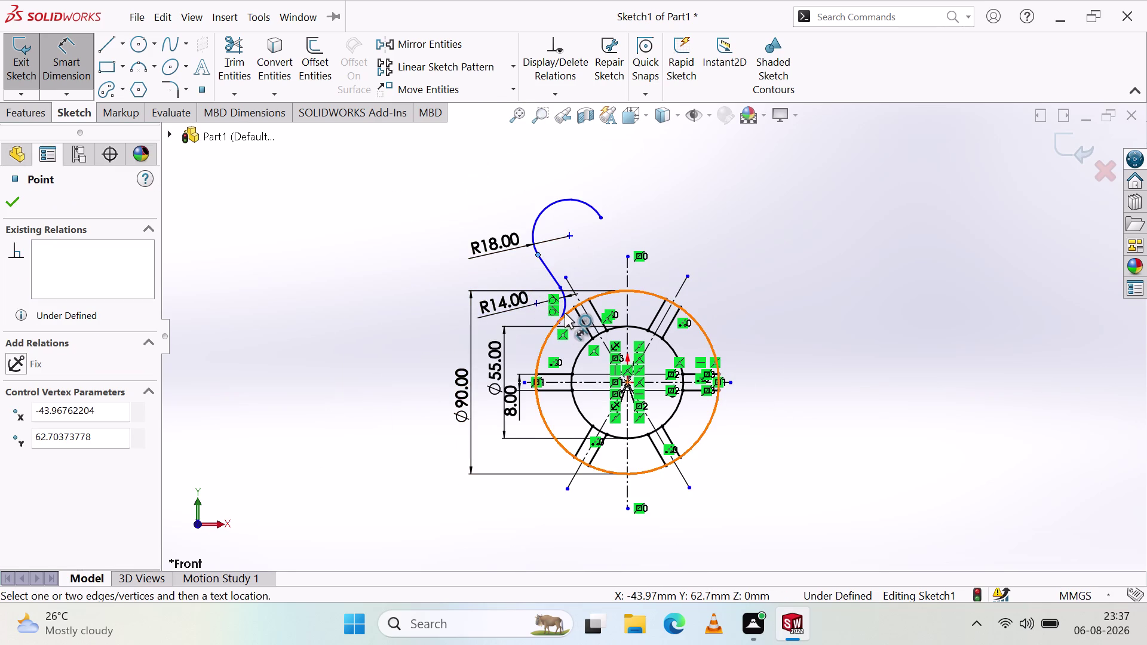
click(568, 313)
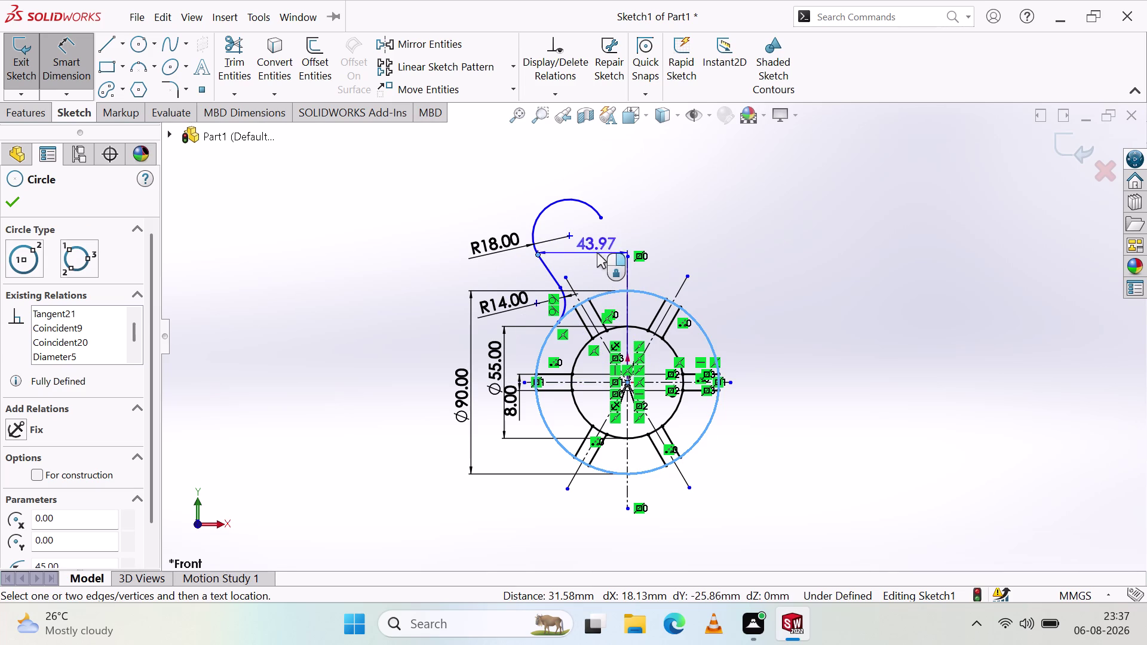
key(Escape)
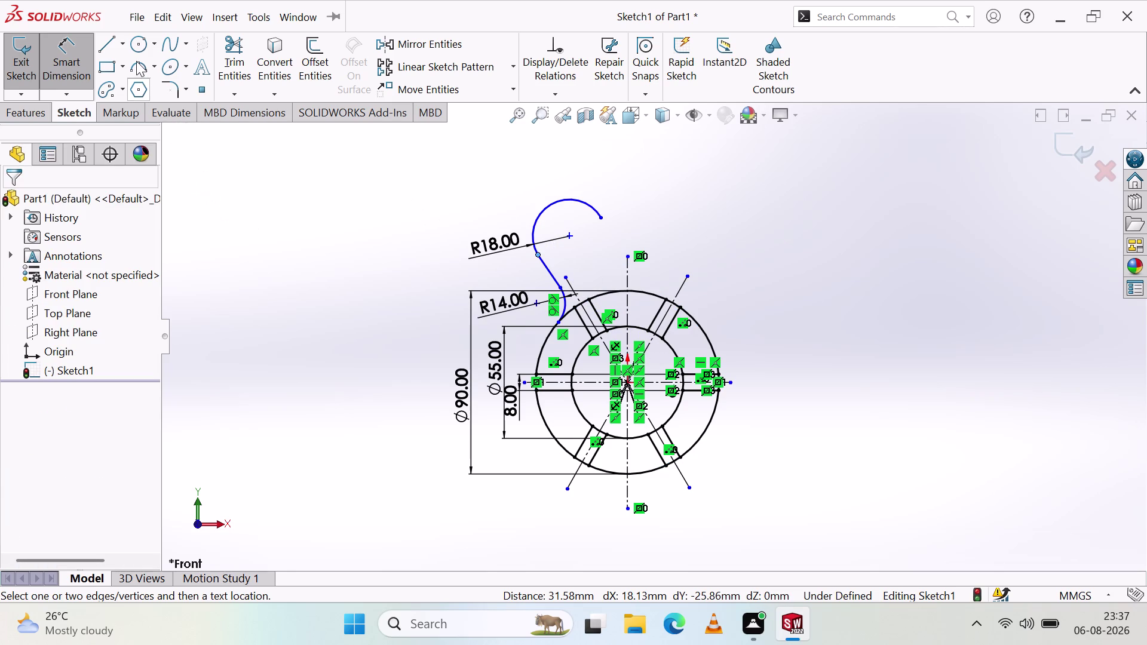
click(141, 37)
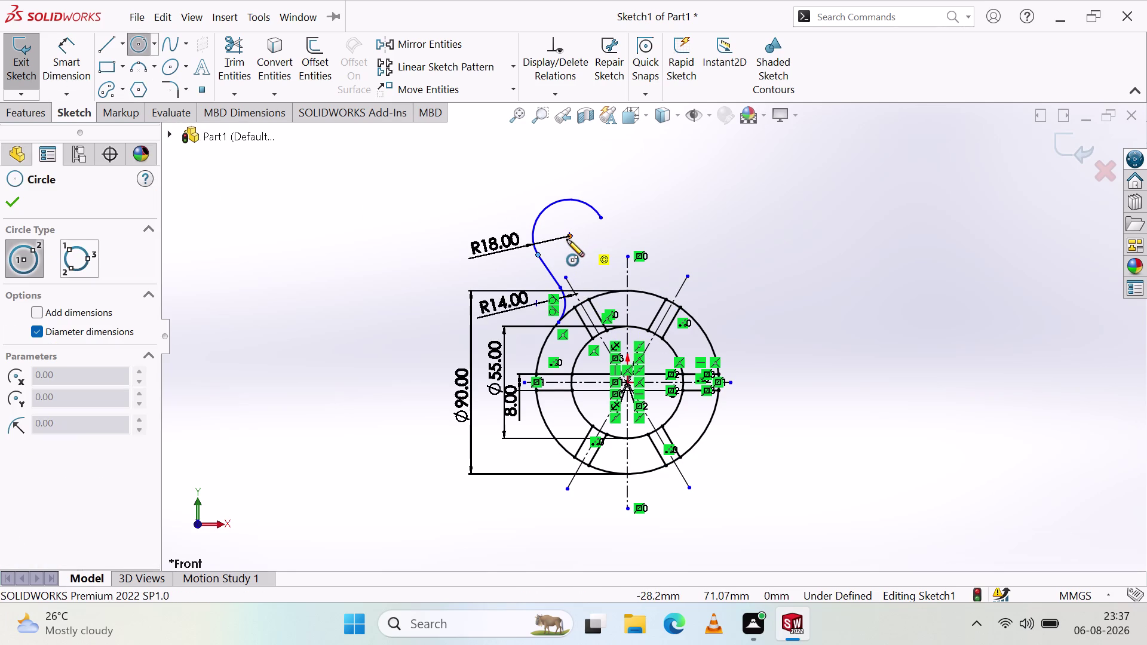
click(572, 237)
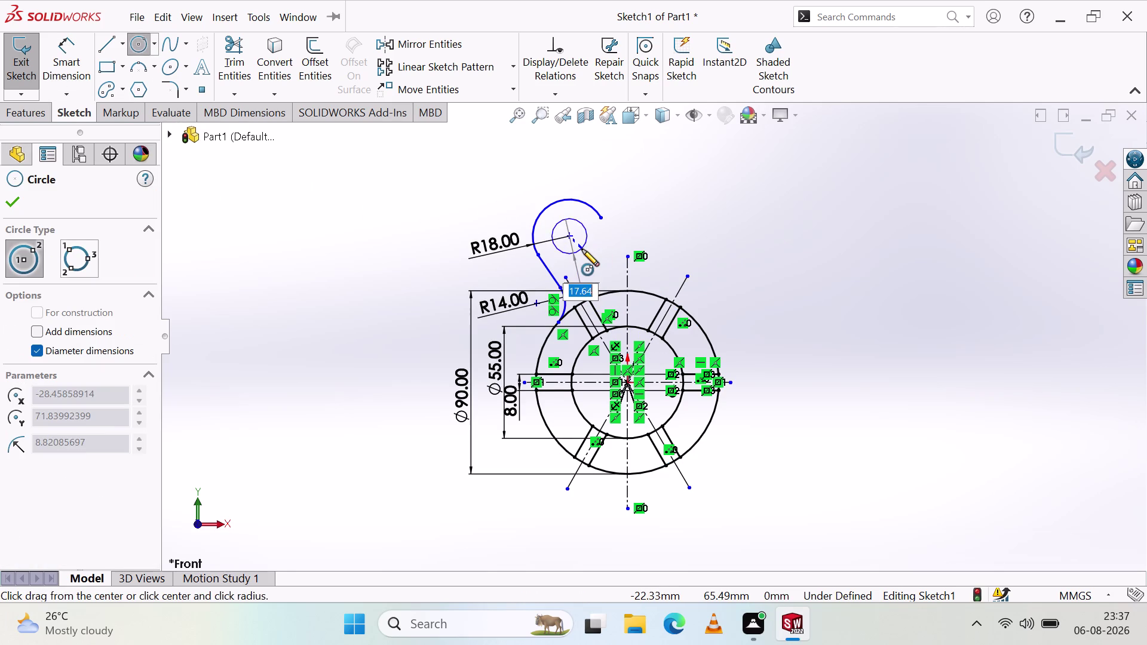
click(586, 254)
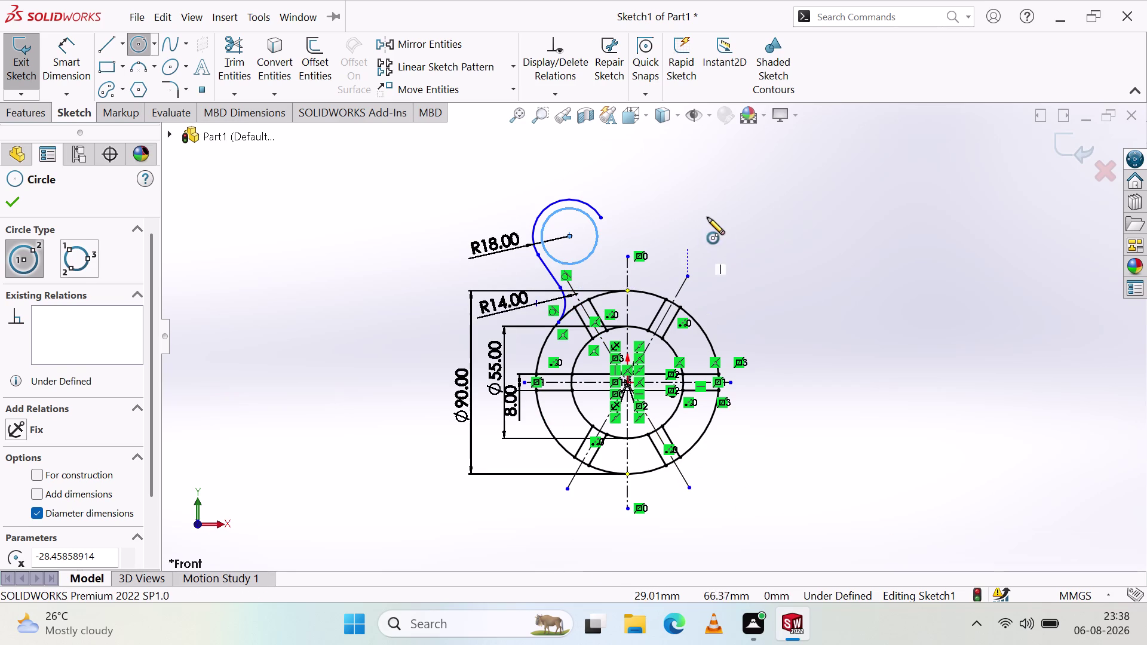
key(Escape)
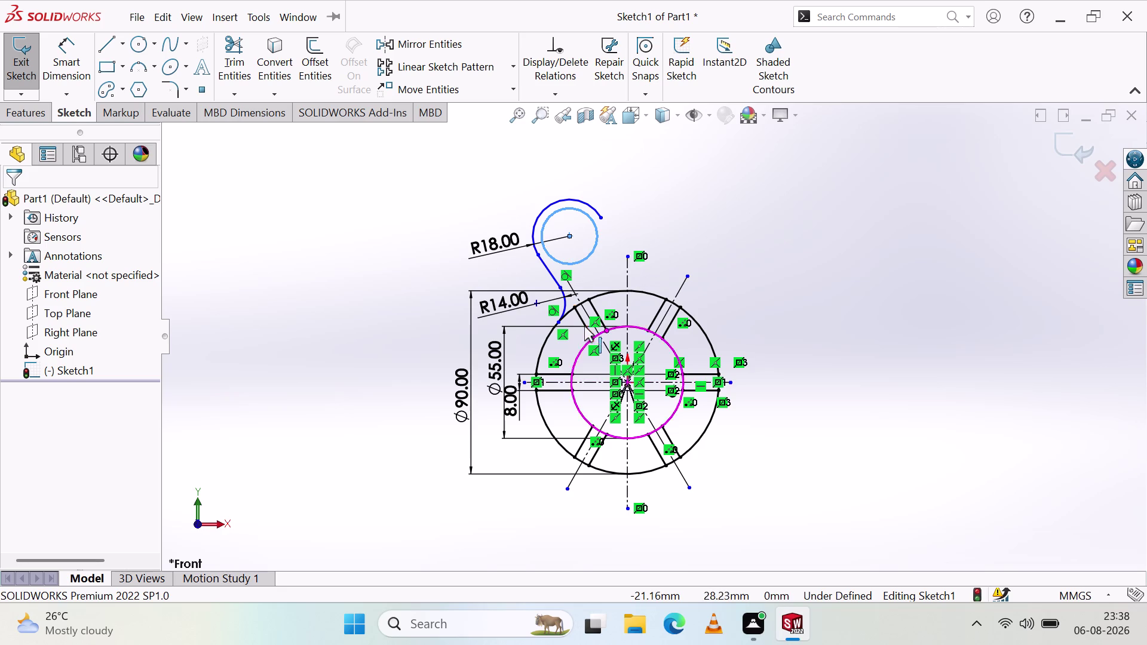
Zoom in and out around the hook to inspect the R18 arc area.
scroll(down, 3)
scroll(up, 3)
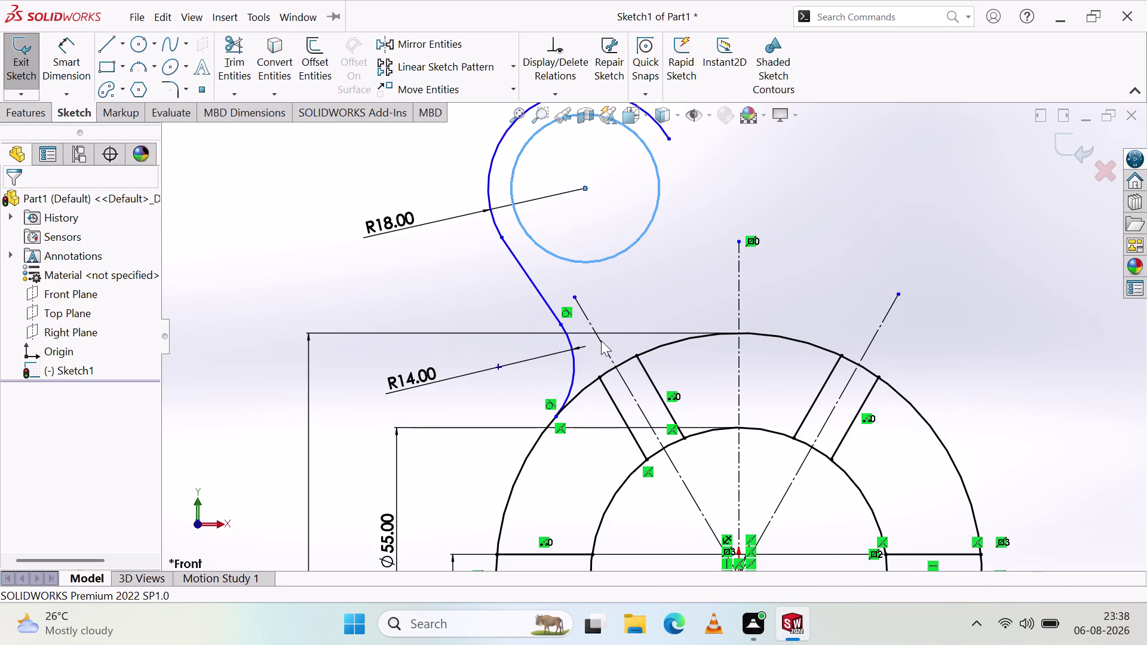
scroll(down, 3)
scroll(up, 3)
scroll(down, 3)
scroll(up, 3)
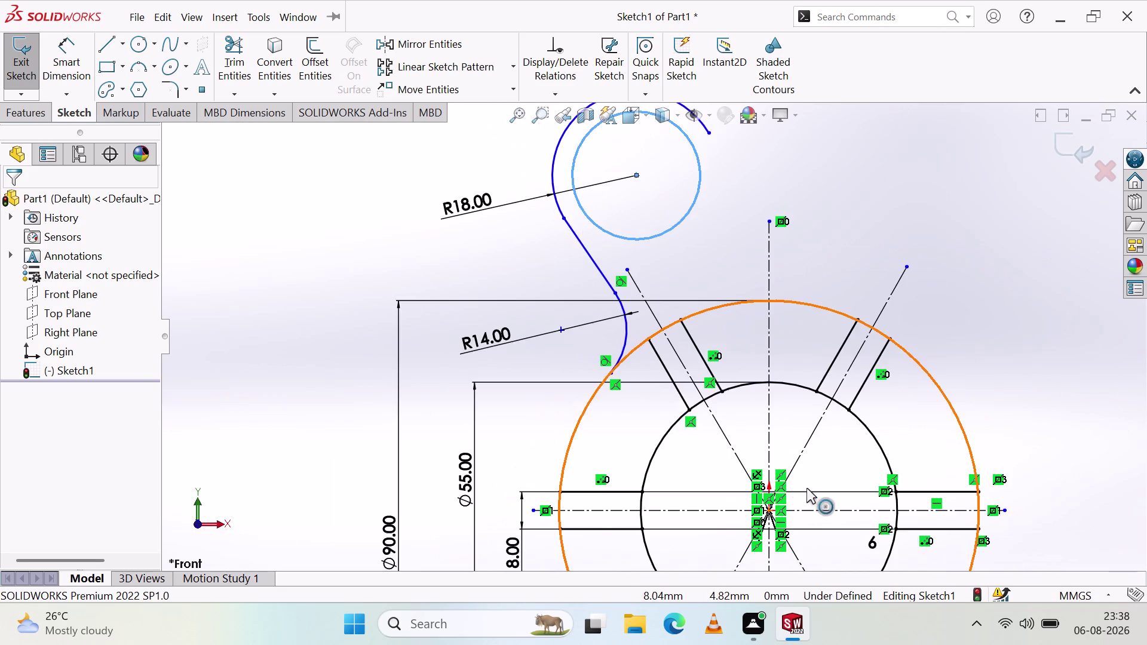
scroll(down, 3)
scroll(up, 3)
scroll(down, 3)
scroll(up, 3)
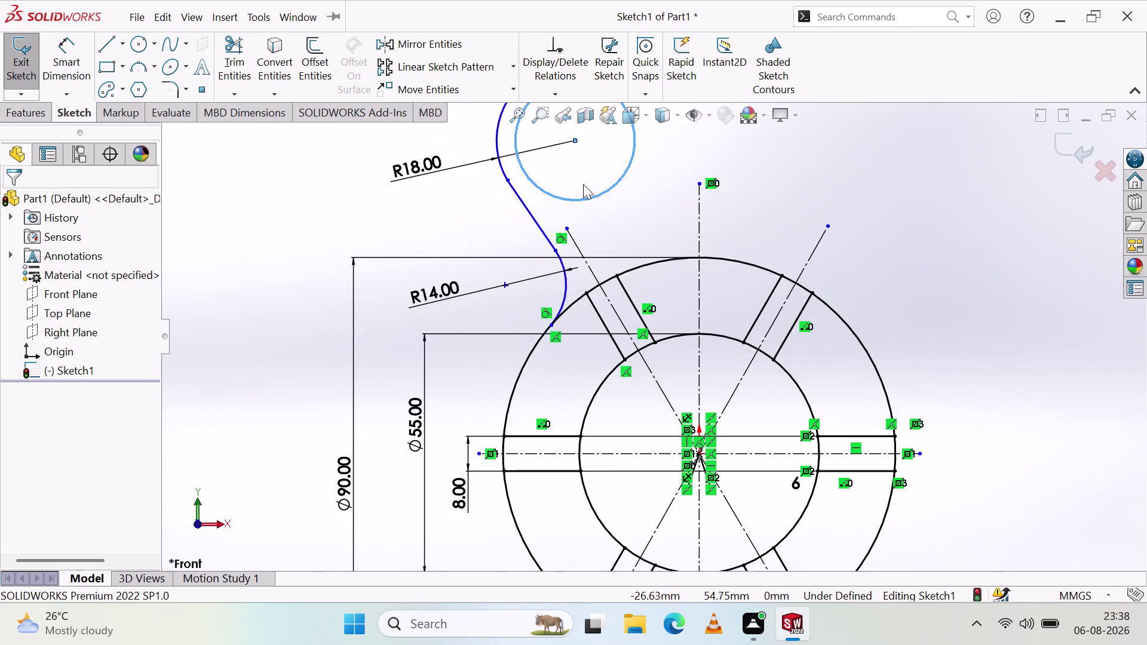
scroll(up, 3)
scroll(down, 3)
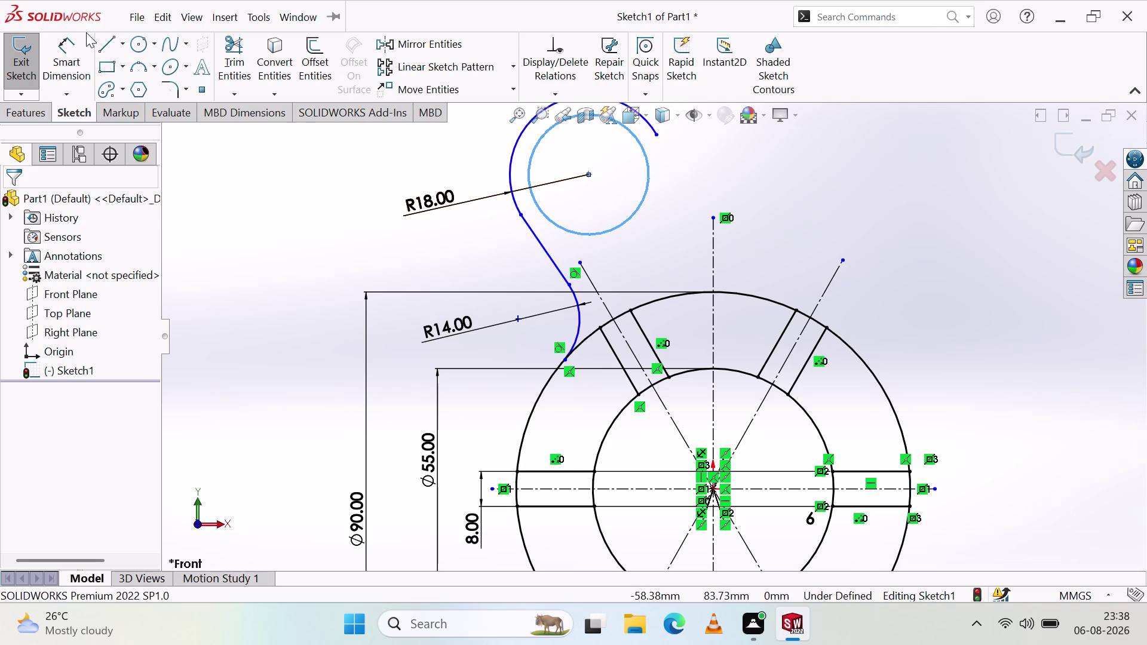
Cancel Smart Dimension and delete the small circle inside the R18 hook arc.
click(63, 58)
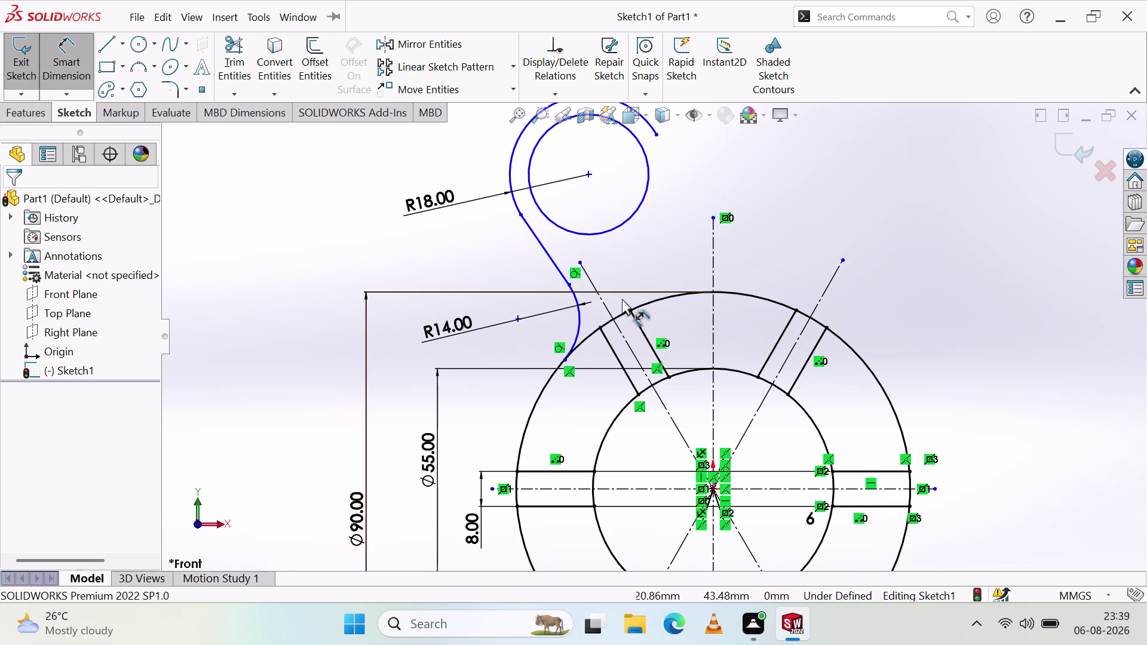
scroll(up, 3)
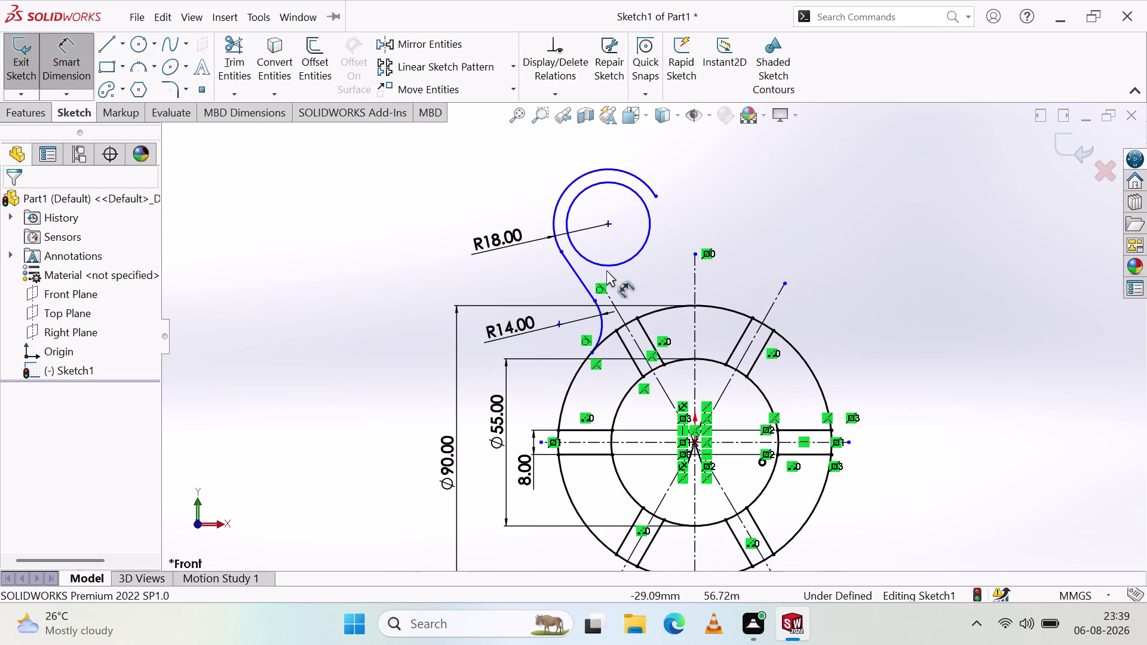
key(Escape)
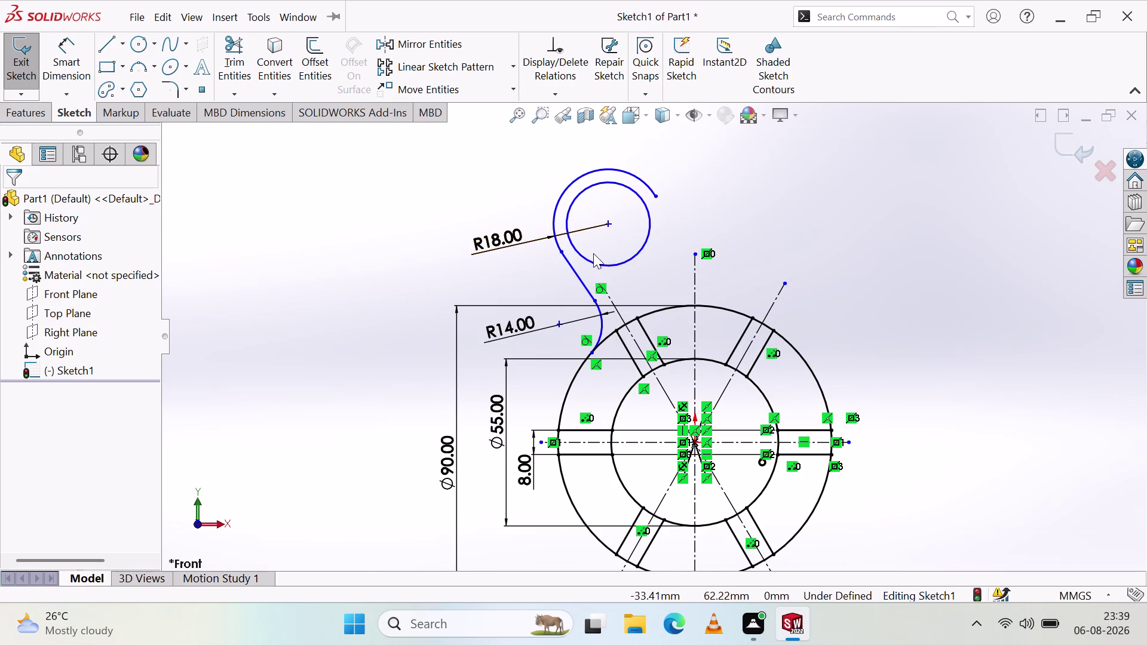
click(597, 263)
key(Delete)
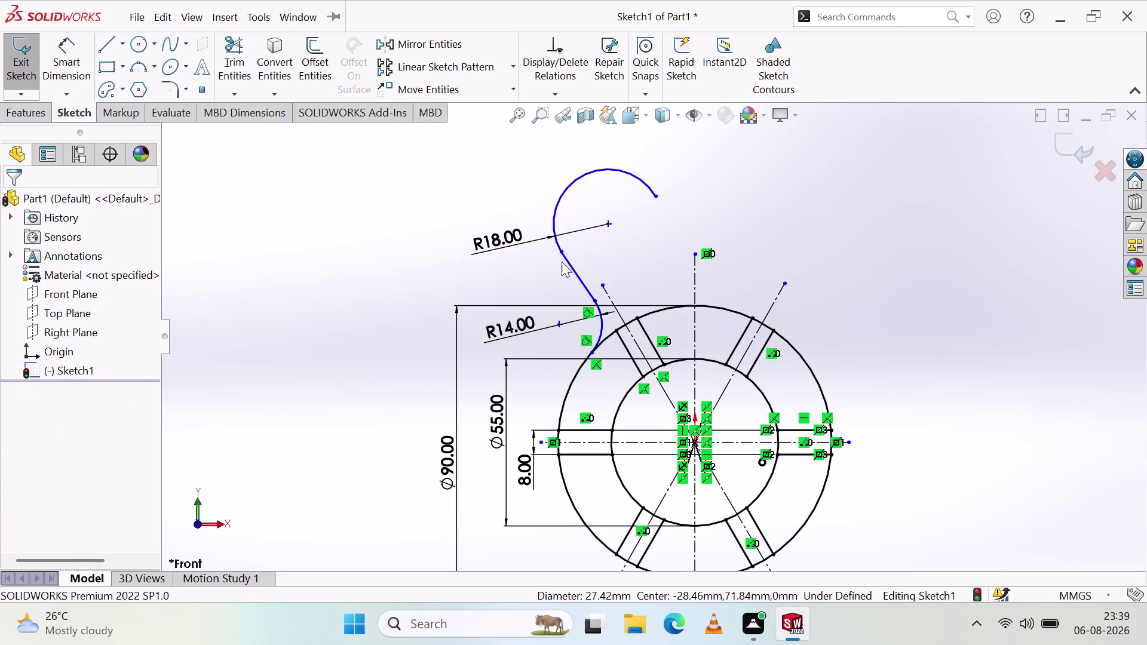
click(553, 227)
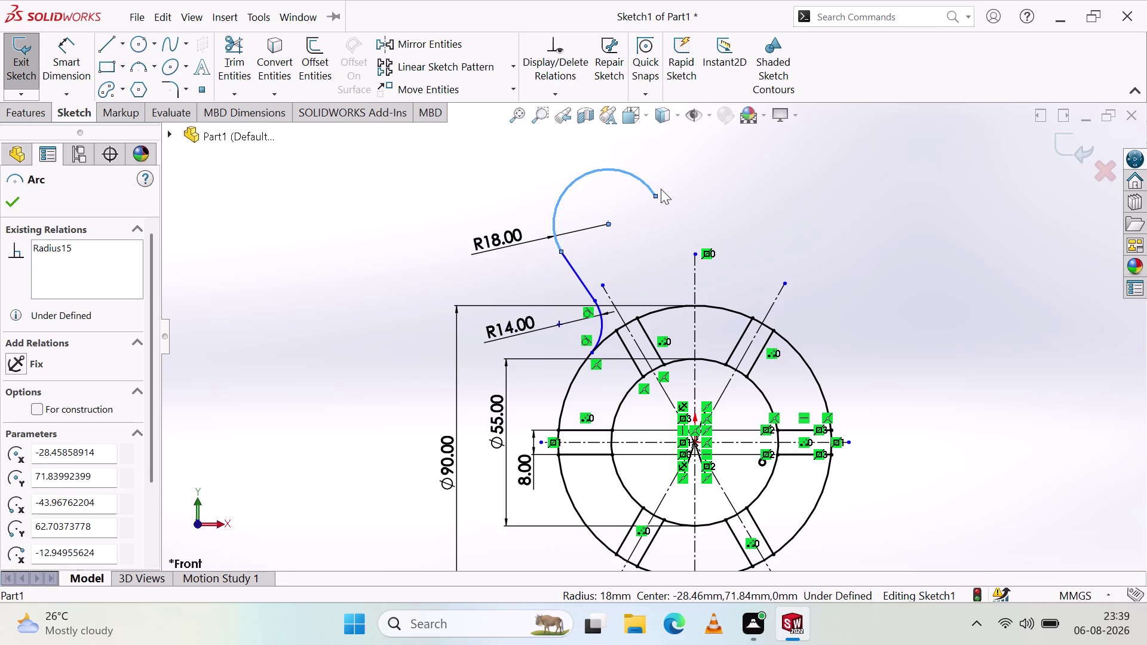
Add a Tangent relation between the R18 hook arc (Arc5) and slanted Line27.
click(651, 193)
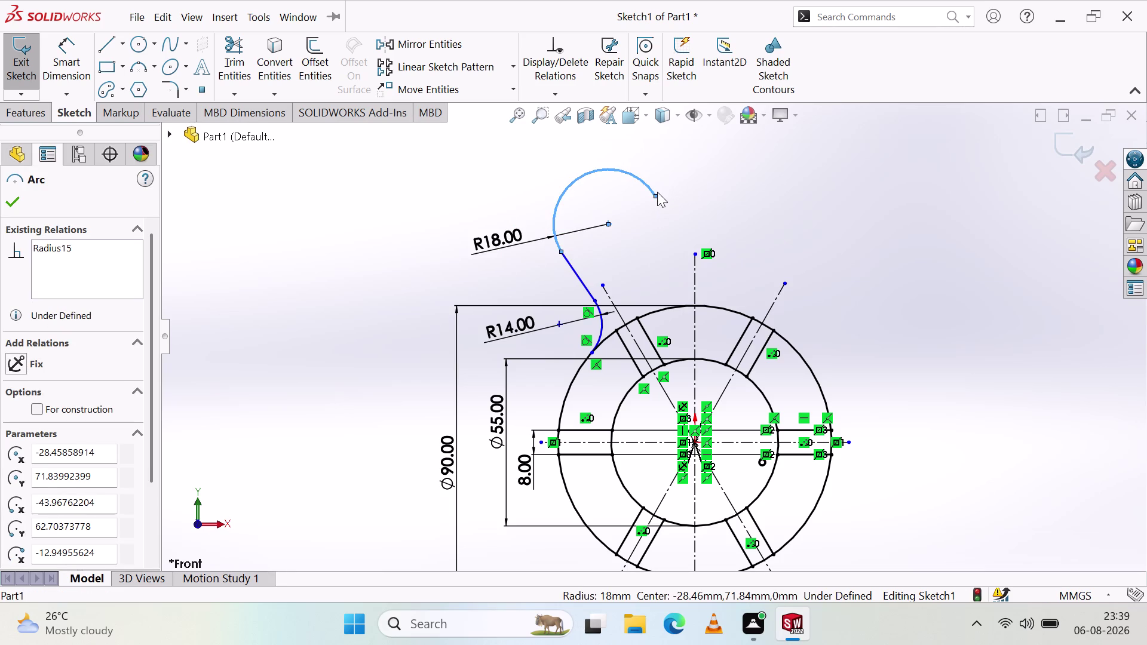
click(656, 194)
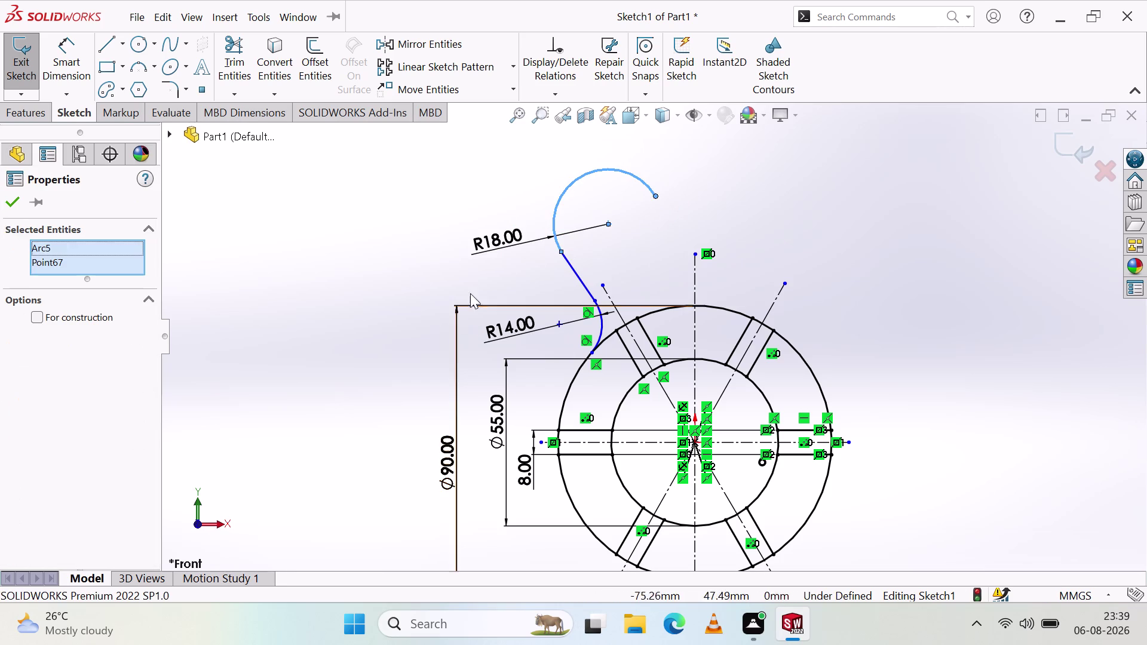
click(567, 260)
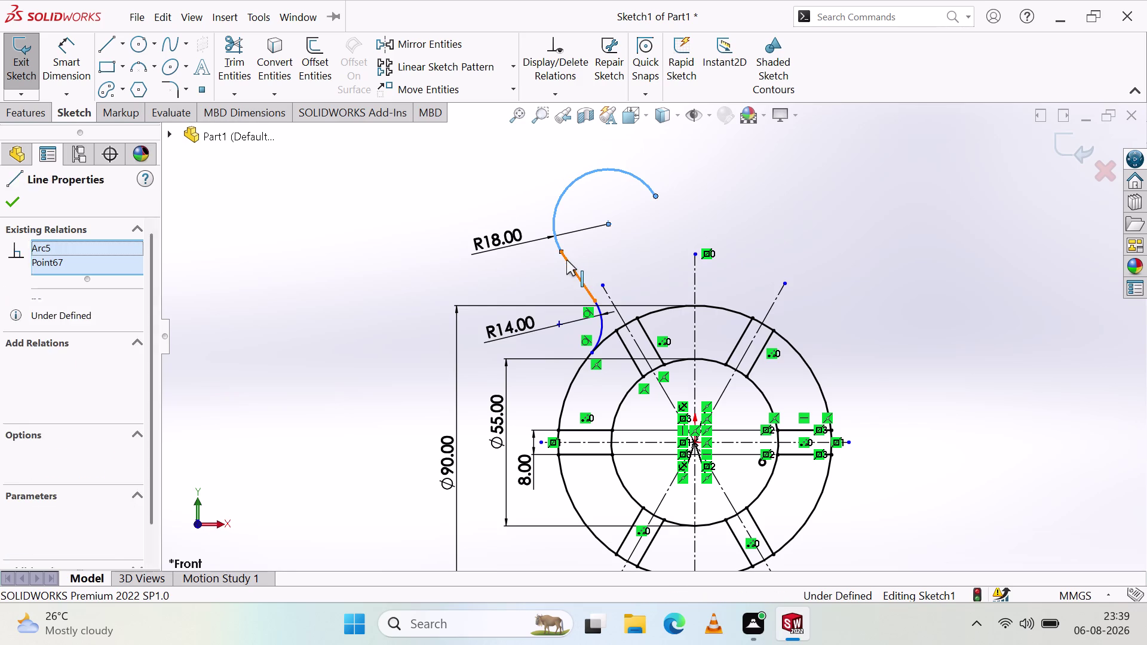
key(Escape)
key(Escape)
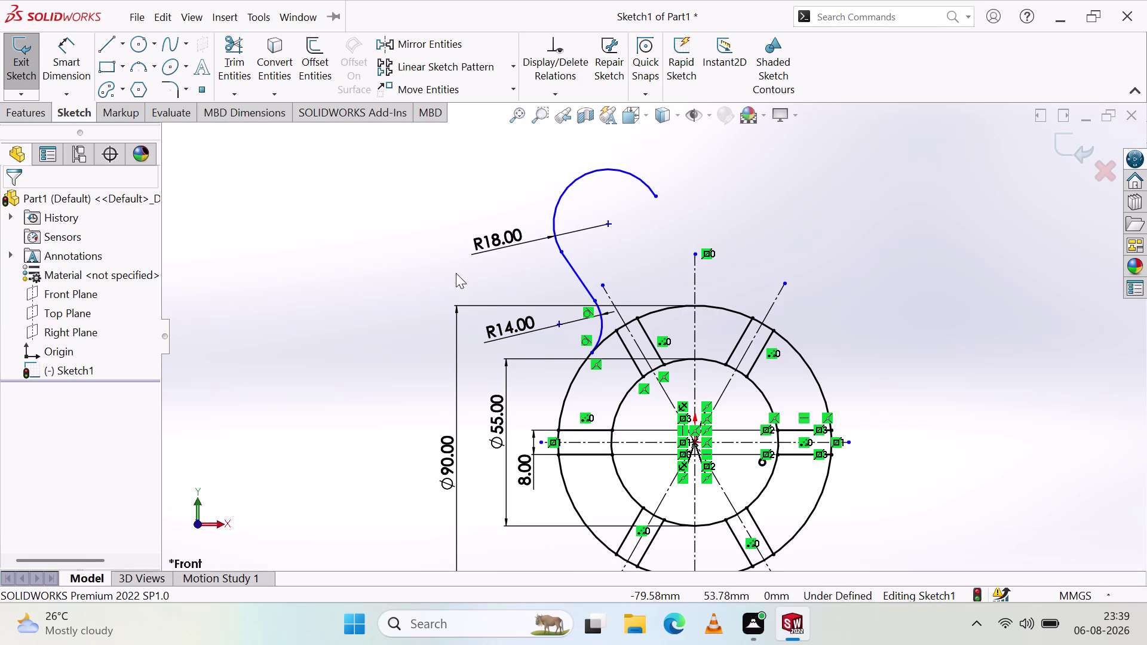
click(551, 219)
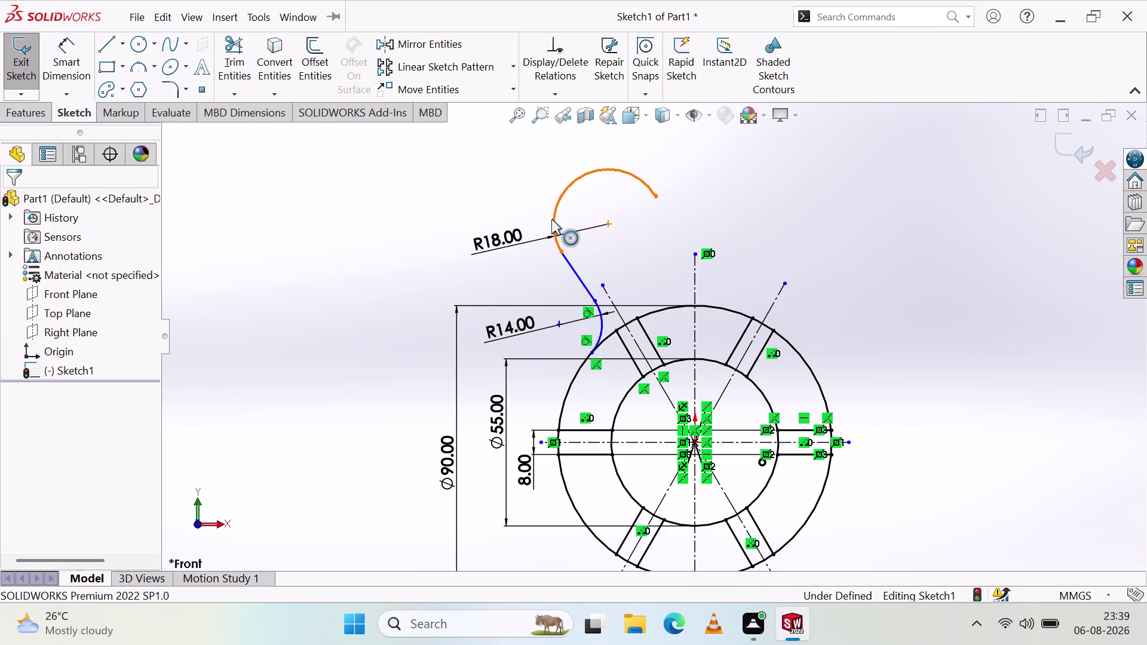
click(565, 259)
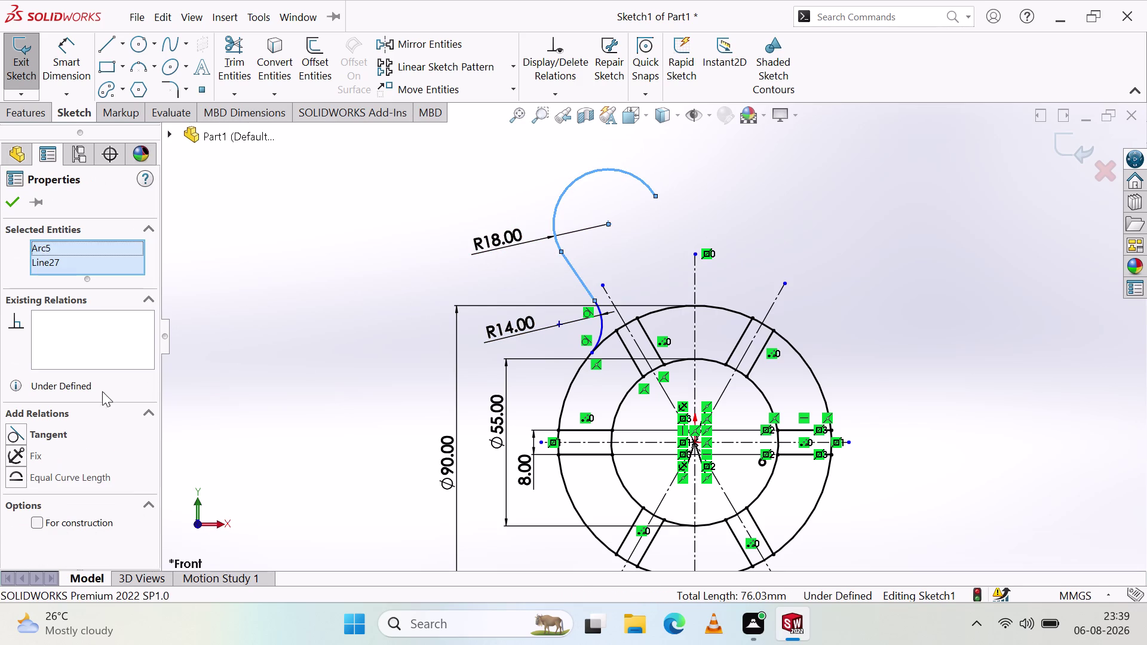
click(19, 435)
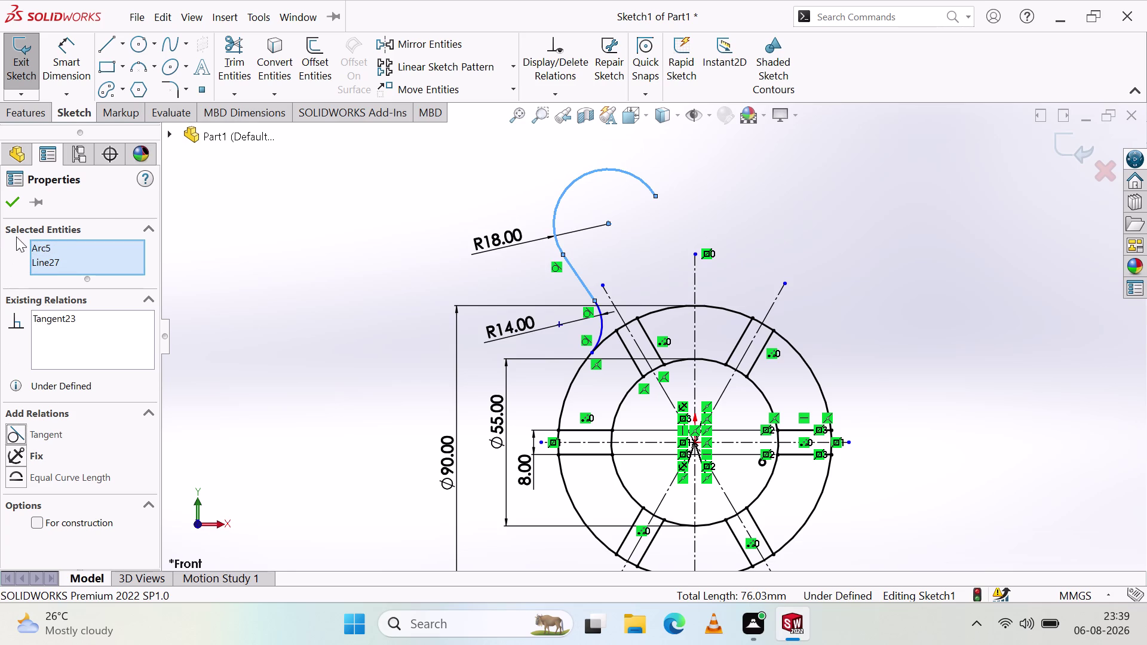
click(17, 196)
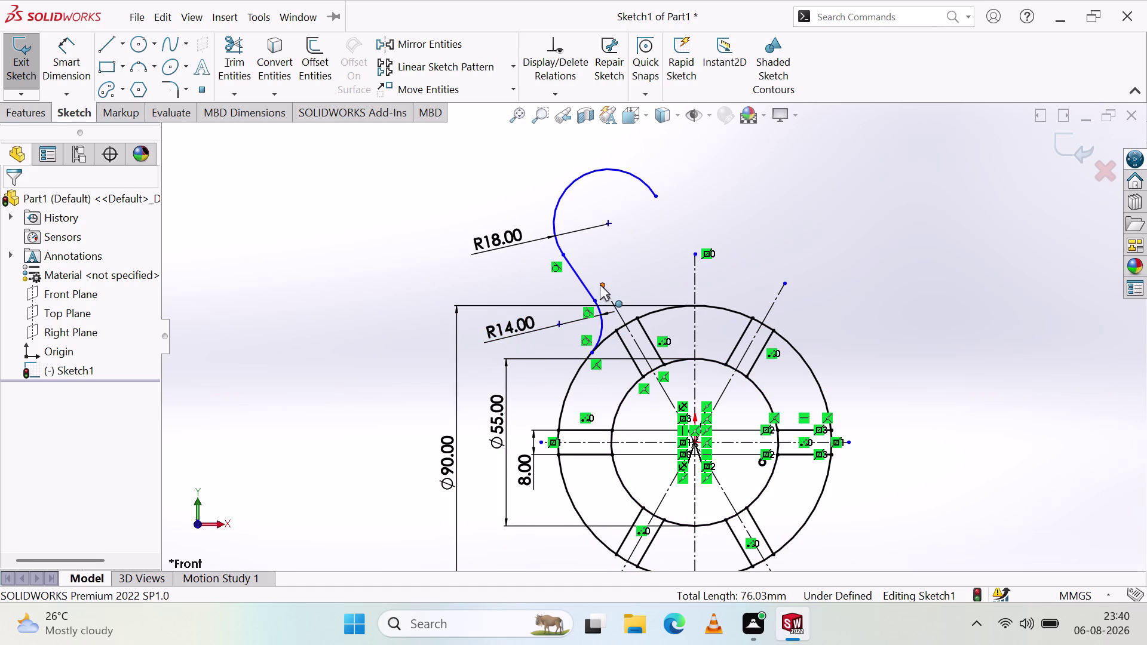
click(554, 232)
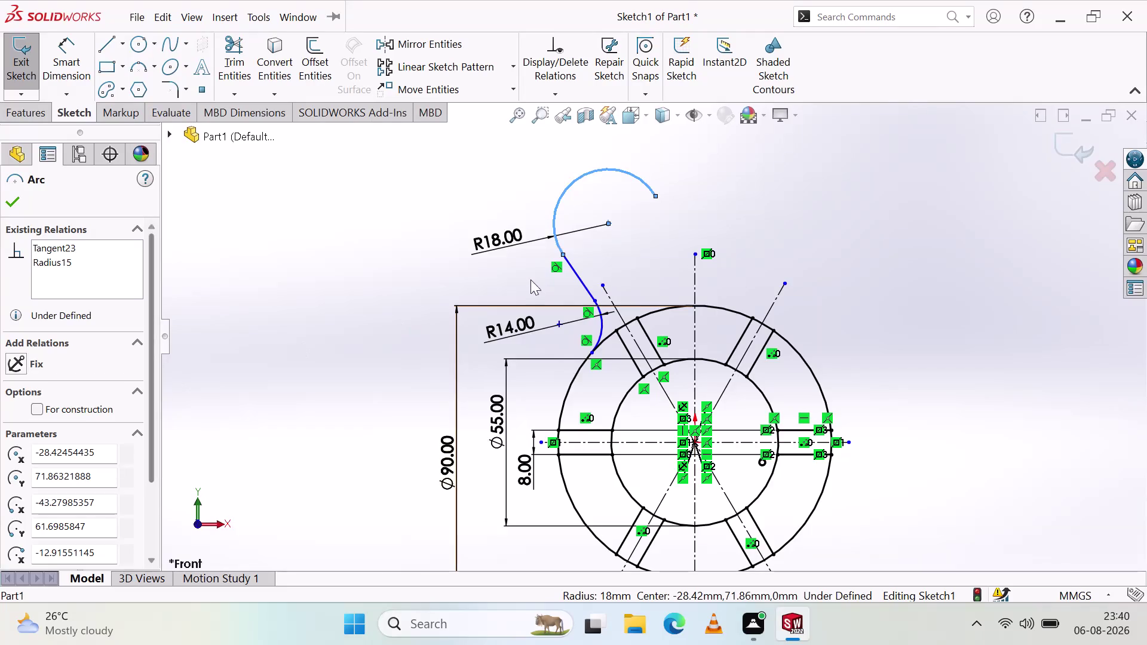
click(612, 171)
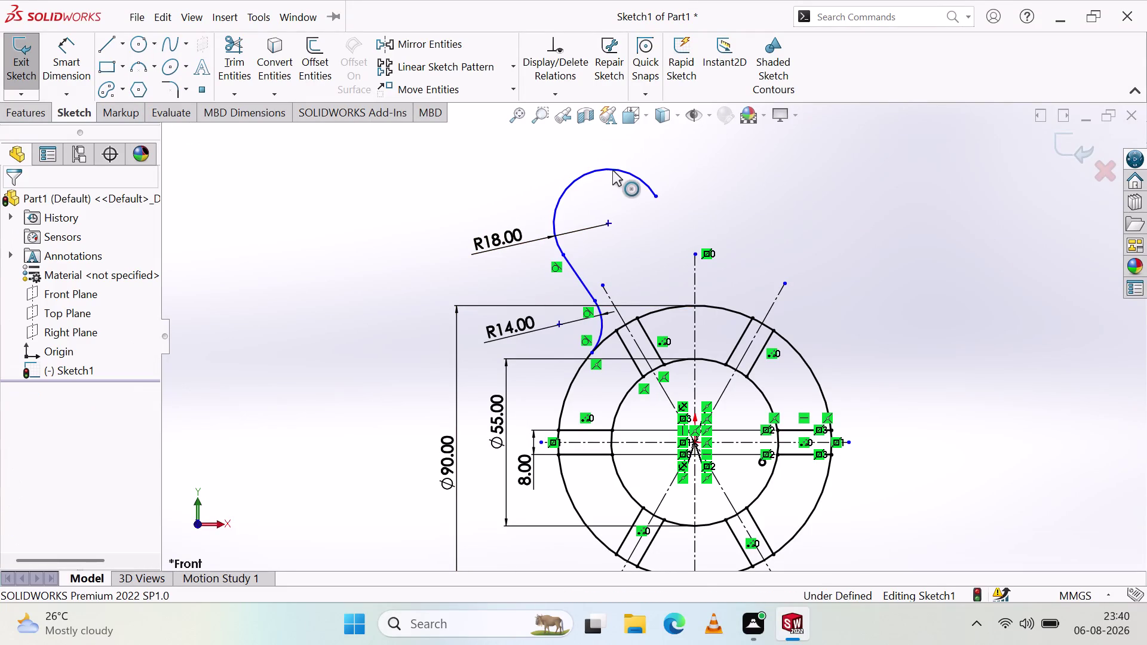
click(574, 273)
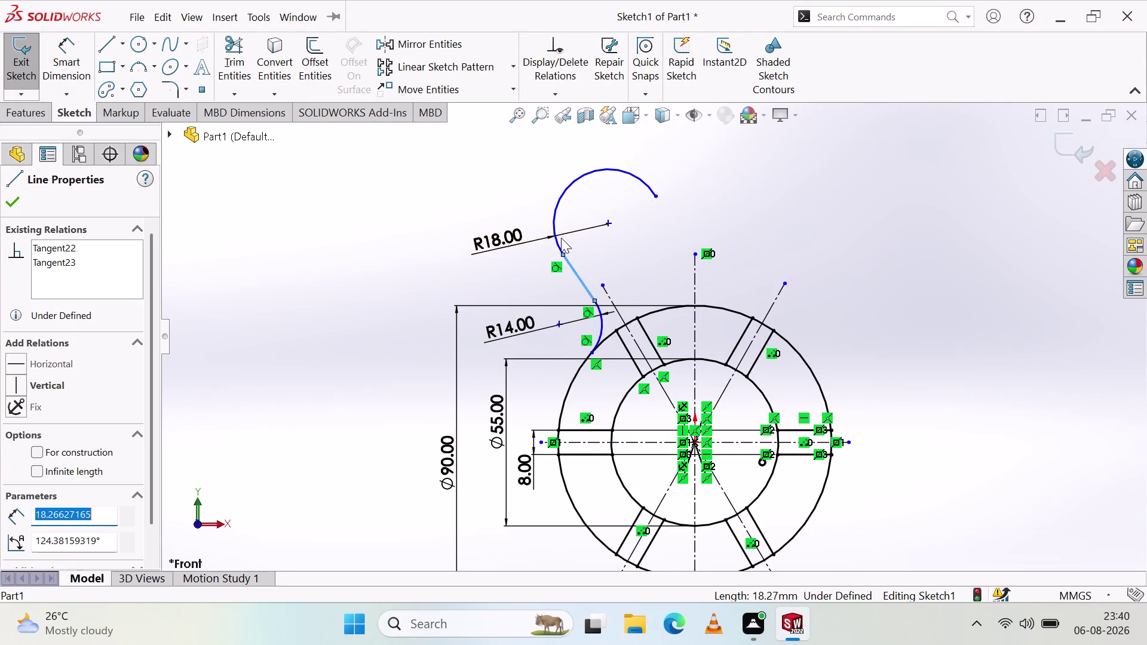
scroll(down, 3)
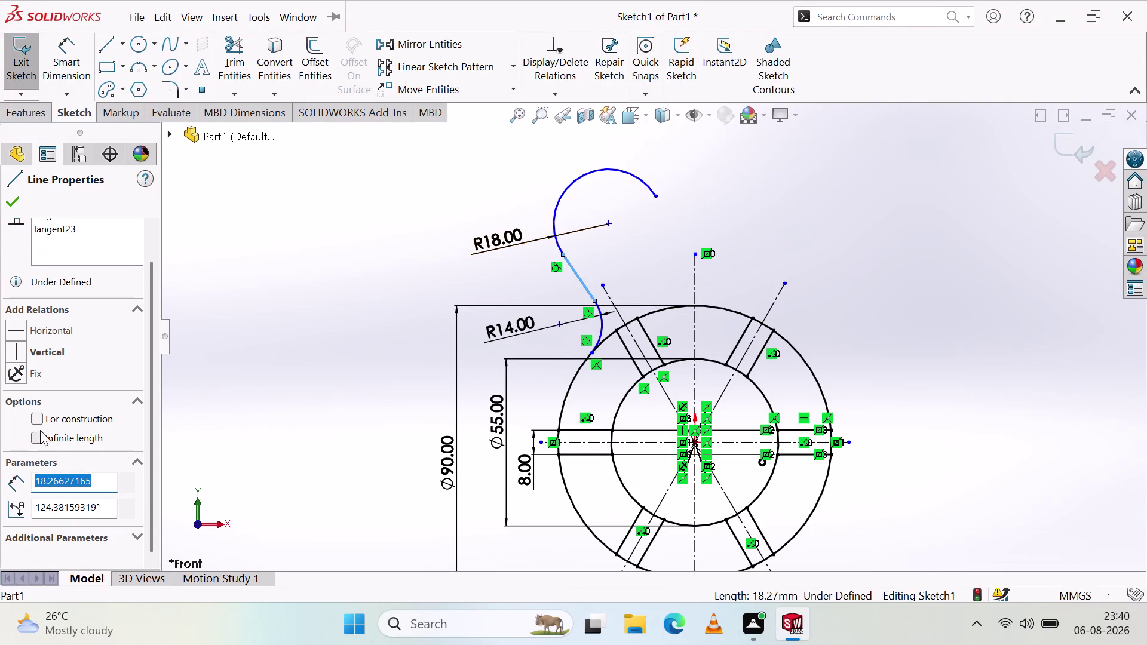
key(Escape)
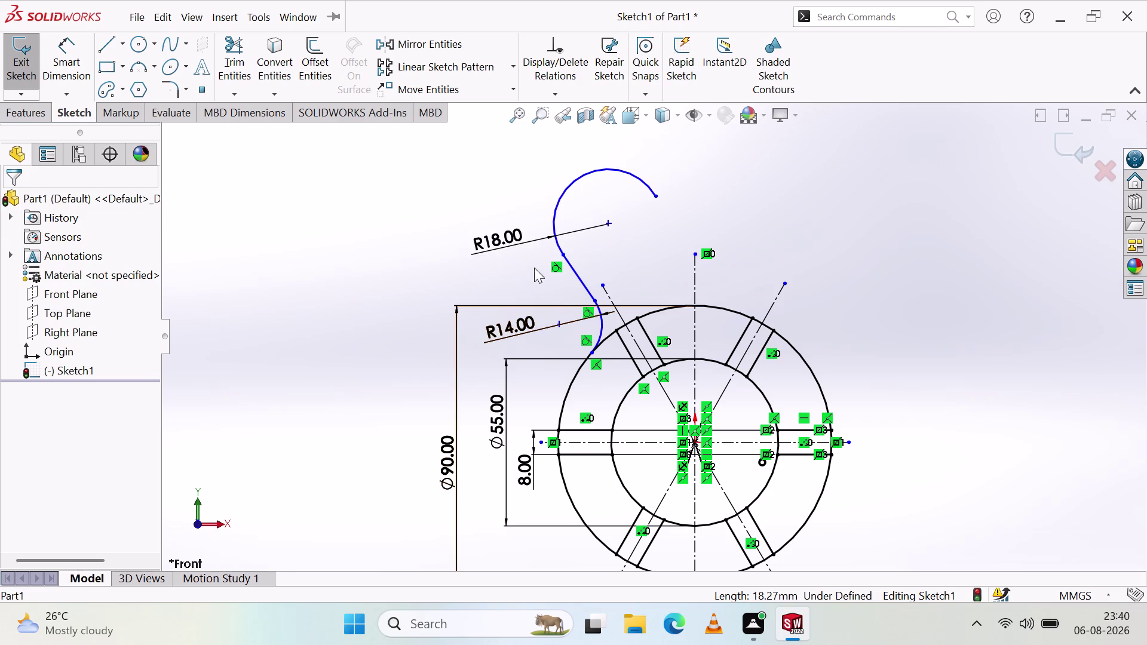
click(579, 178)
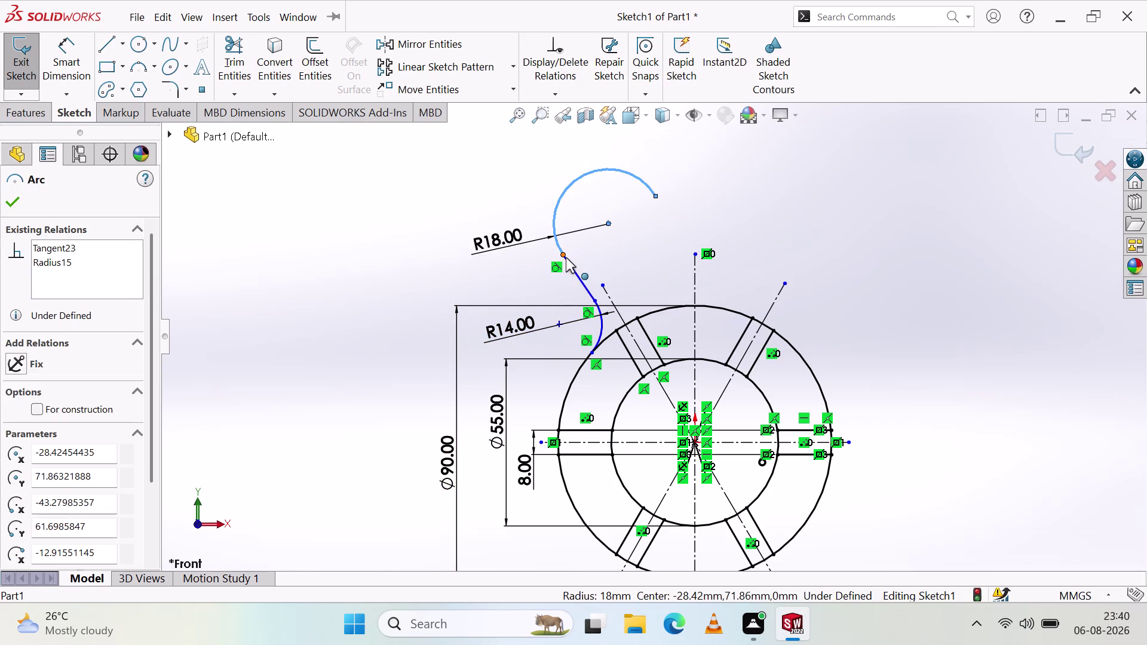
click(569, 263)
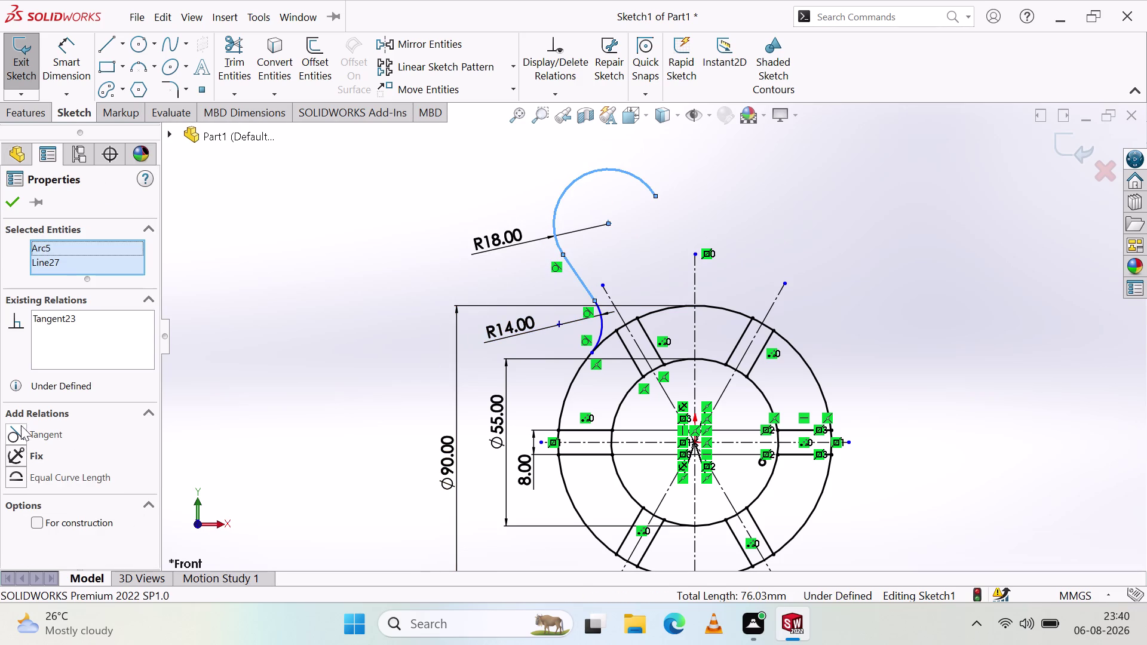
click(21, 432)
click(17, 205)
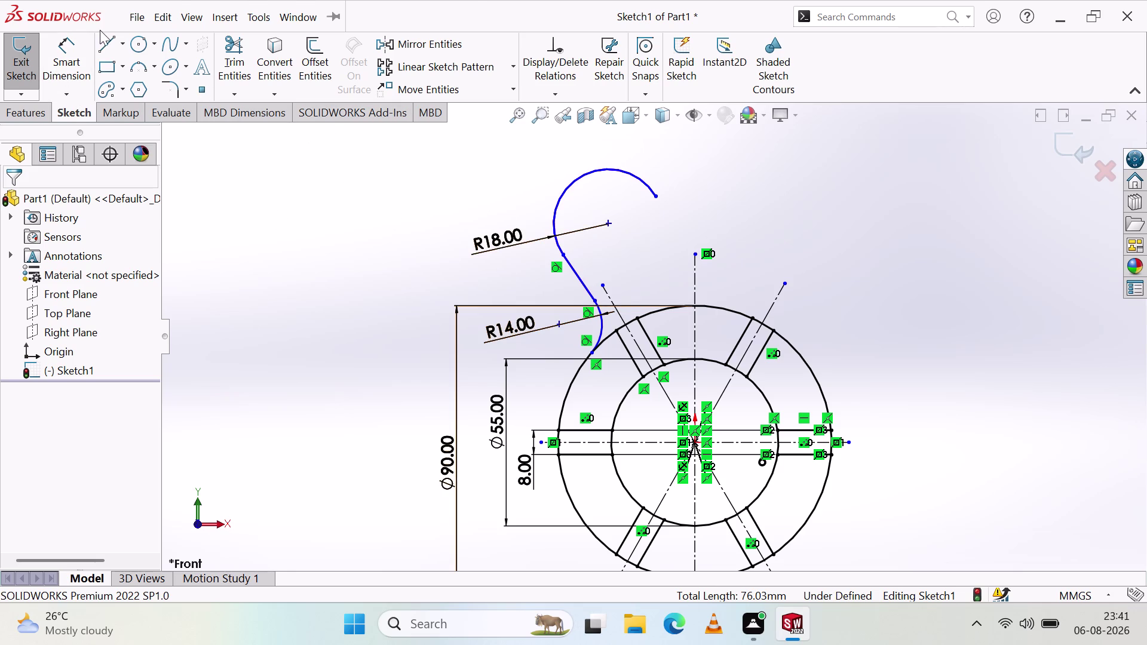
click(143, 38)
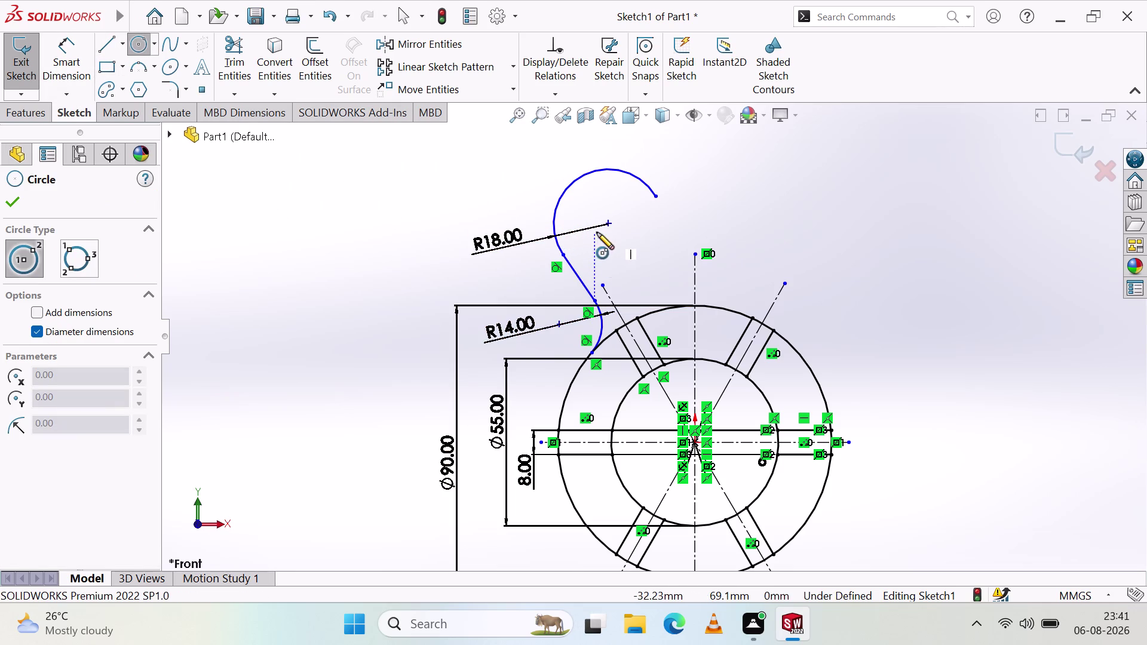
Draw a circle concentric with the hook arc and give it a 20 mm diameter.
click(608, 222)
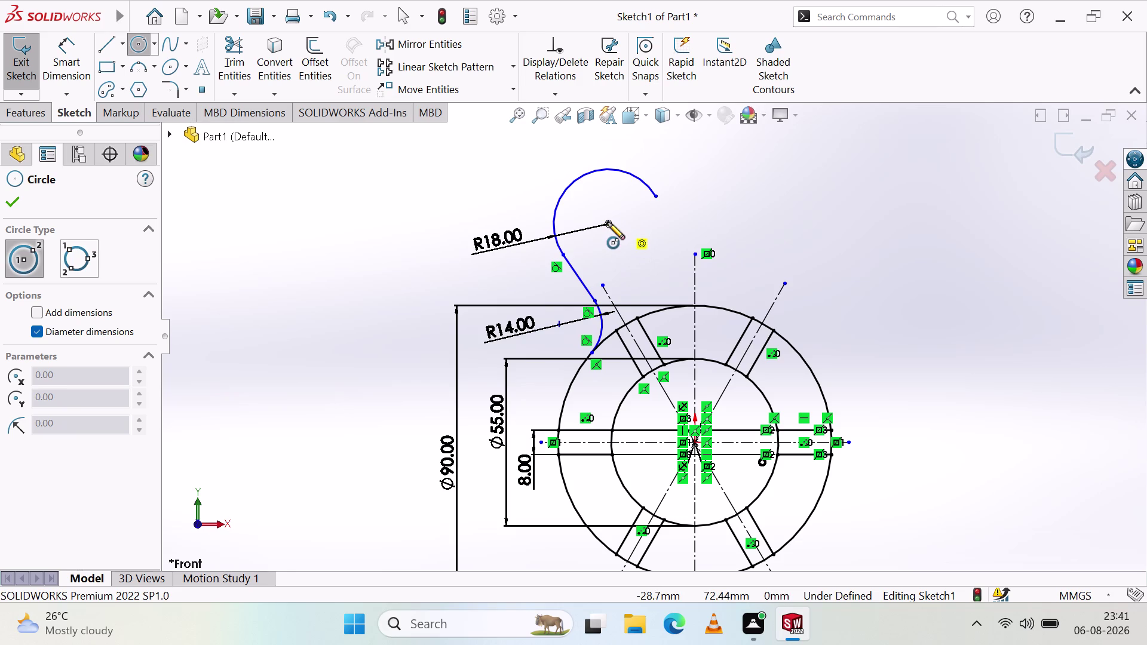
click(622, 253)
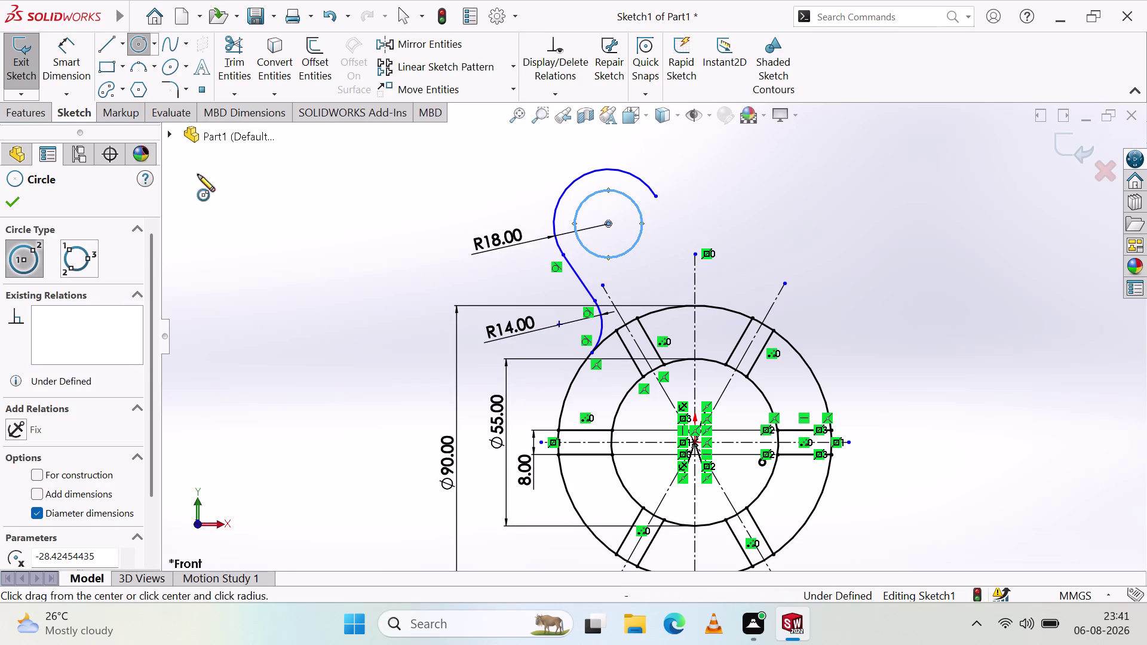
click(66, 62)
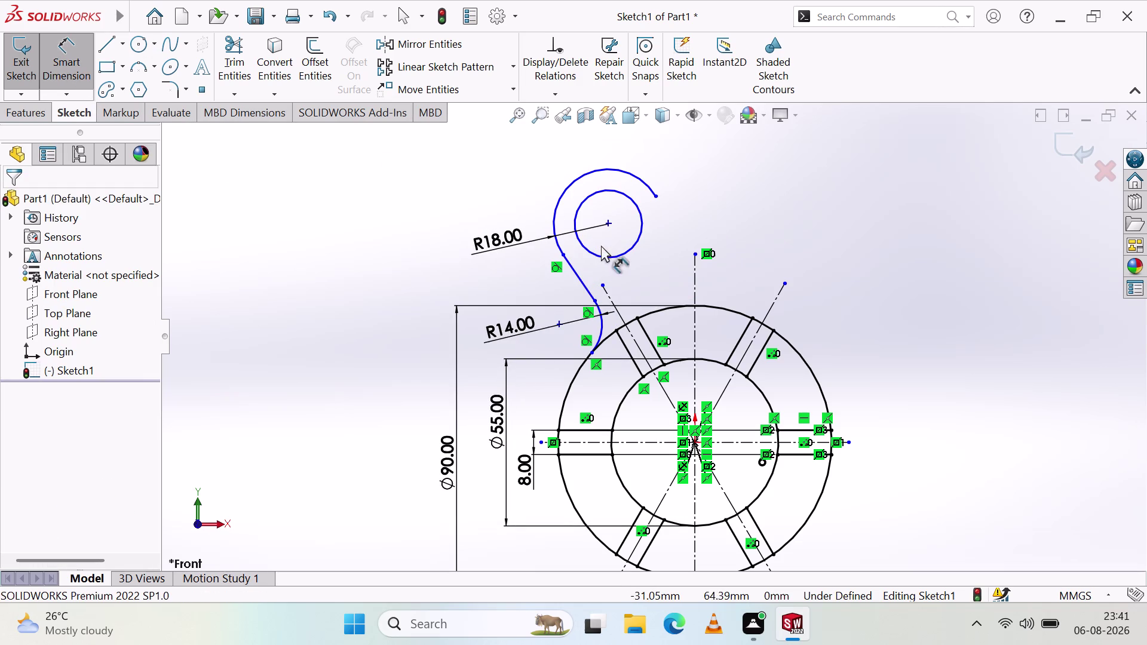
click(639, 221)
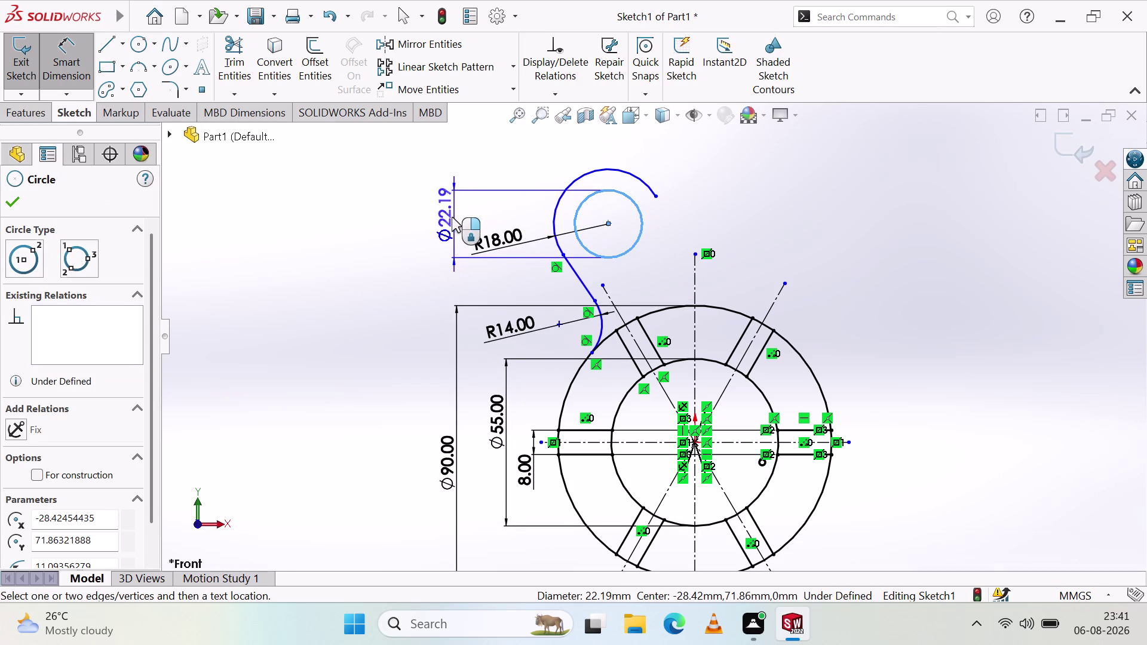
click(429, 224)
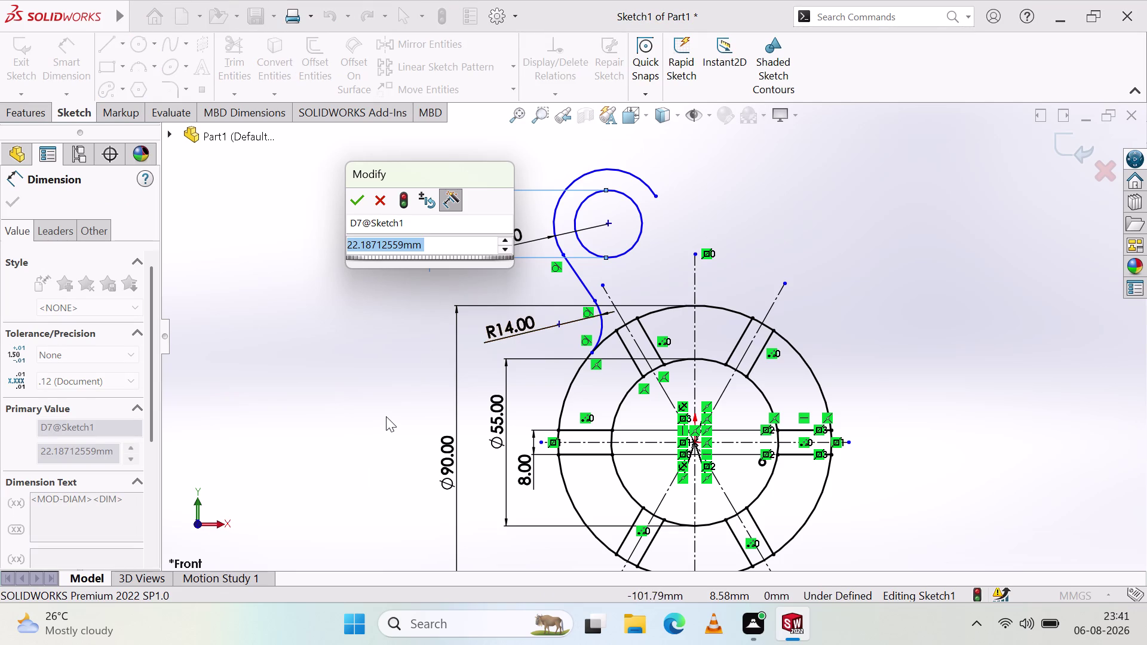
text(20)
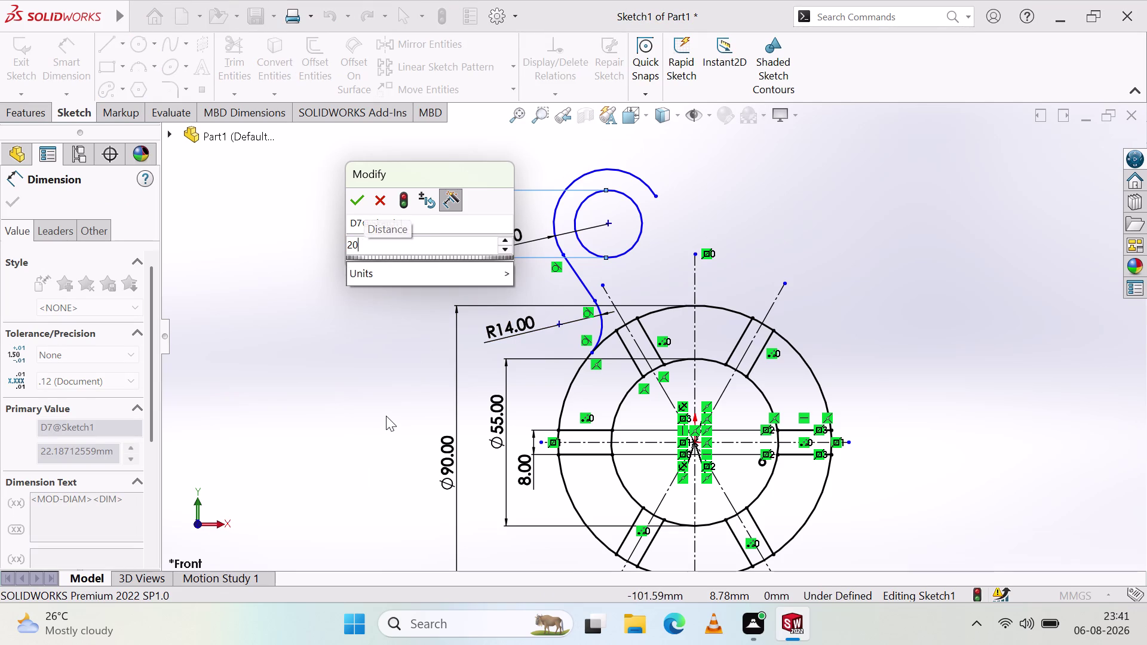
key(Return)
Place the R18 radius dimension beside the hook's outer arc.
click(304, 273)
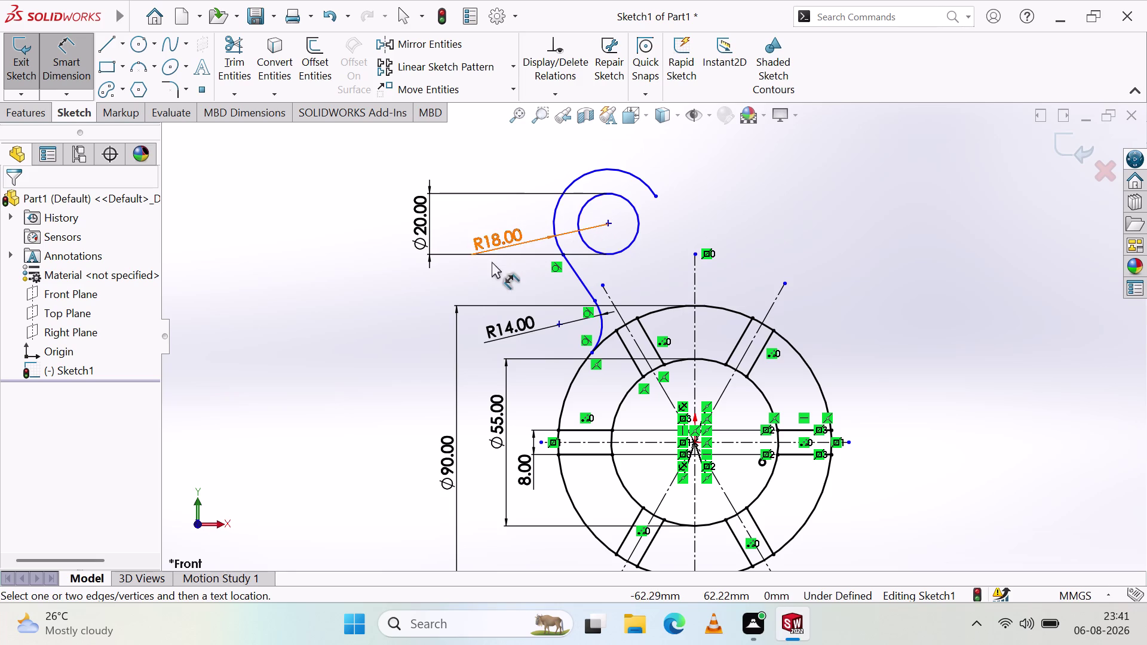
drag(491, 237, 476, 222)
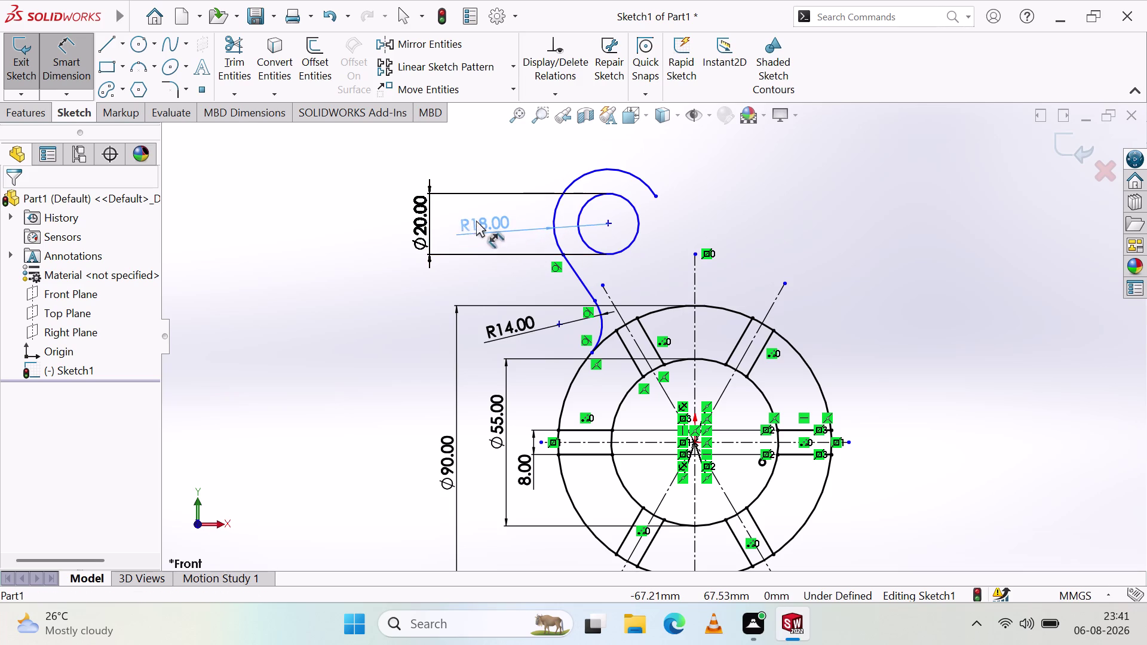
drag(477, 222, 477, 219)
click(337, 281)
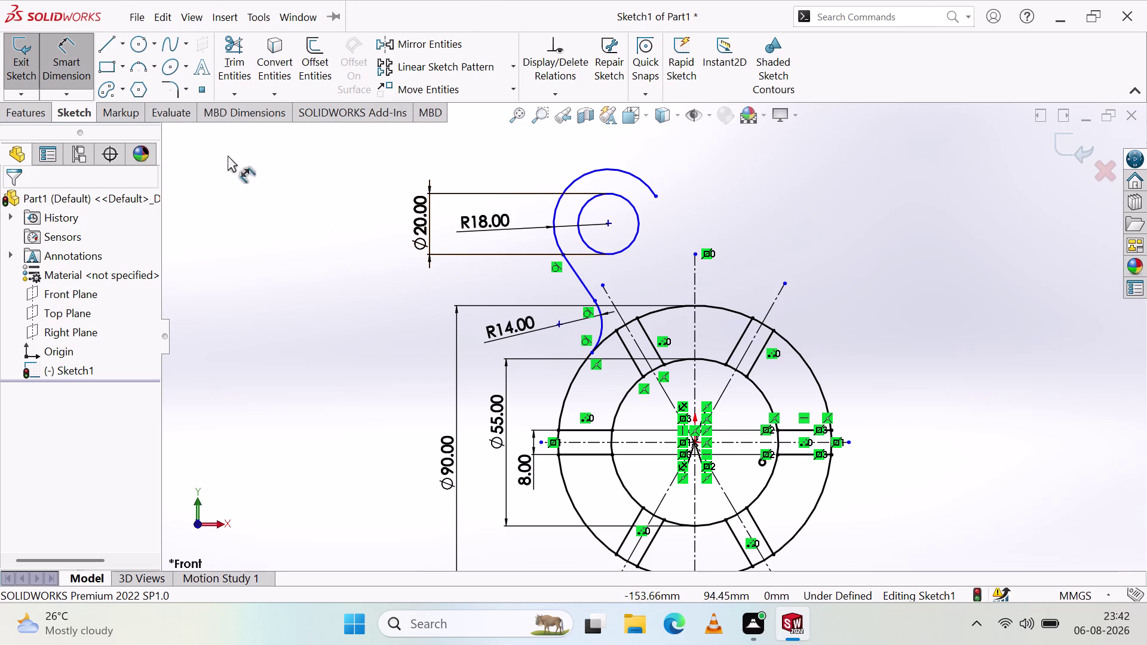
click(609, 223)
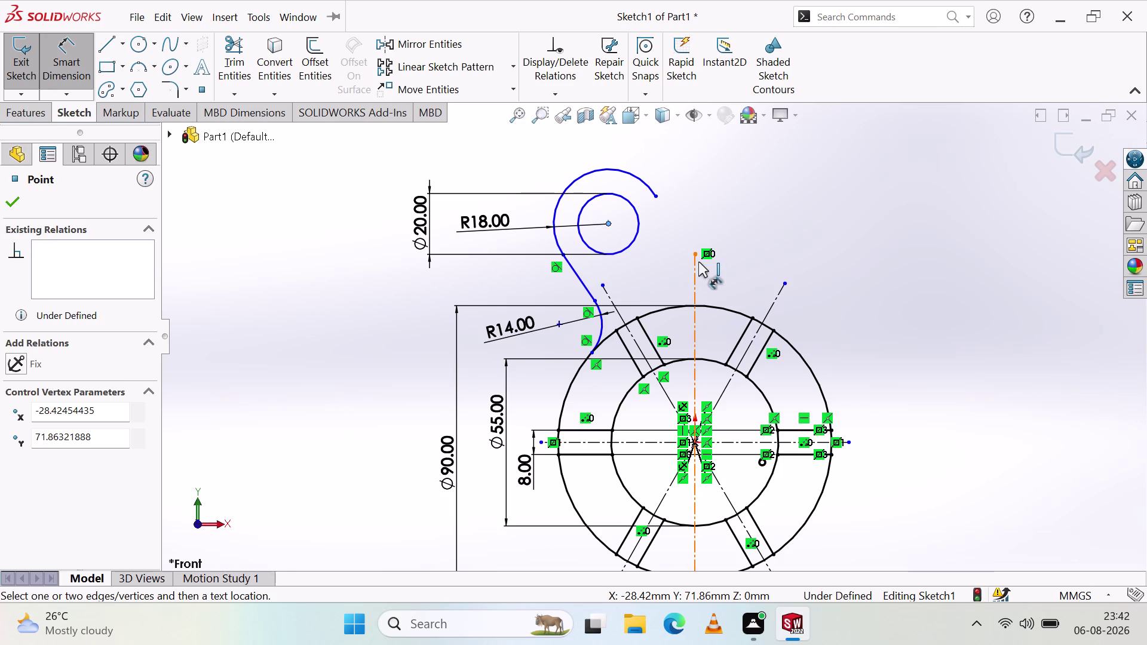
key(Escape)
key(Escape)
key(Escape)
click(50, 47)
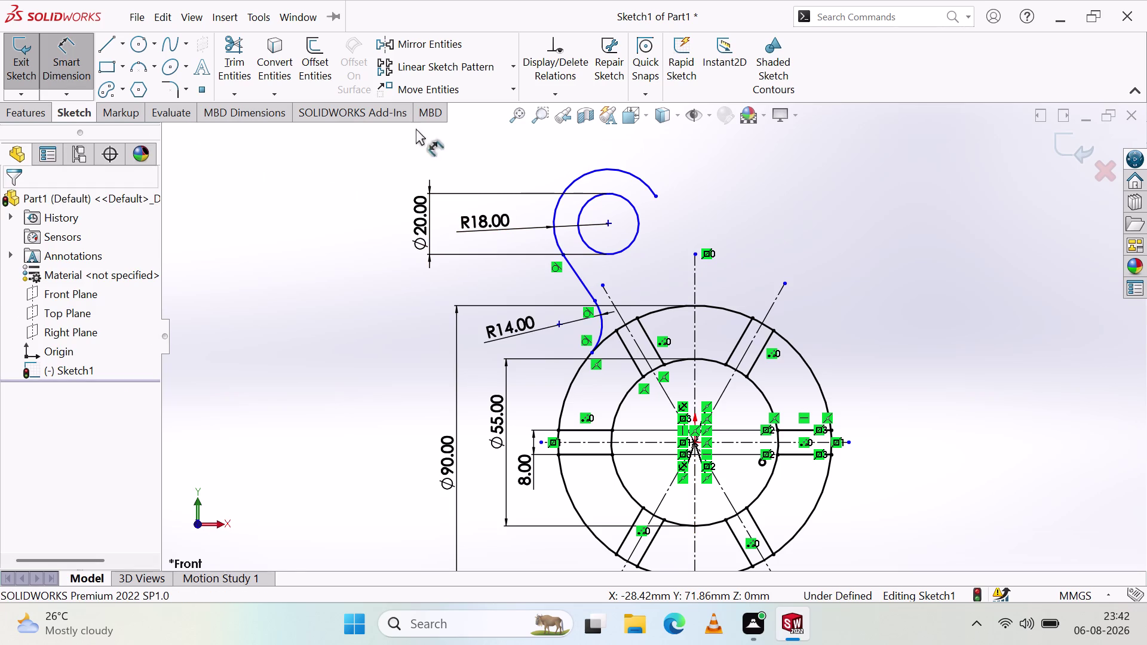
click(609, 225)
click(696, 284)
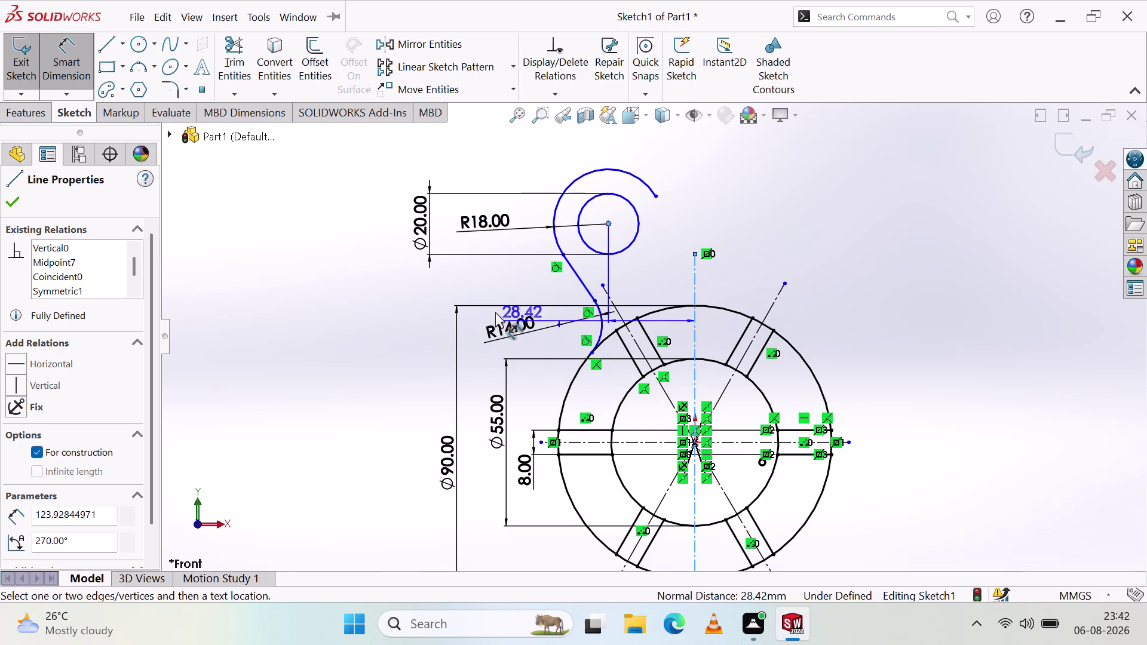
key(Escape)
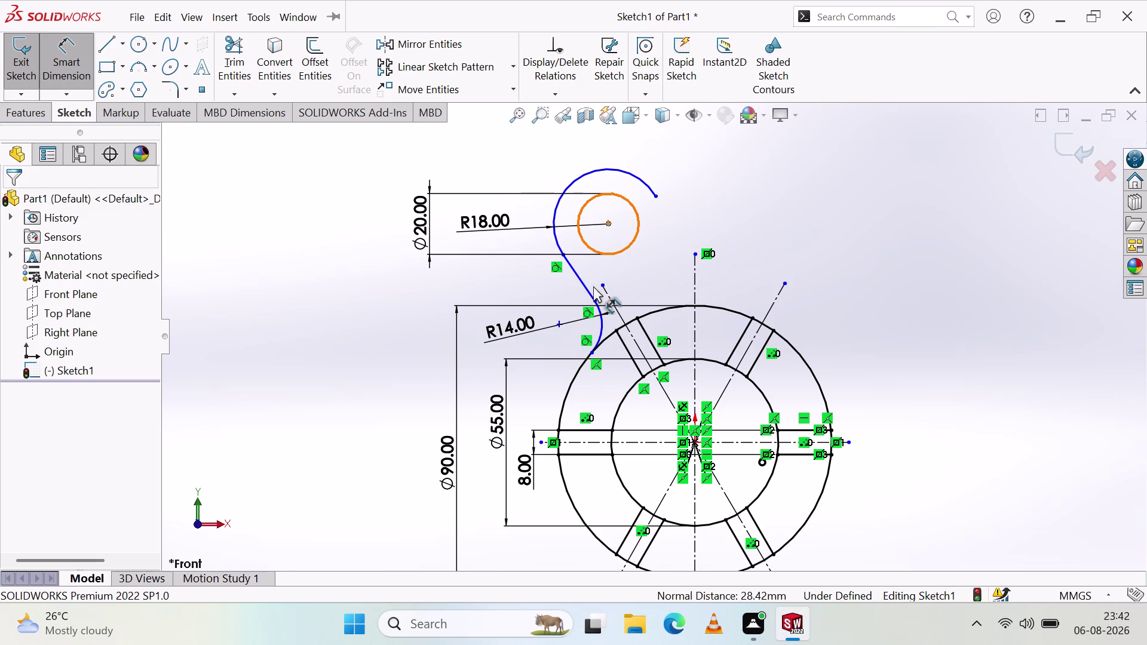
click(607, 223)
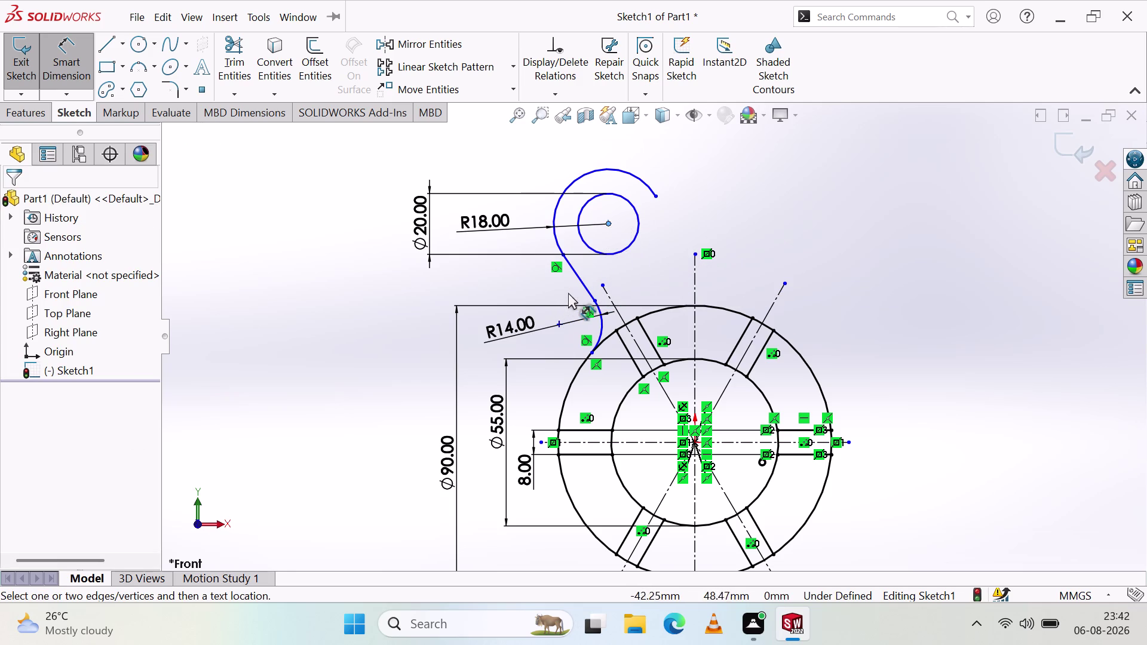
click(696, 252)
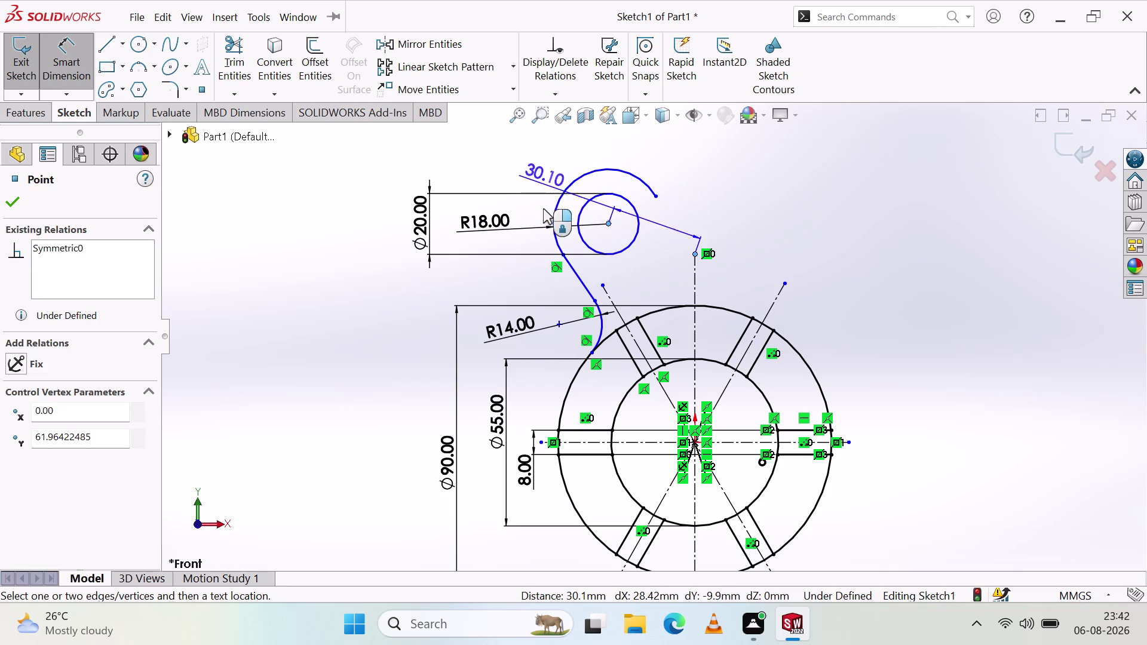
key(Escape)
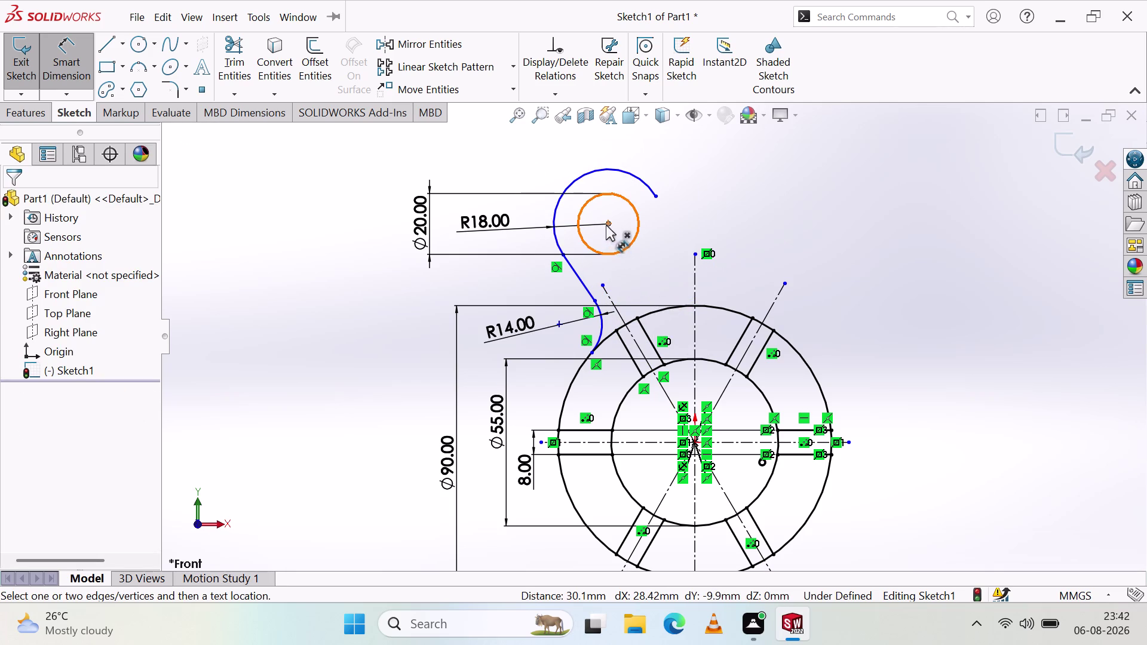
Add a 30° angle dimension between the hook centre and the centreline's top point.
click(598, 284)
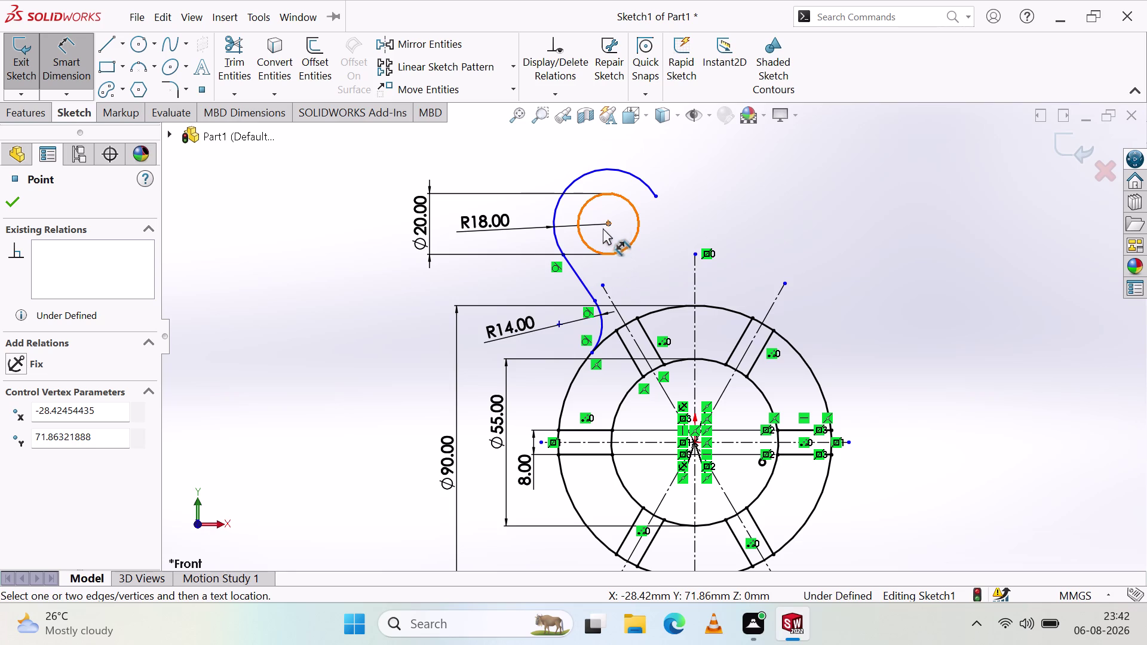
click(606, 224)
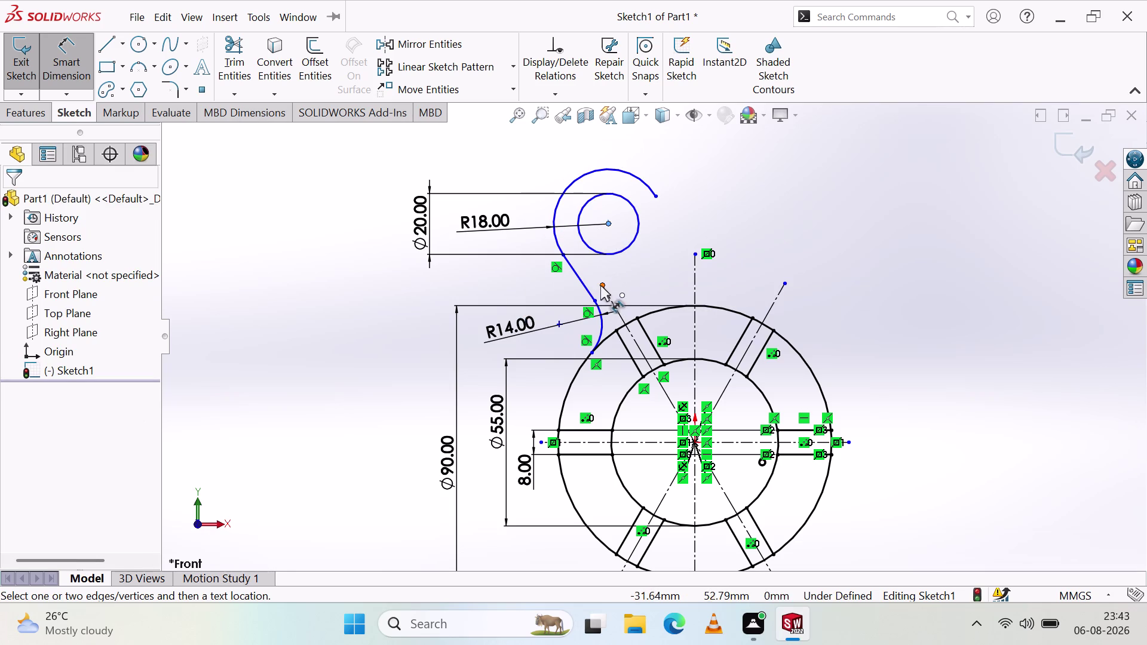
click(603, 286)
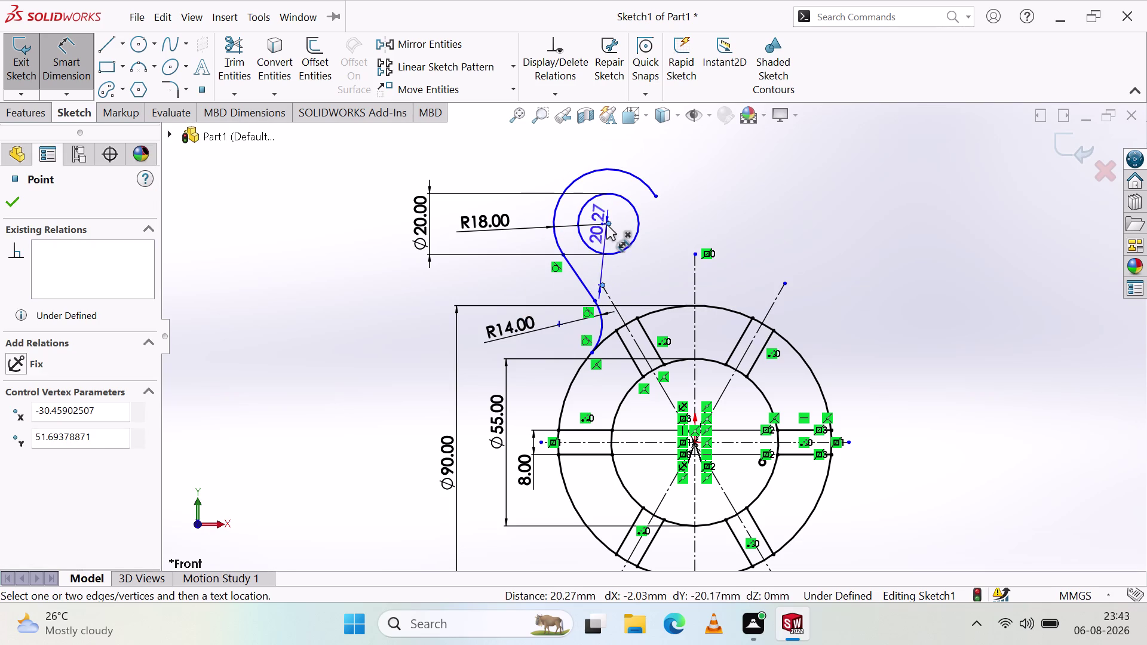
click(607, 223)
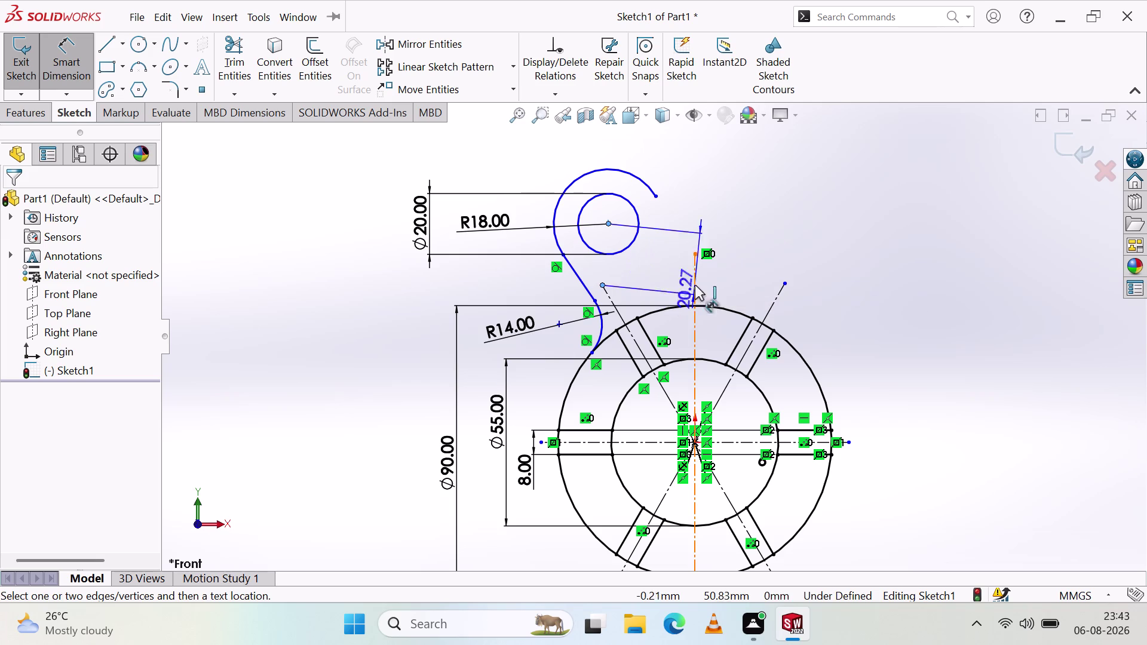
click(694, 255)
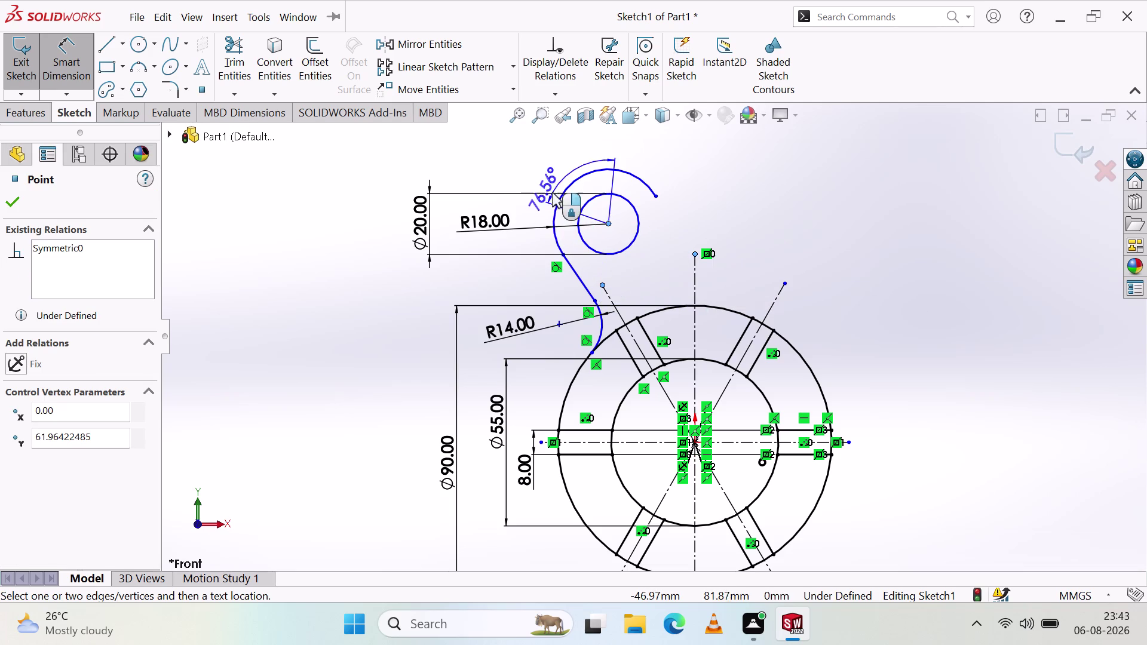
click(549, 166)
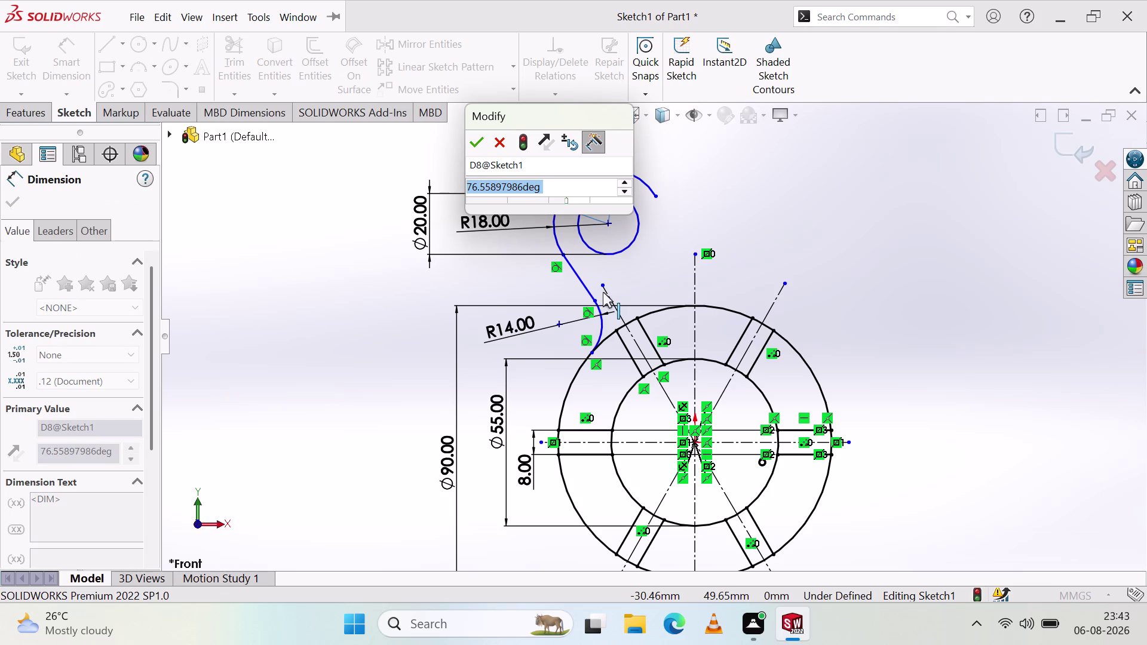
text(30)
key(Return)
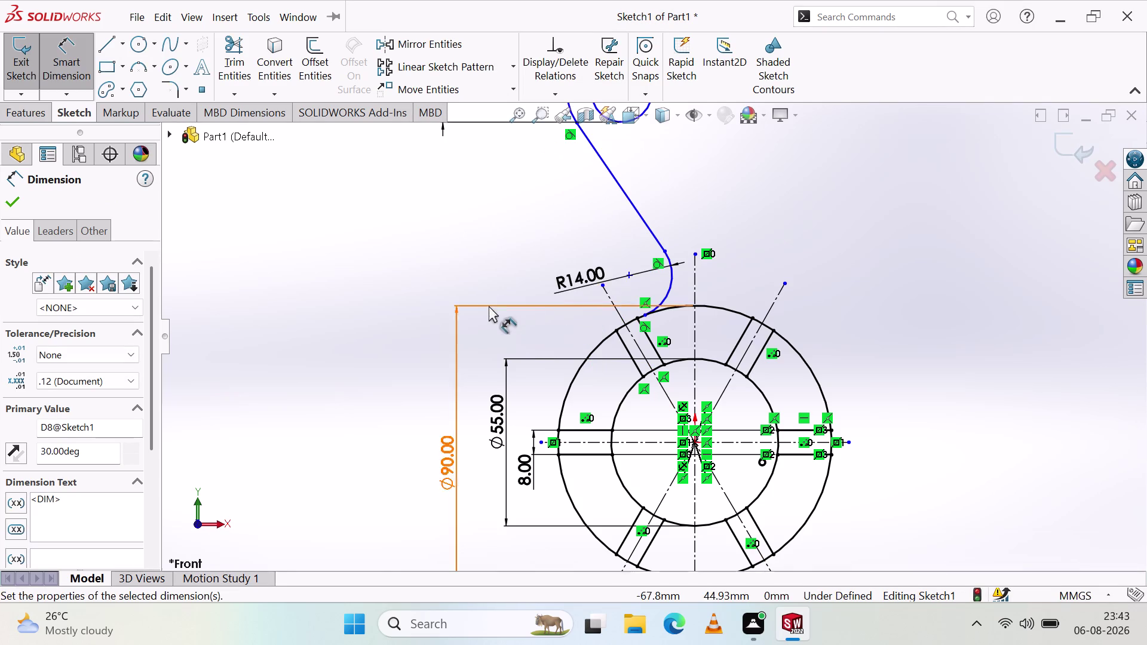
scroll(up, 3)
scroll(up, 3)
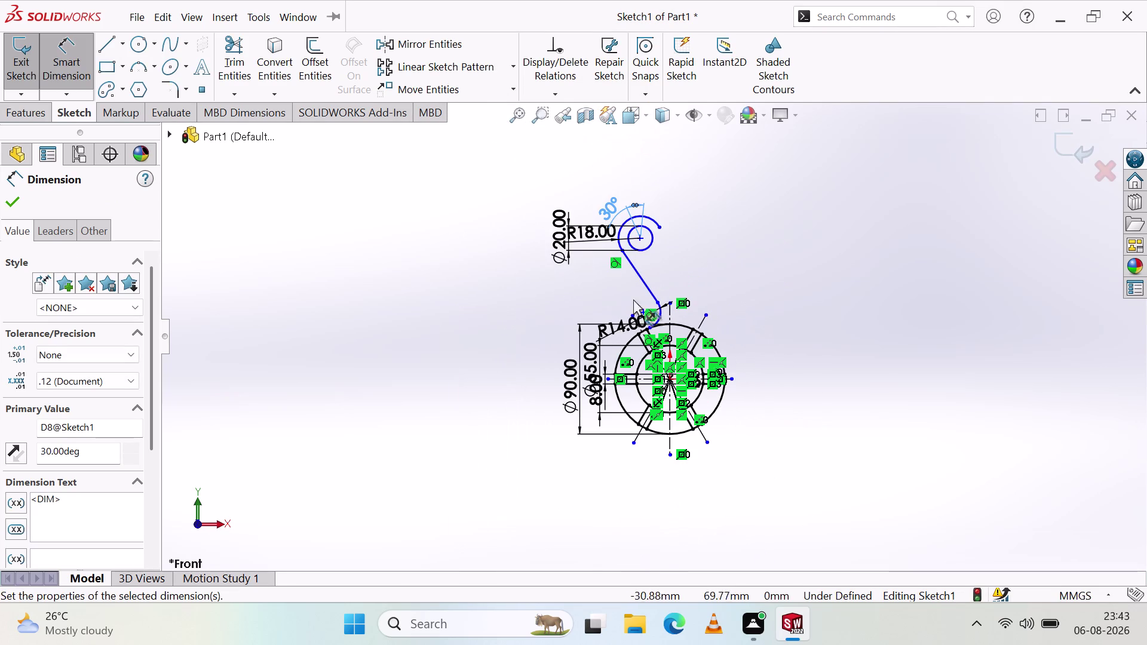
Finish the angle edit and zoom in to check the R14 arc's relations.
click(517, 290)
scroll(down, 3)
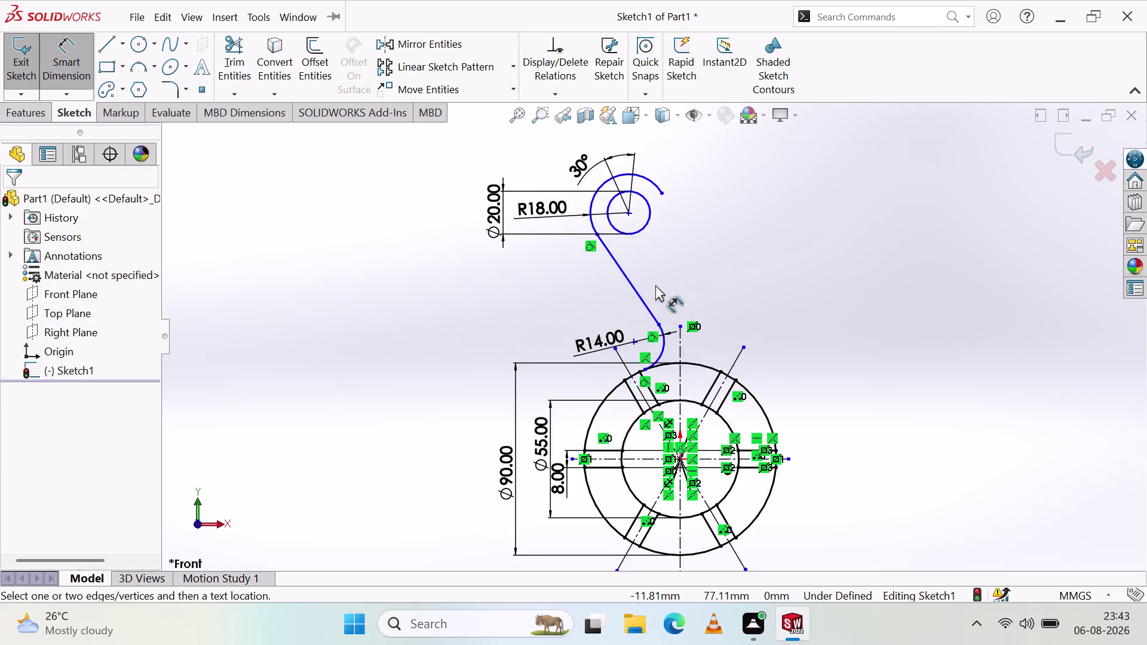
scroll(down, 3)
scroll(up, 3)
scroll(up, 3)
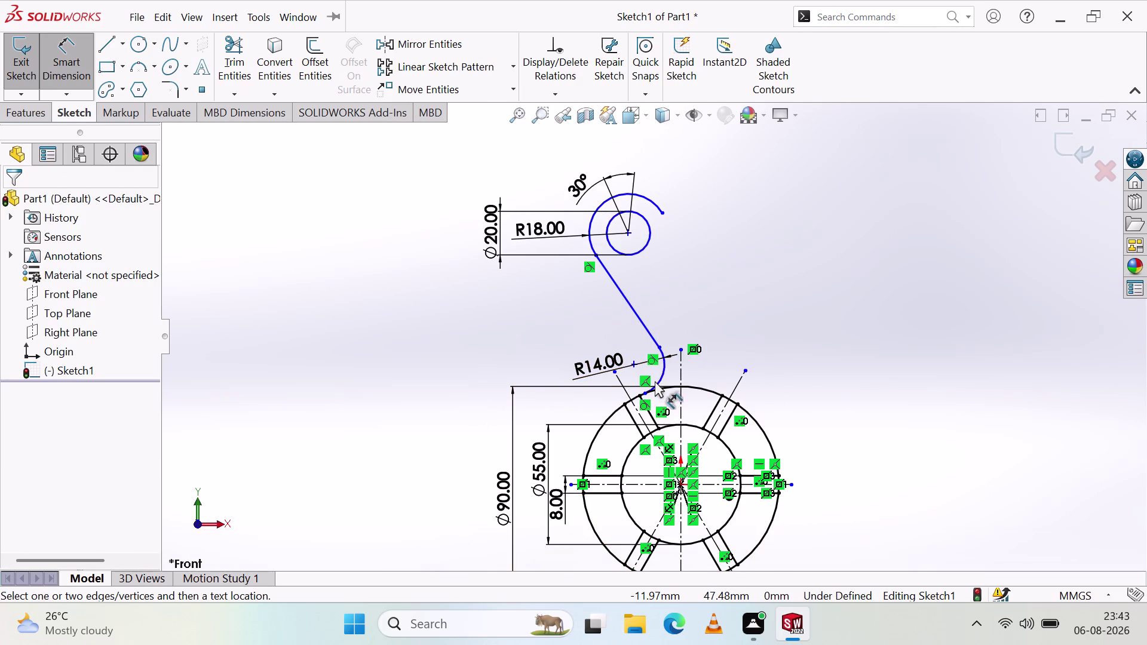
scroll(down, 3)
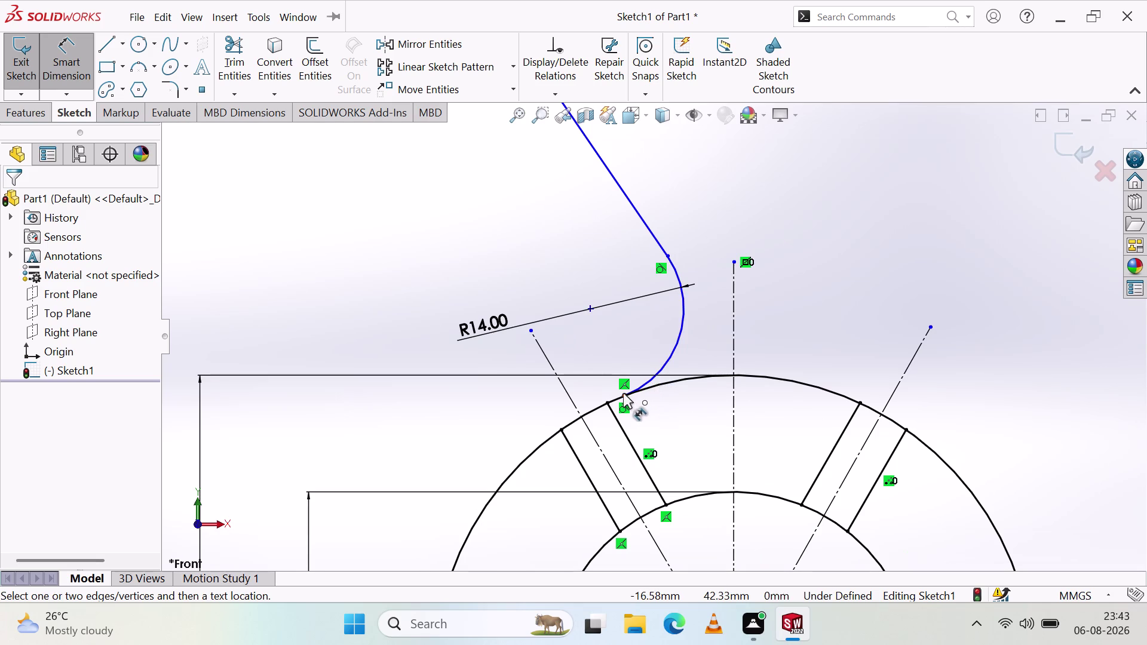
drag(623, 393, 559, 430)
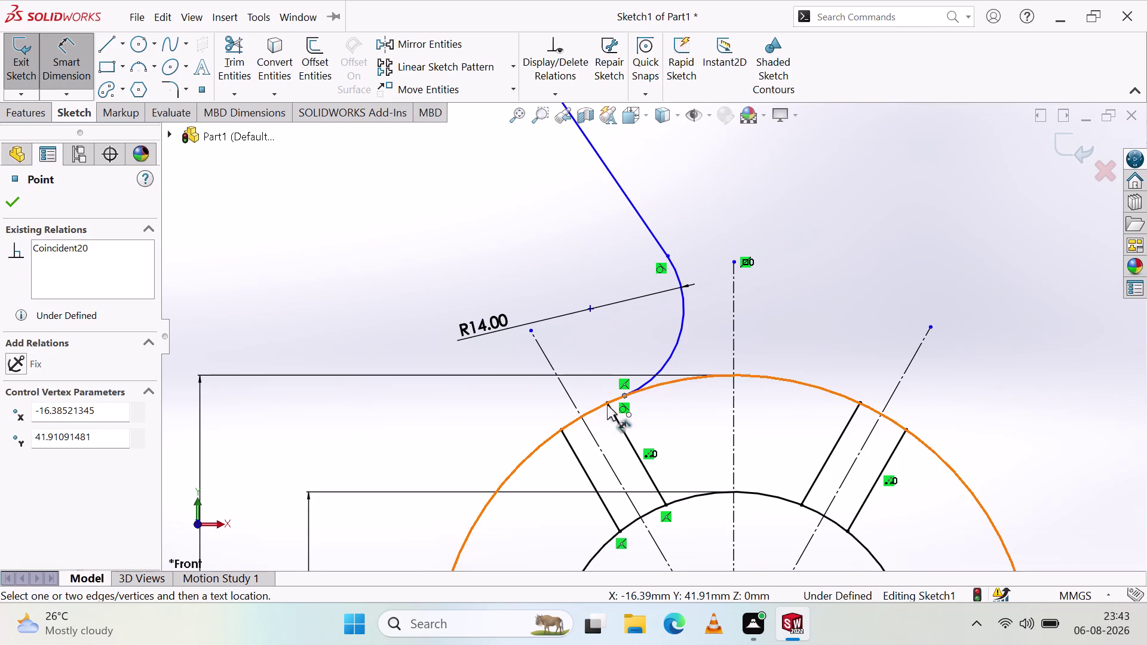
key(Escape)
key(Escape)
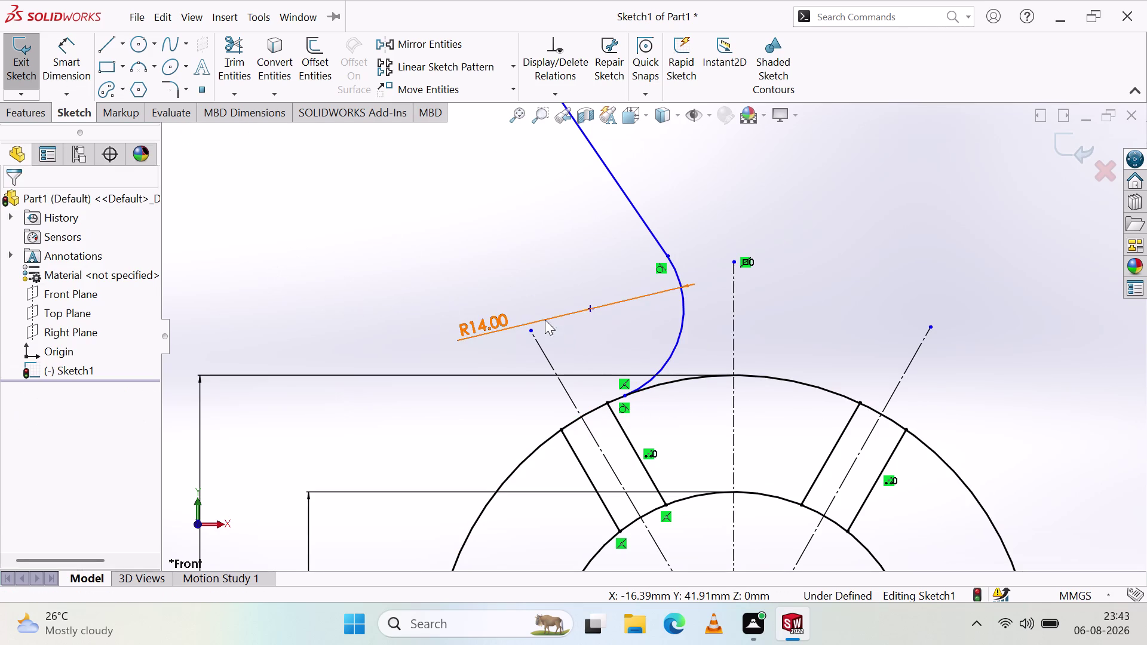
click(671, 354)
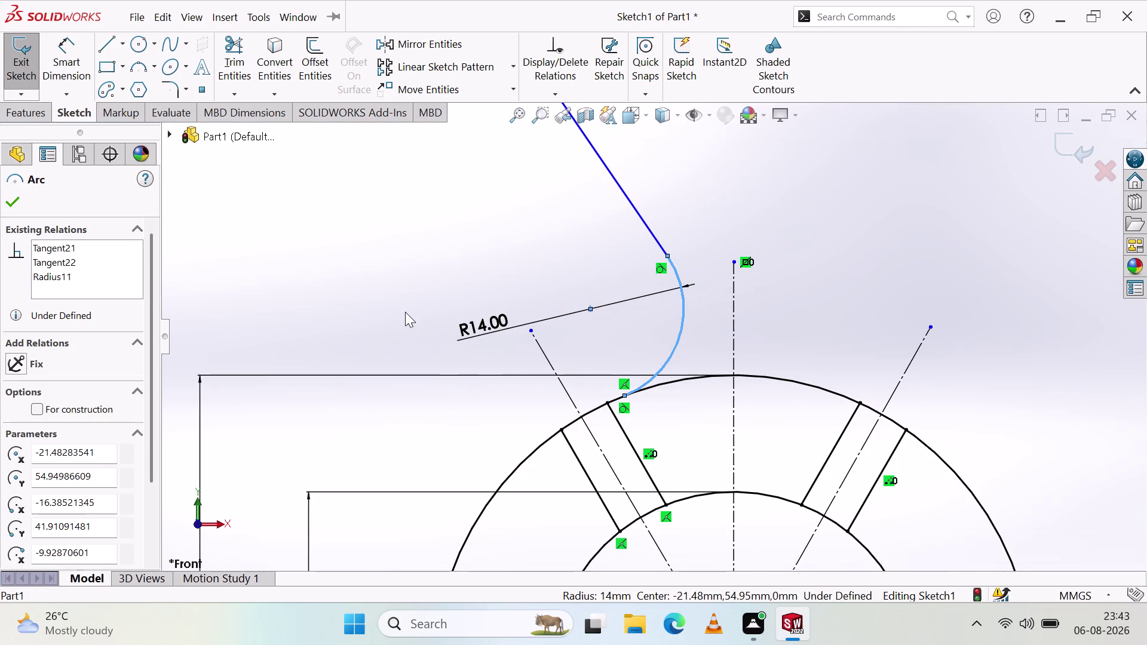
scroll(up, 3)
scroll(up, 3)
Box-select the hook entities, then undo to remove the 30° angle dimension.
drag(762, 253, 670, 228)
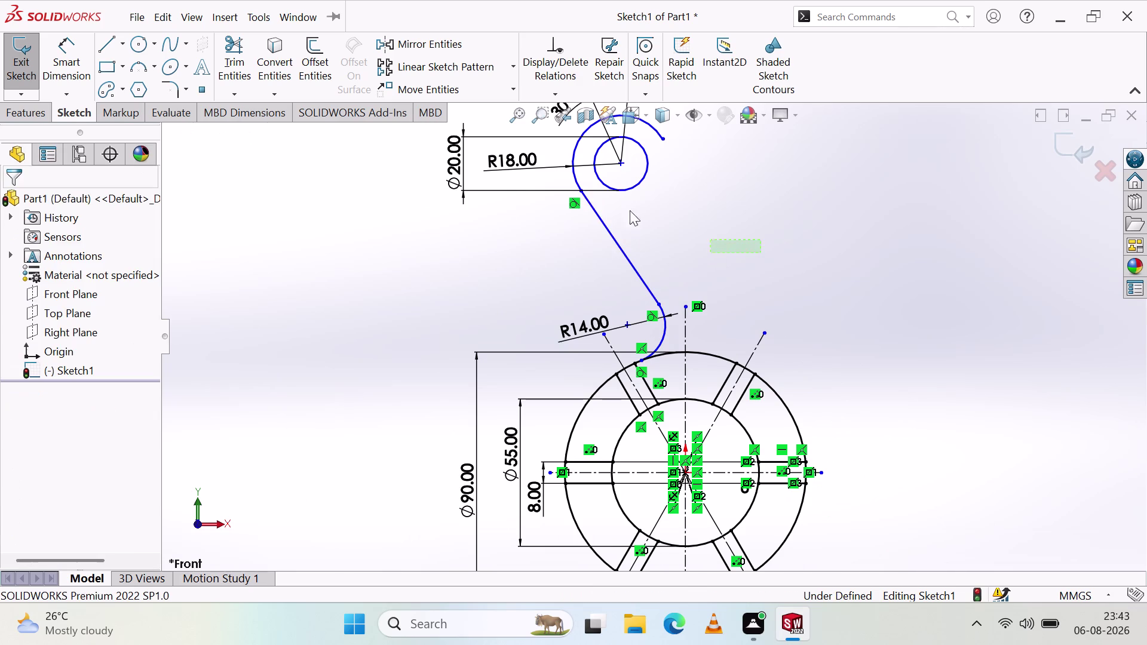
drag(671, 228, 480, 165)
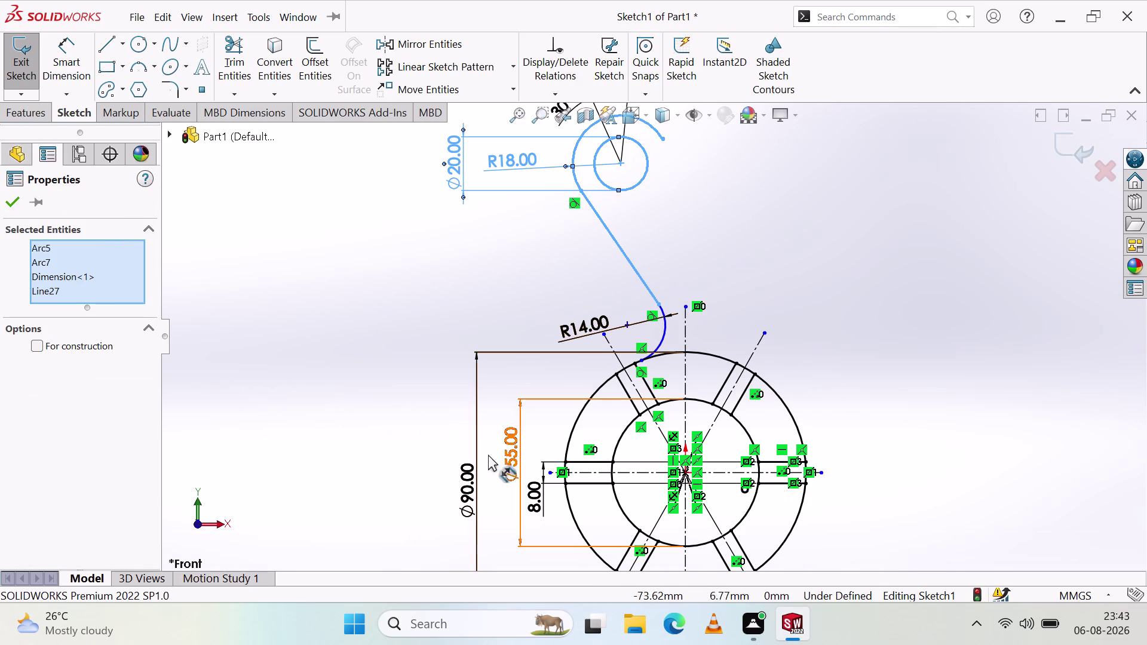
right_click(453, 323)
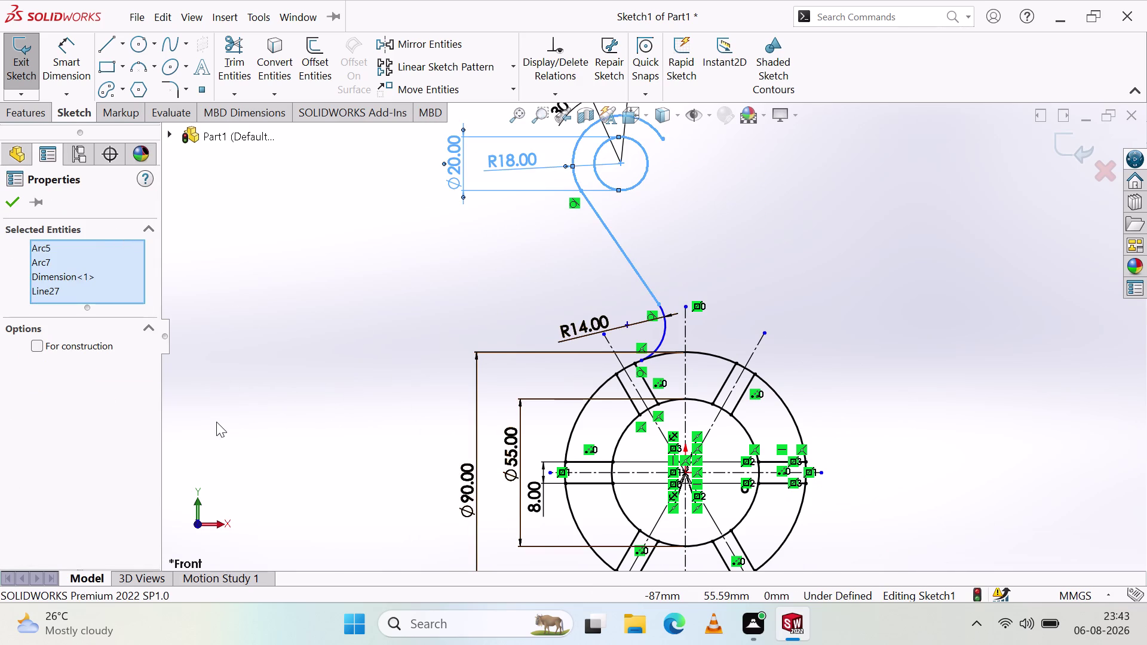
key(Escape)
key(Escape)
key(ctrl+z)
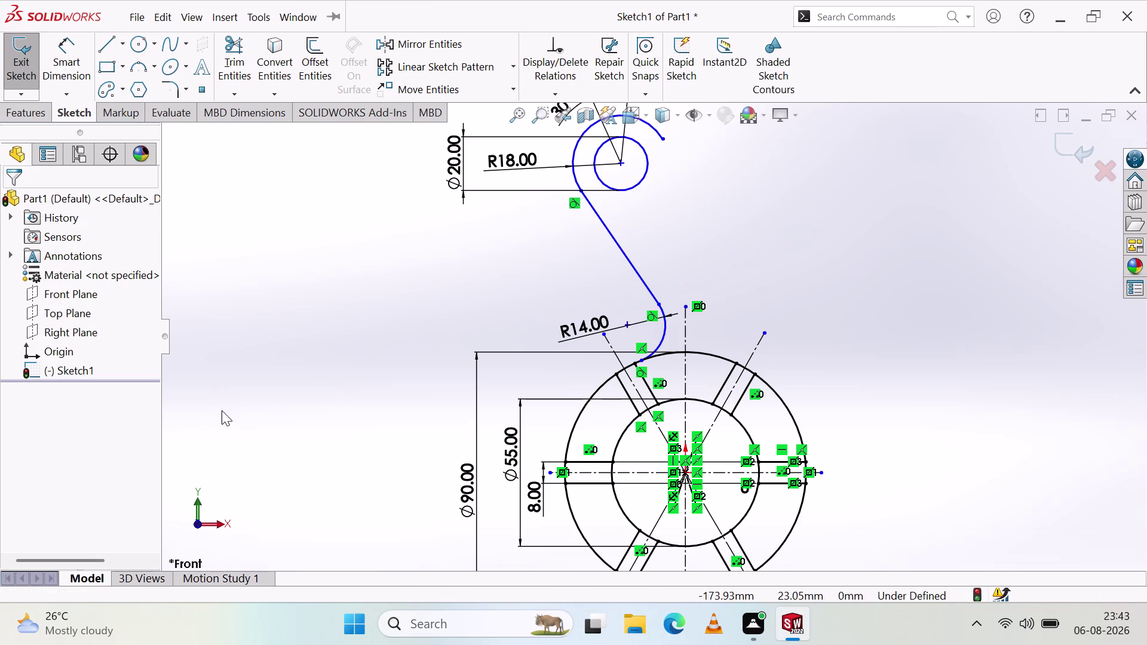
key(ctrl+z)
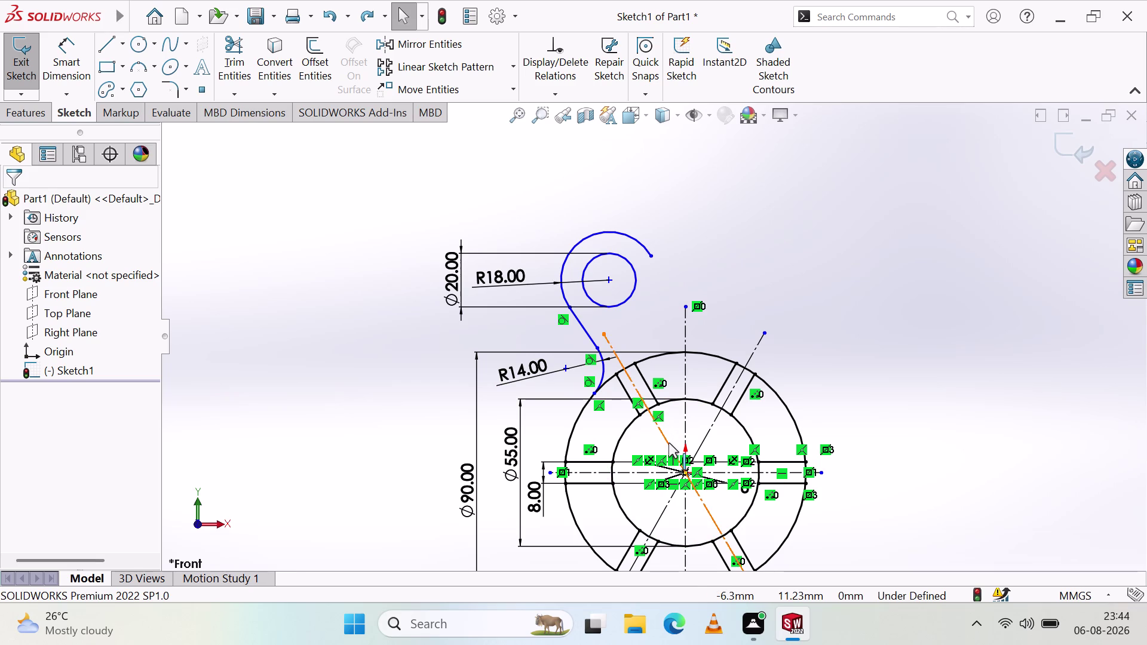
Replace the diagonal centreline with one from the ring centre to the hook centre.
click(669, 443)
key(Delete)
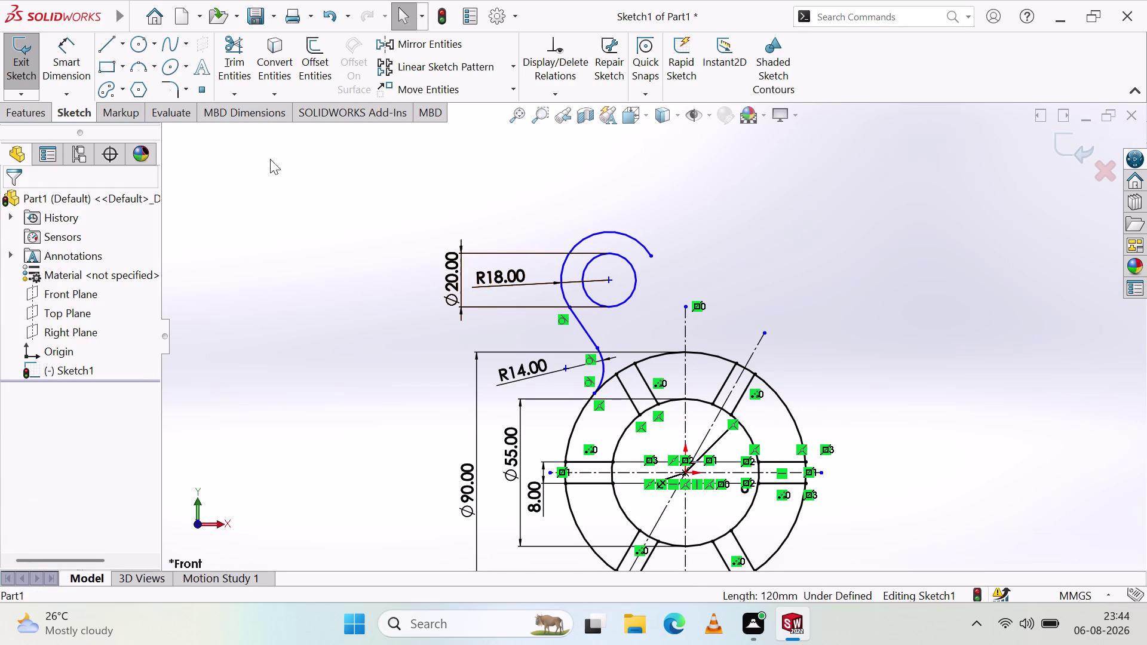
click(124, 49)
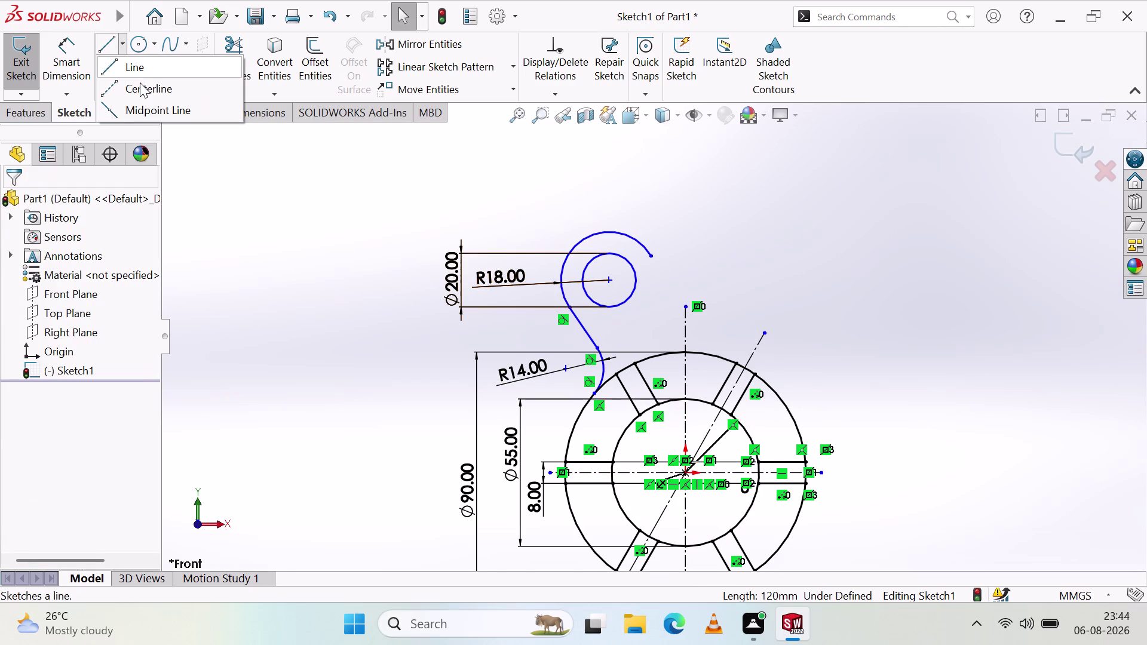
click(140, 82)
click(610, 284)
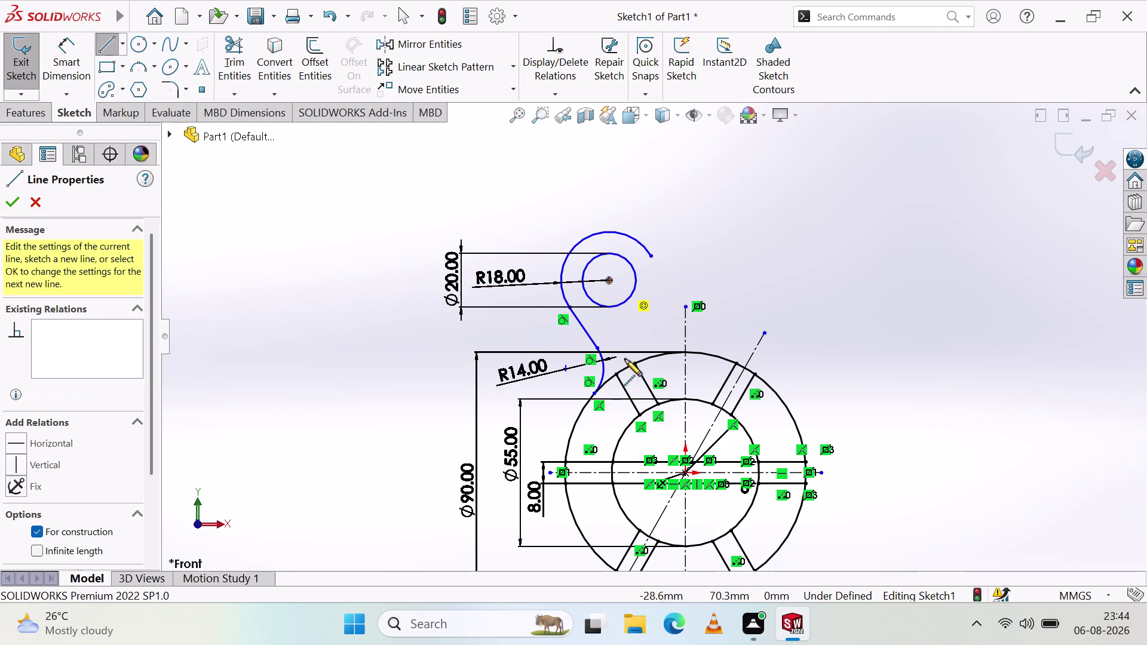
click(686, 472)
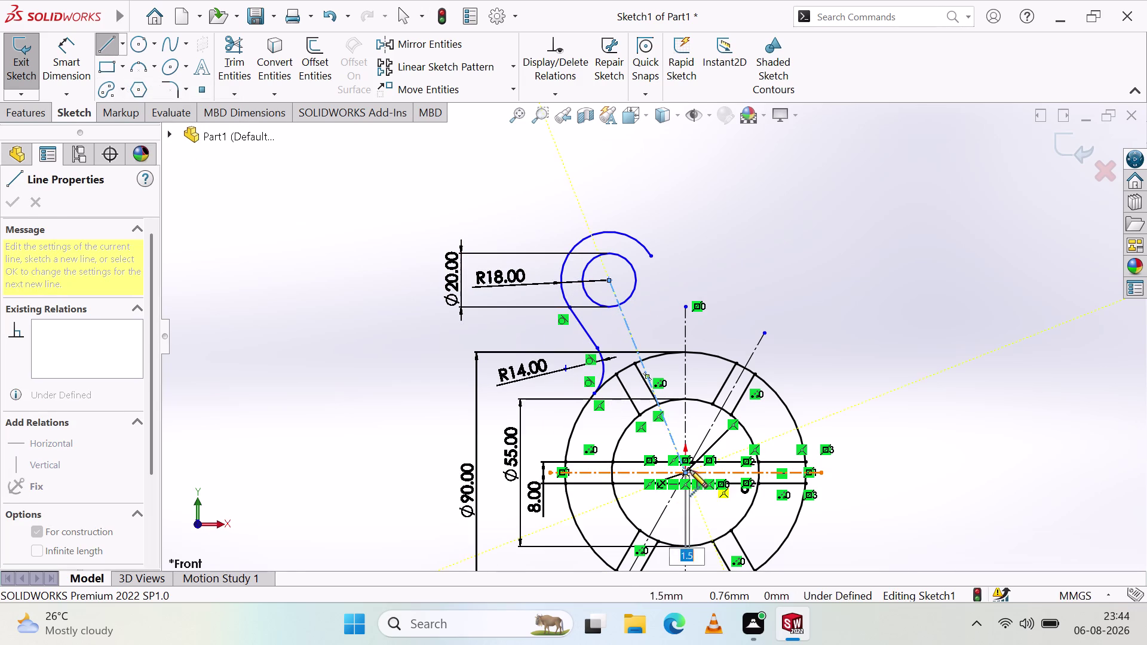
key(Escape)
click(315, 308)
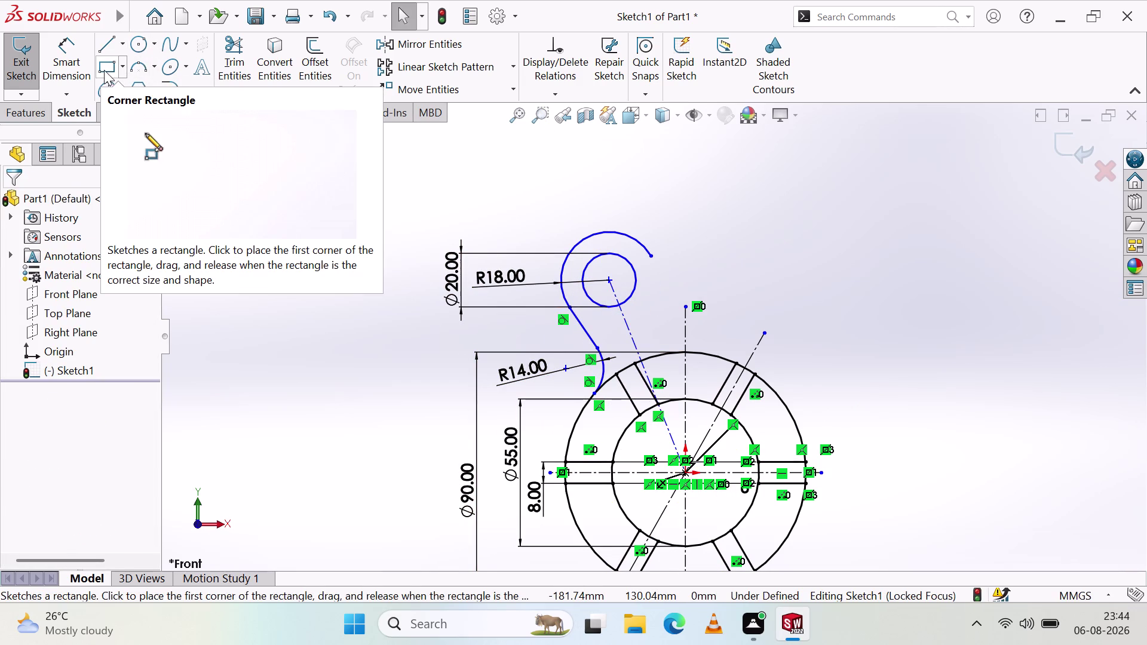
Dimension the hook centreline at 30° to the vertical centreline.
click(63, 57)
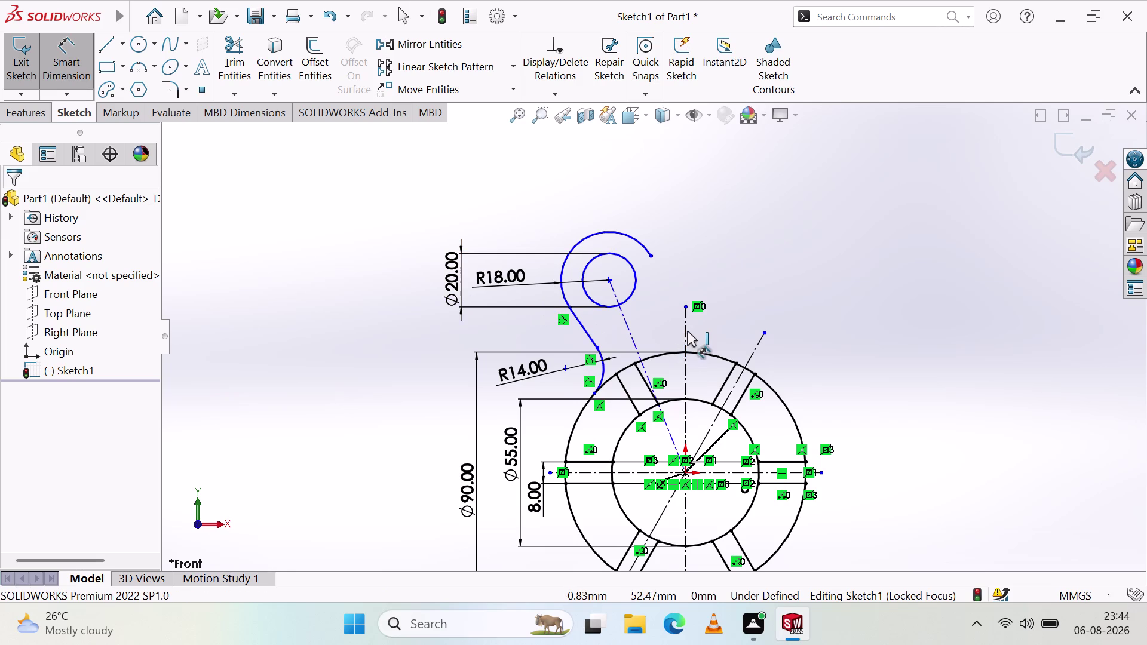
click(685, 333)
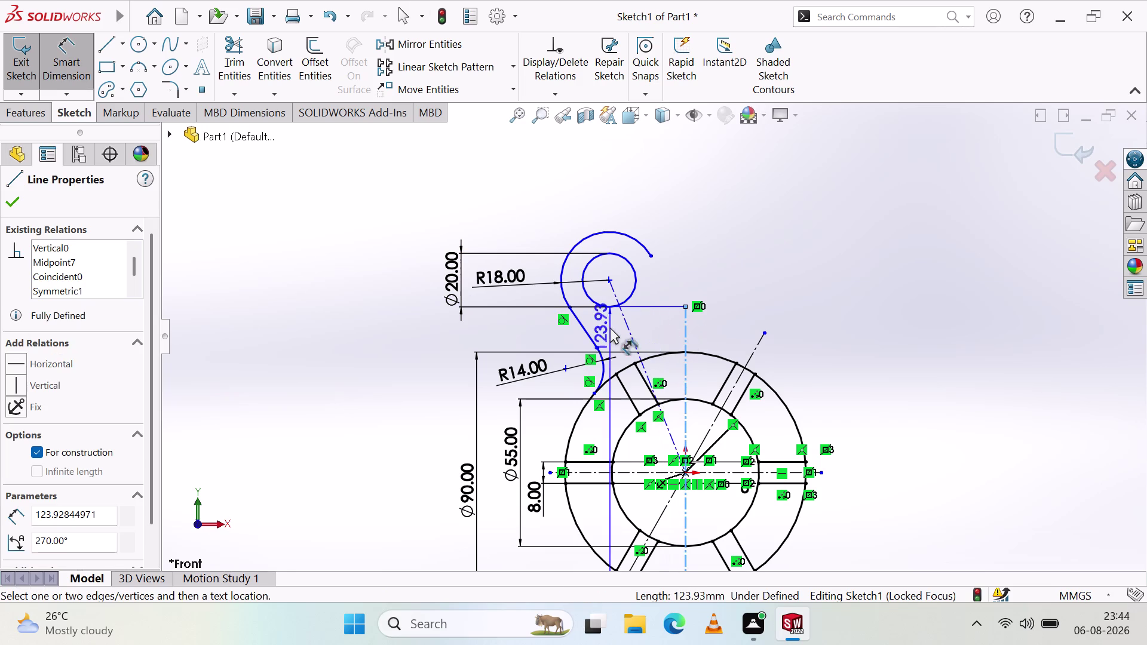
click(631, 337)
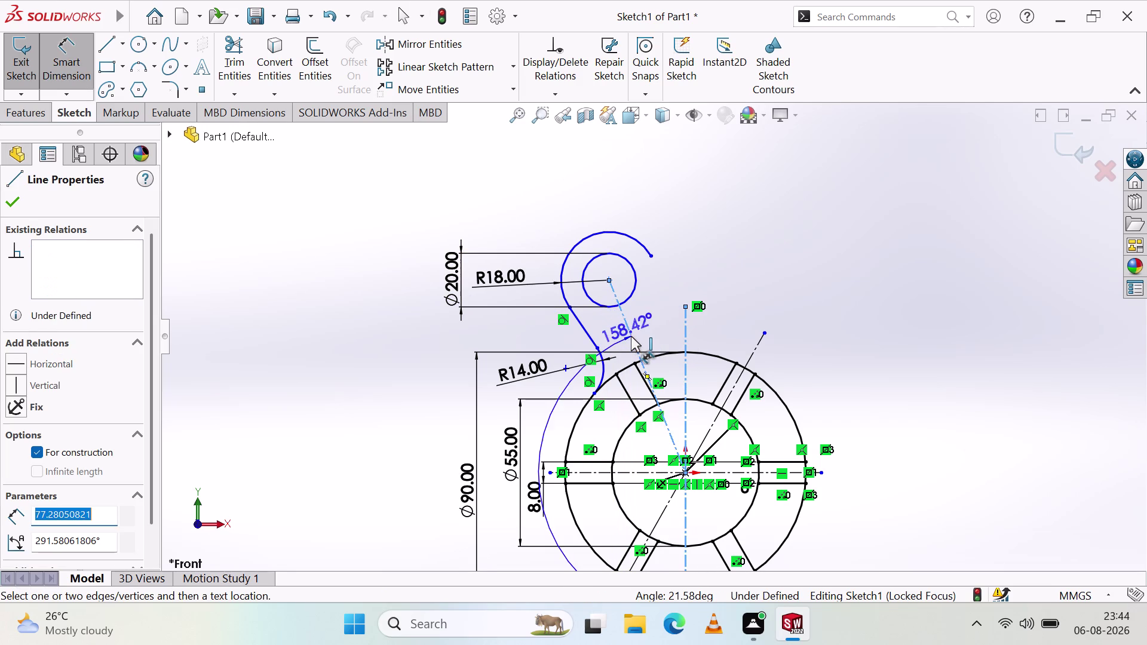
click(656, 314)
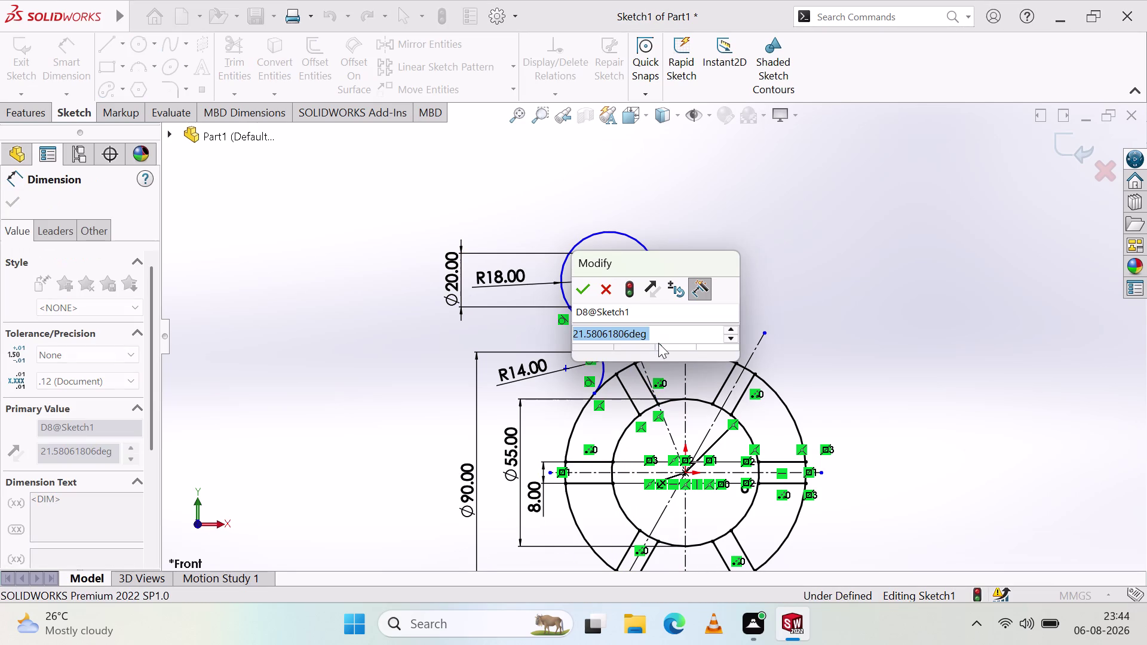
key(3)
key(0)
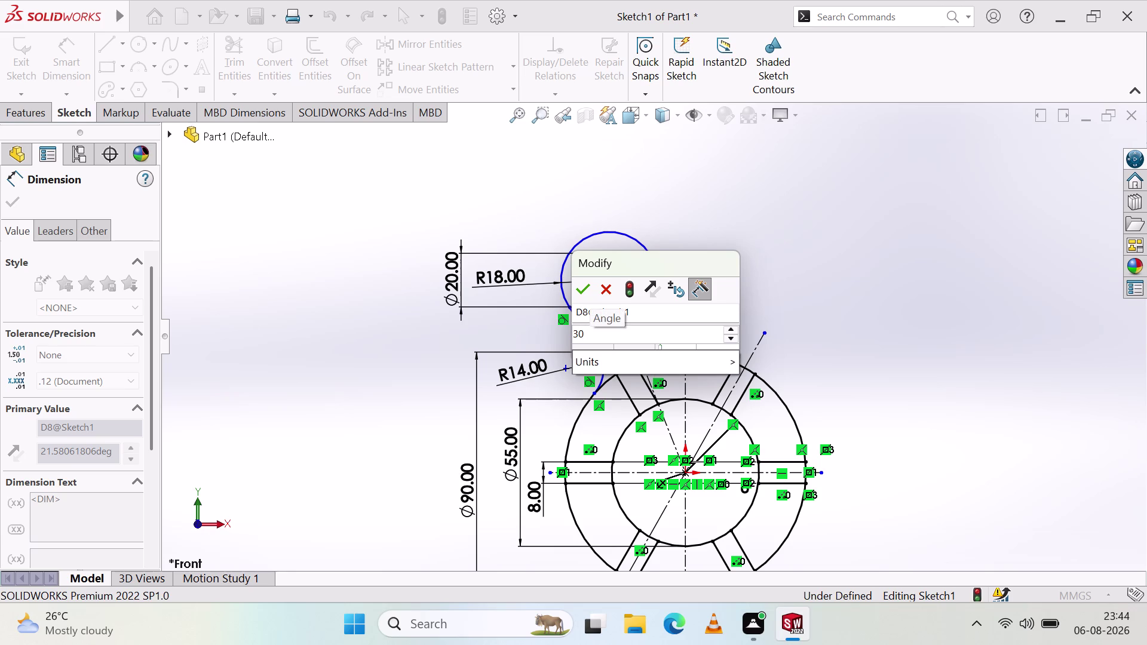
click(586, 286)
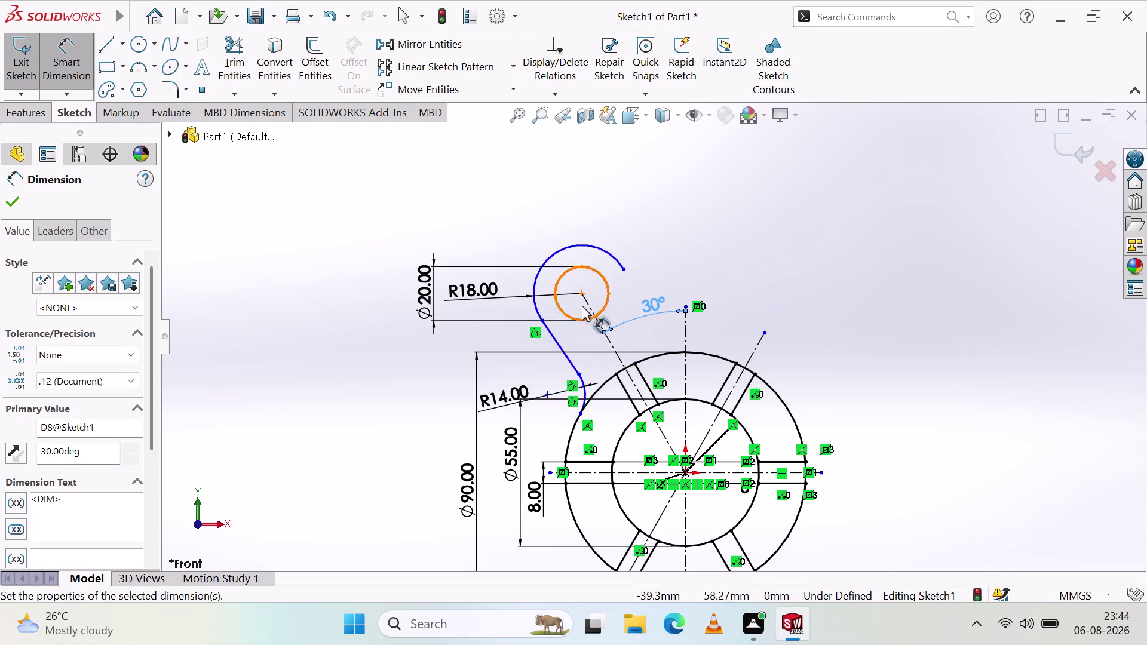
click(3, 201)
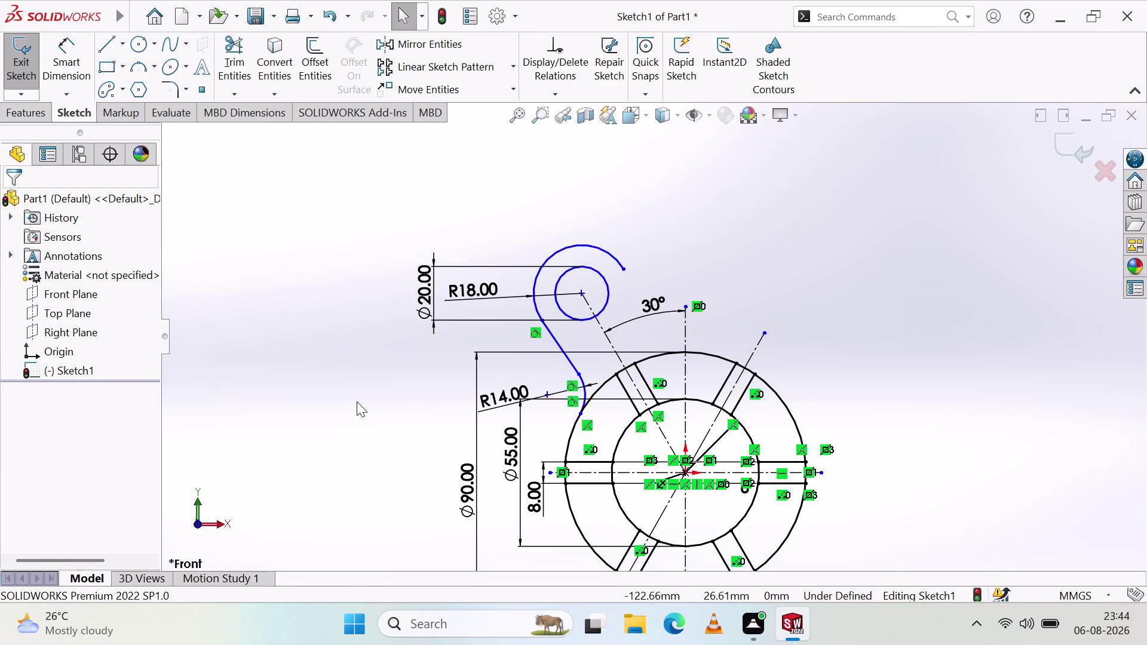
scroll(down, 3)
scroll(up, 3)
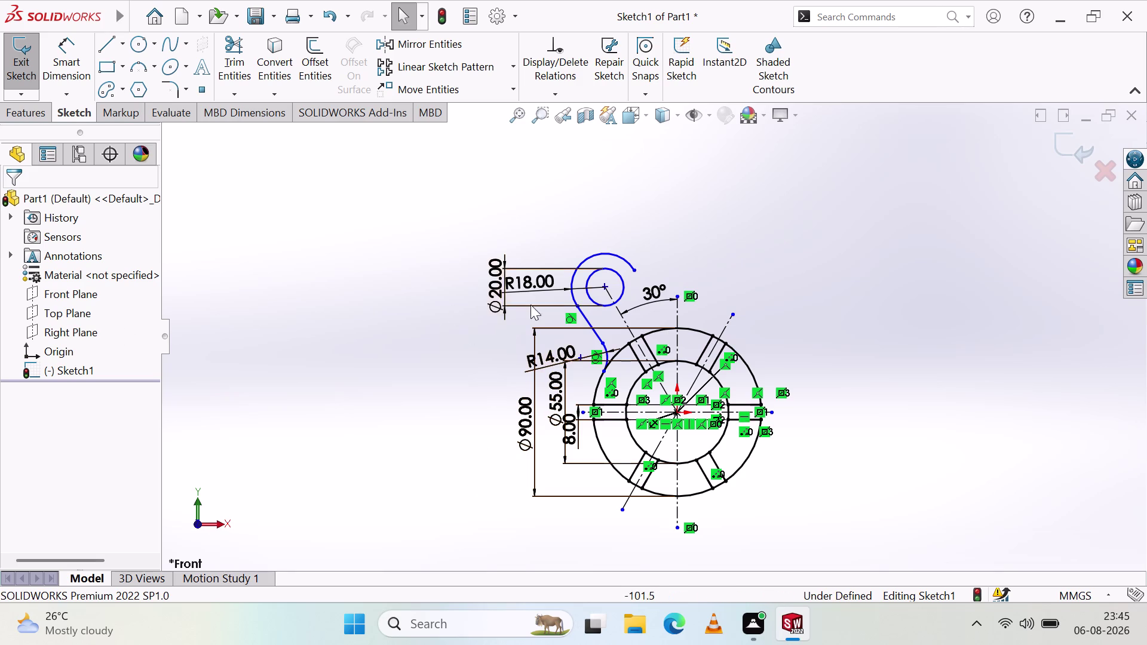
click(133, 66)
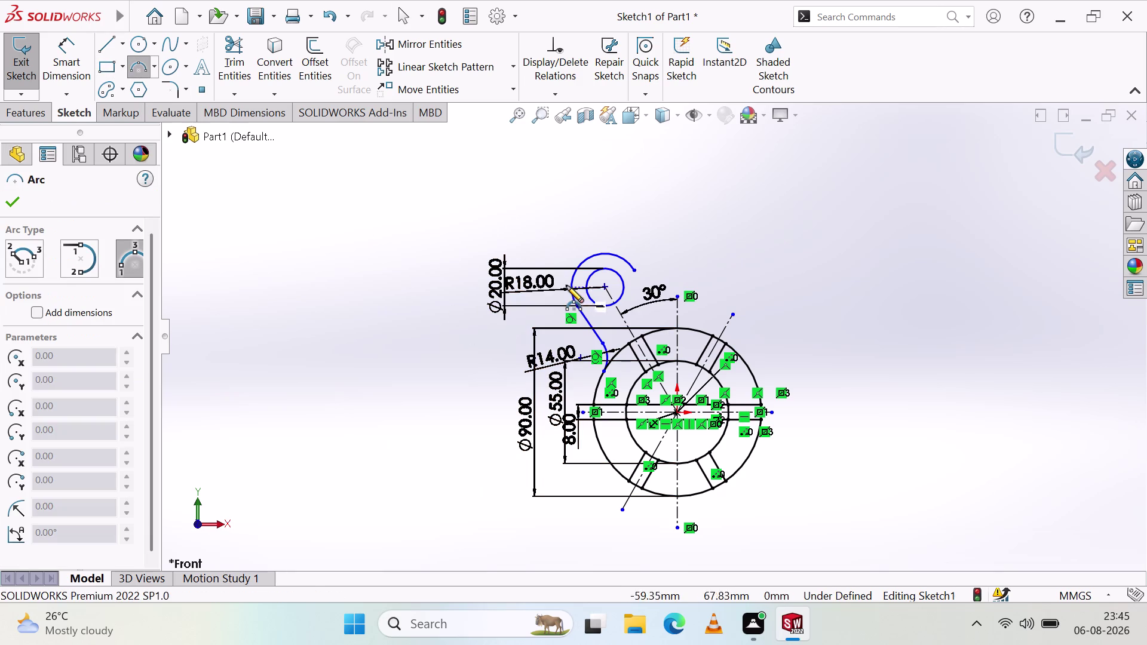
Sketch a 3 Point Arc from the hook's open end toward the right.
click(636, 270)
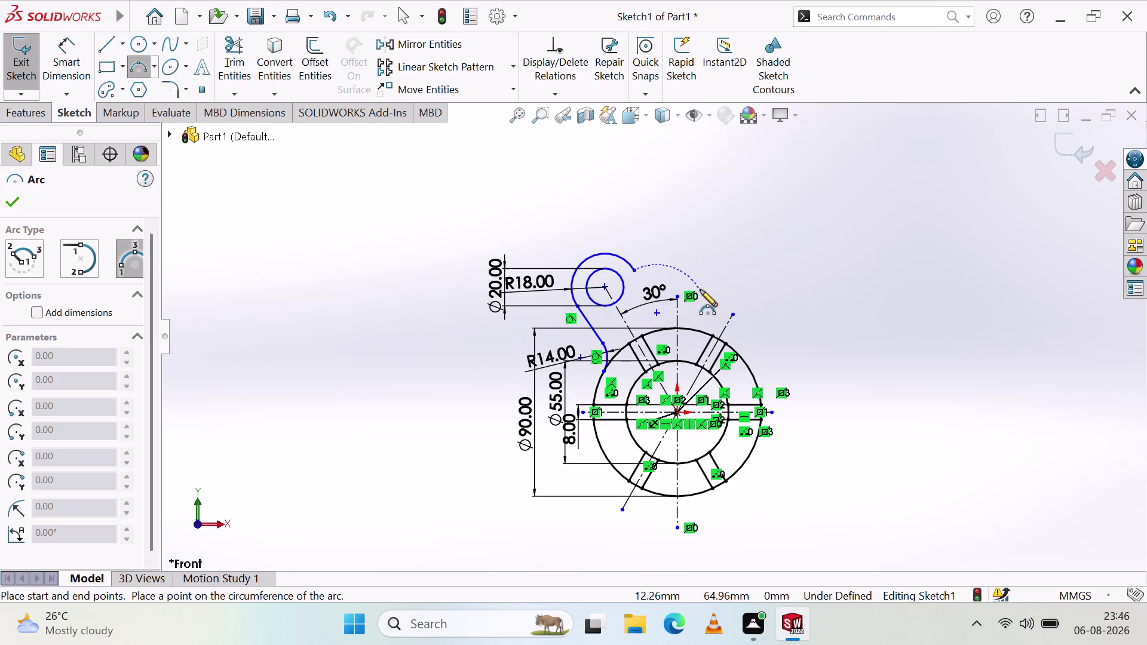
click(713, 270)
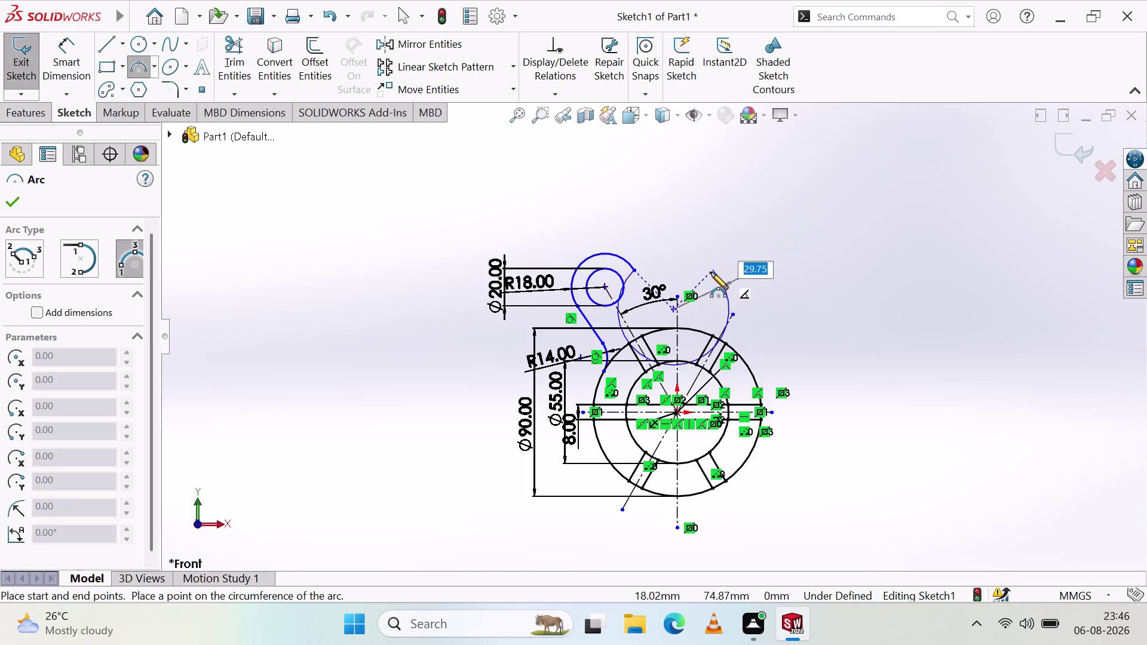
click(711, 275)
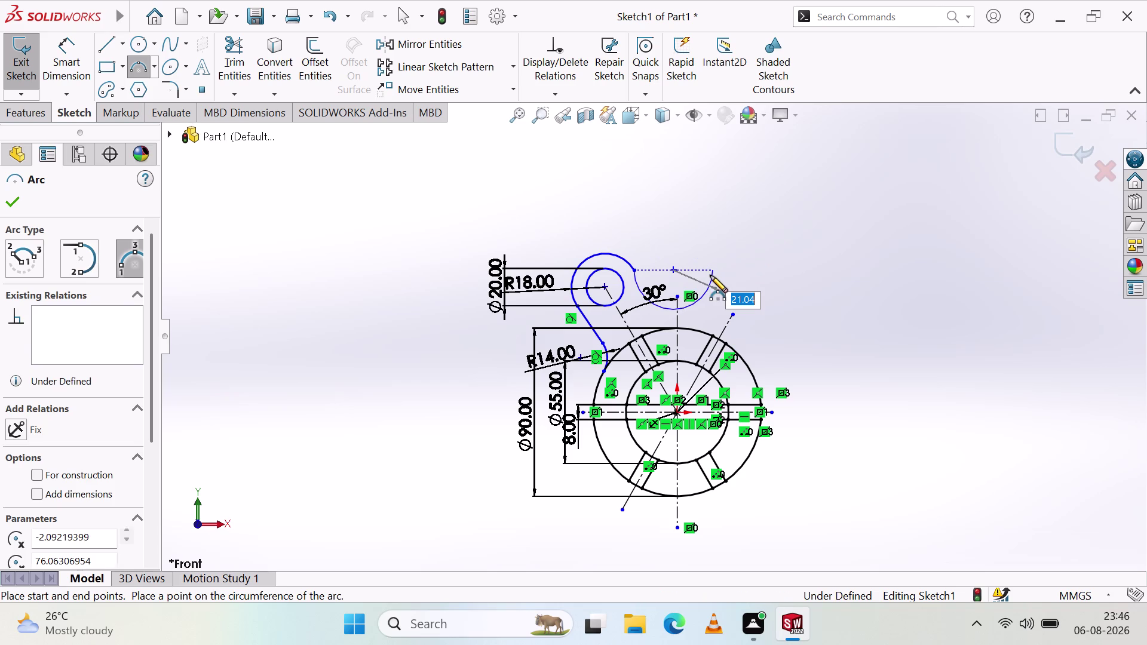
click(264, 266)
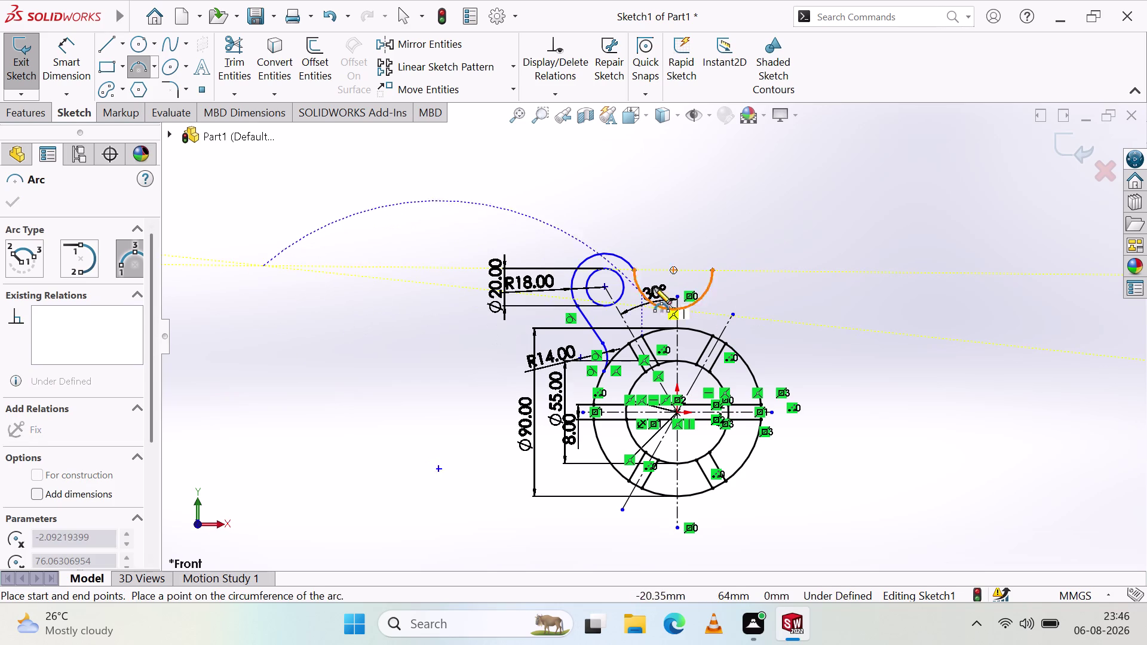
click(313, 323)
key(Escape)
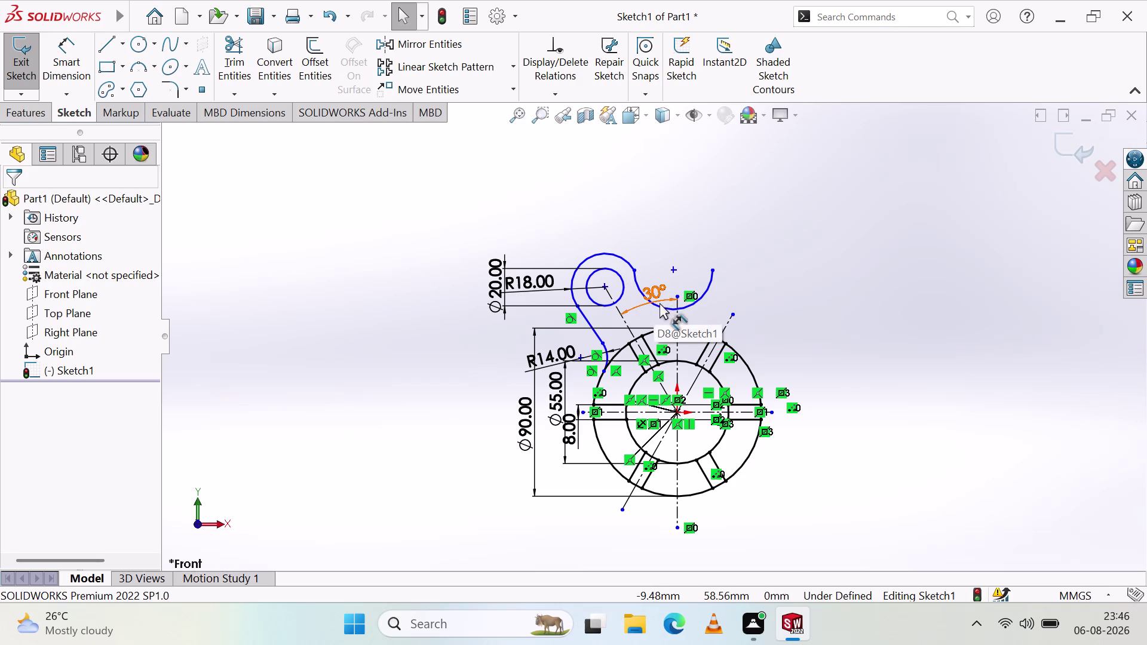
Drag the new arc so it flows from the hook and dips downward.
scroll(down, 3)
scroll(down, 3)
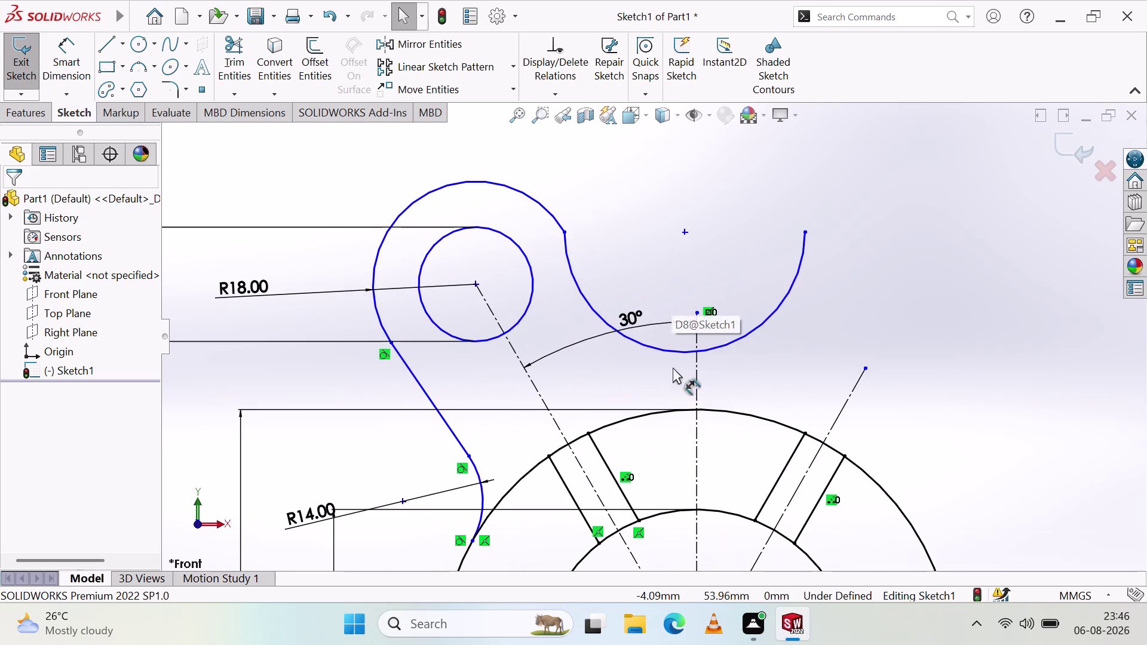
drag(682, 353, 677, 306)
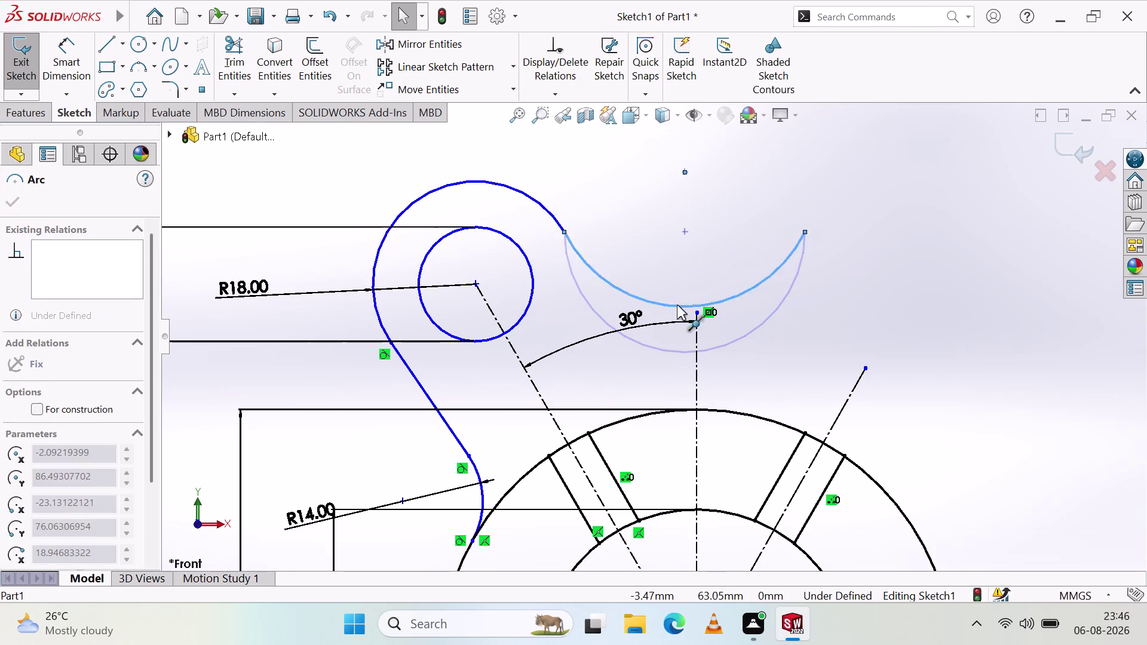
drag(677, 307, 769, 269)
click(824, 320)
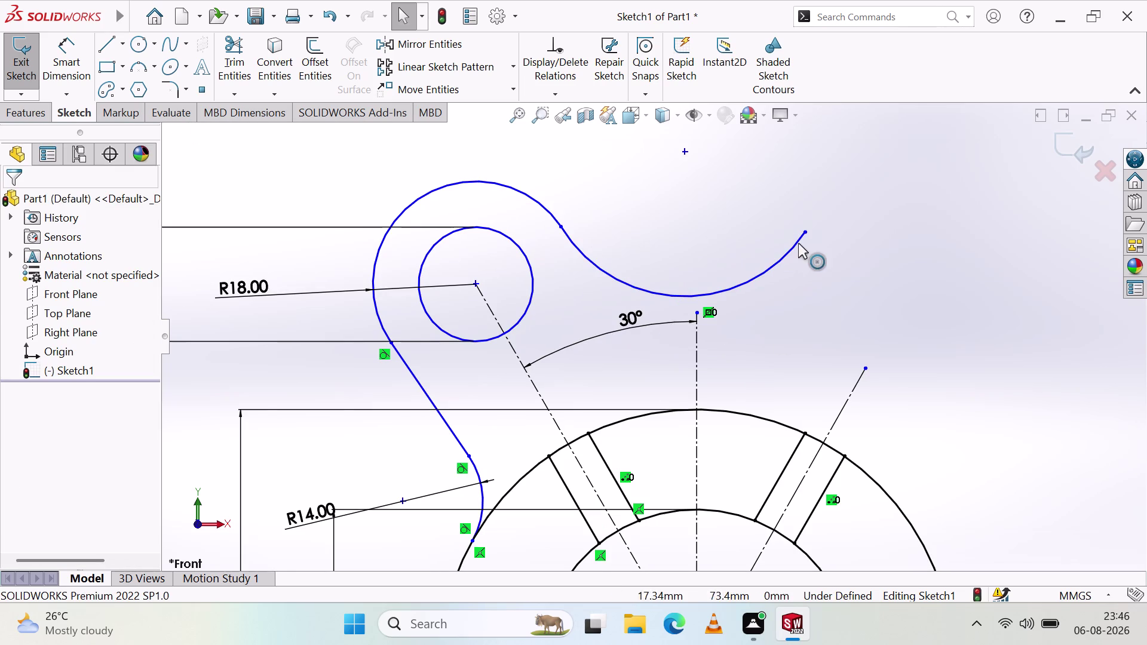
drag(804, 230, 812, 201)
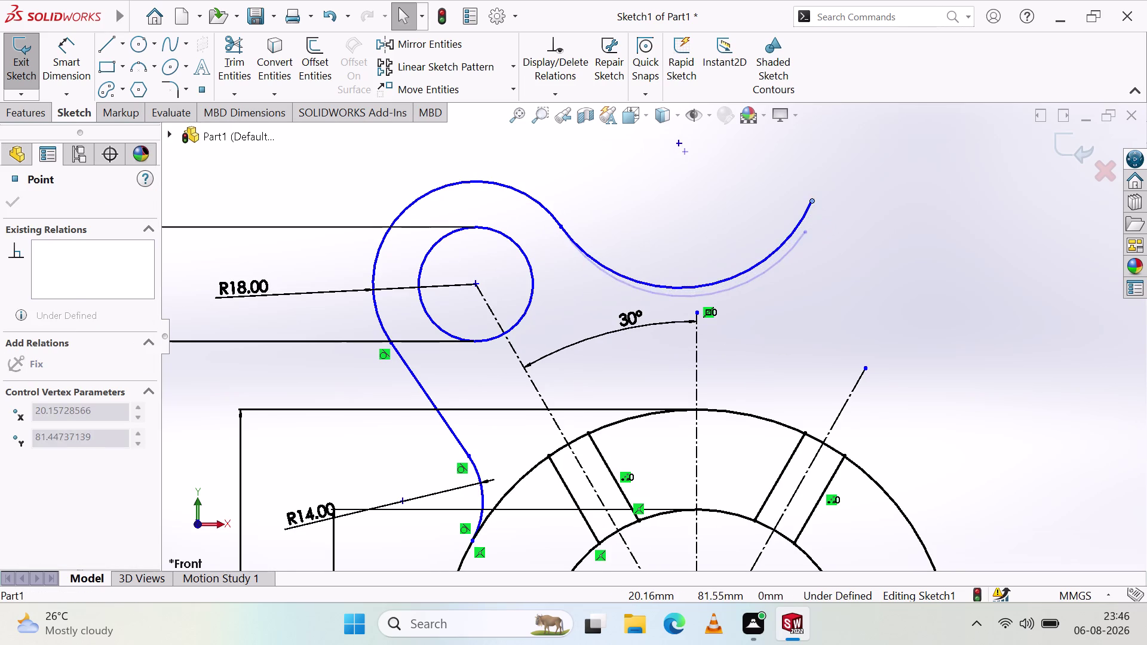
click(801, 310)
drag(706, 285, 704, 278)
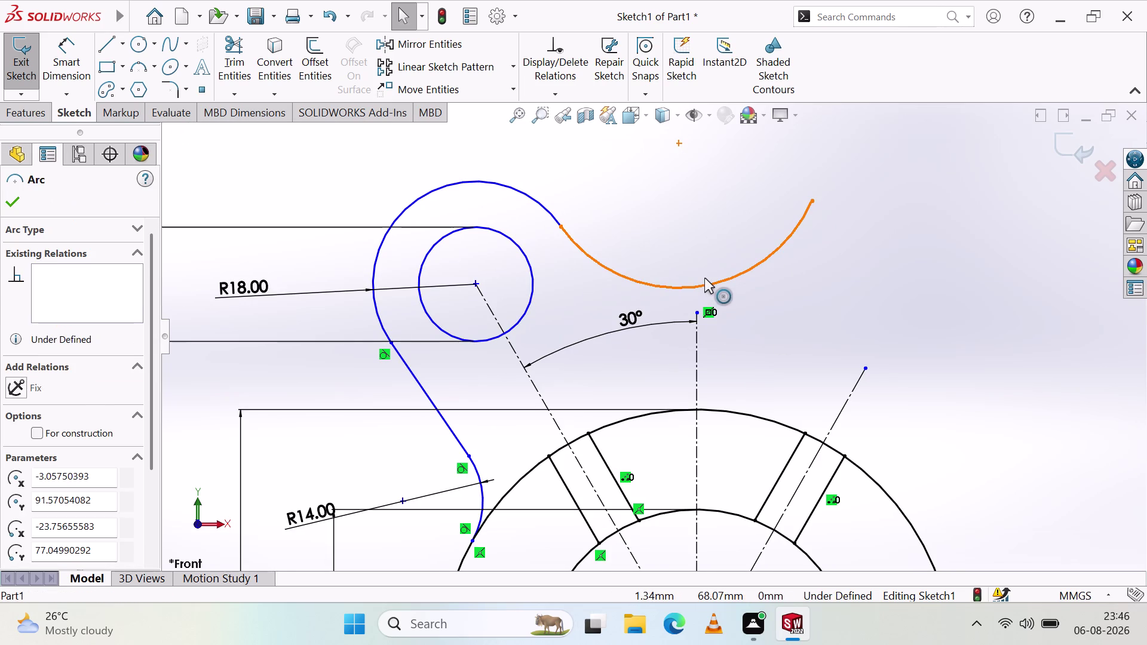
drag(705, 277, 724, 265)
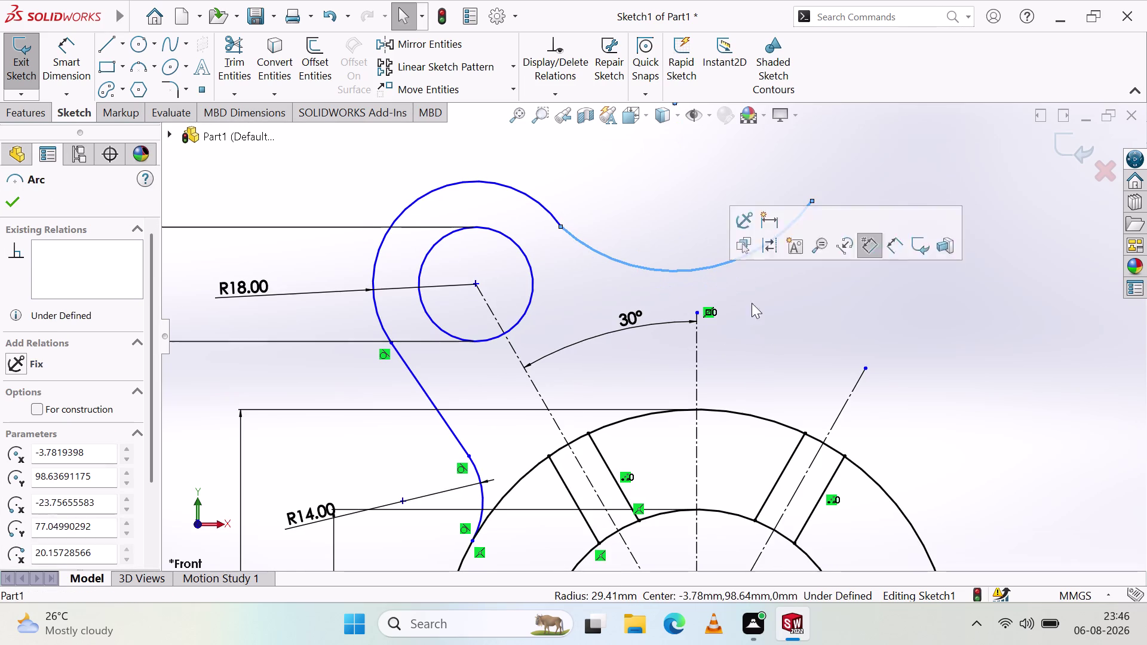
click(801, 327)
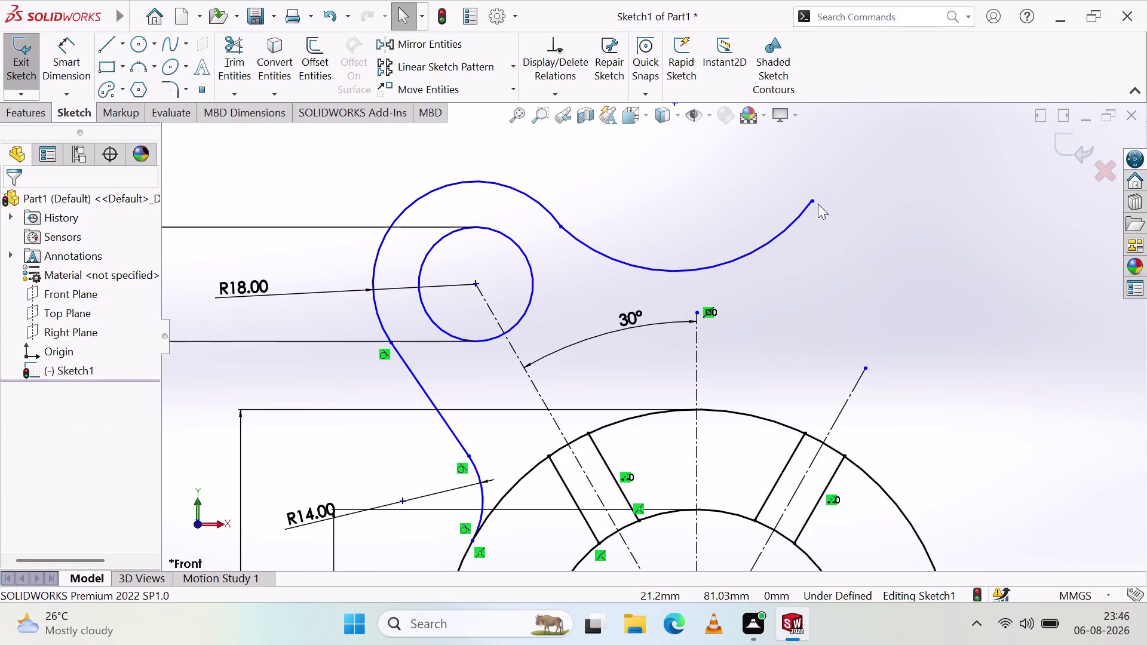
Settle the arc's raised right end, then select both arc endpoints.
drag(811, 198, 816, 181)
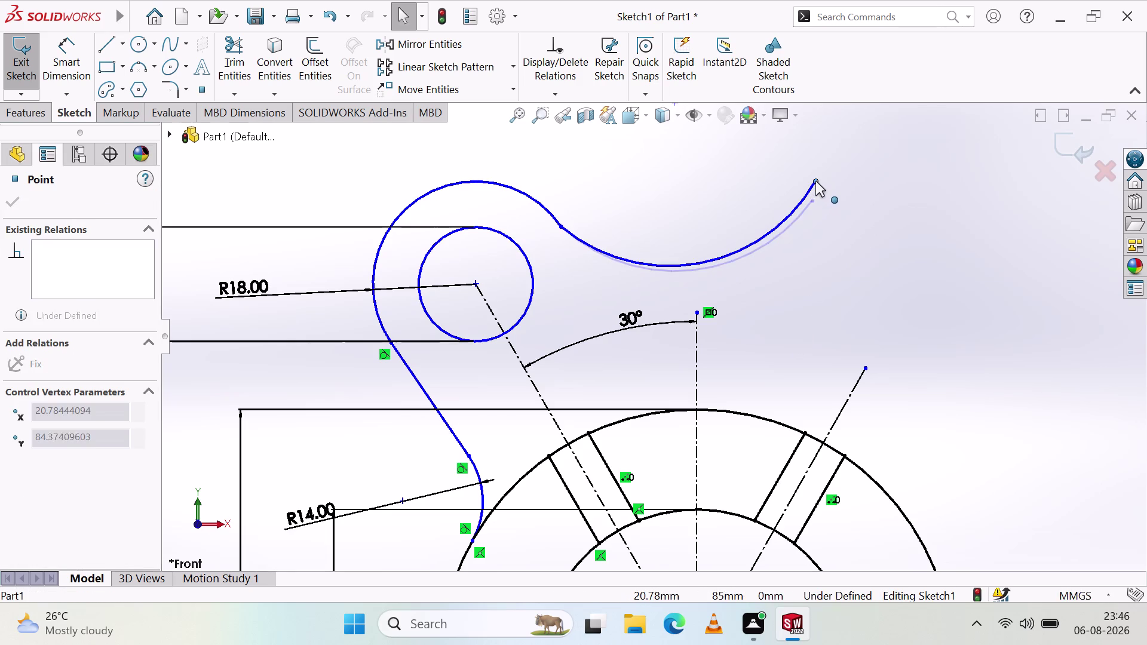
drag(815, 181, 836, 174)
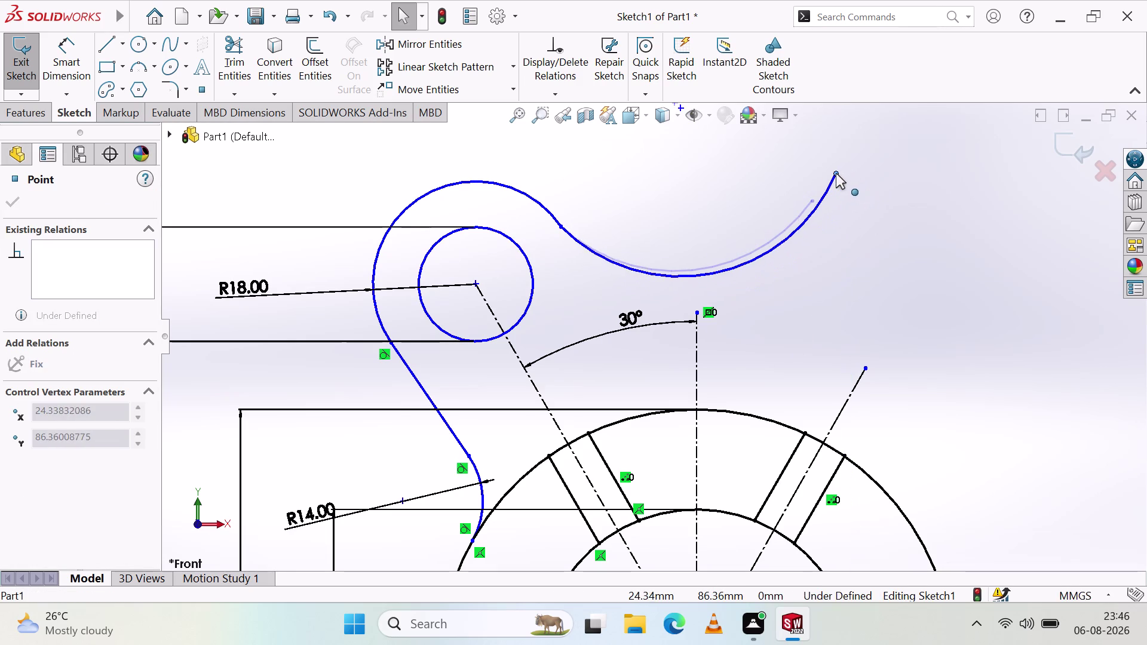
drag(836, 174, 833, 166)
click(839, 261)
scroll(up, 3)
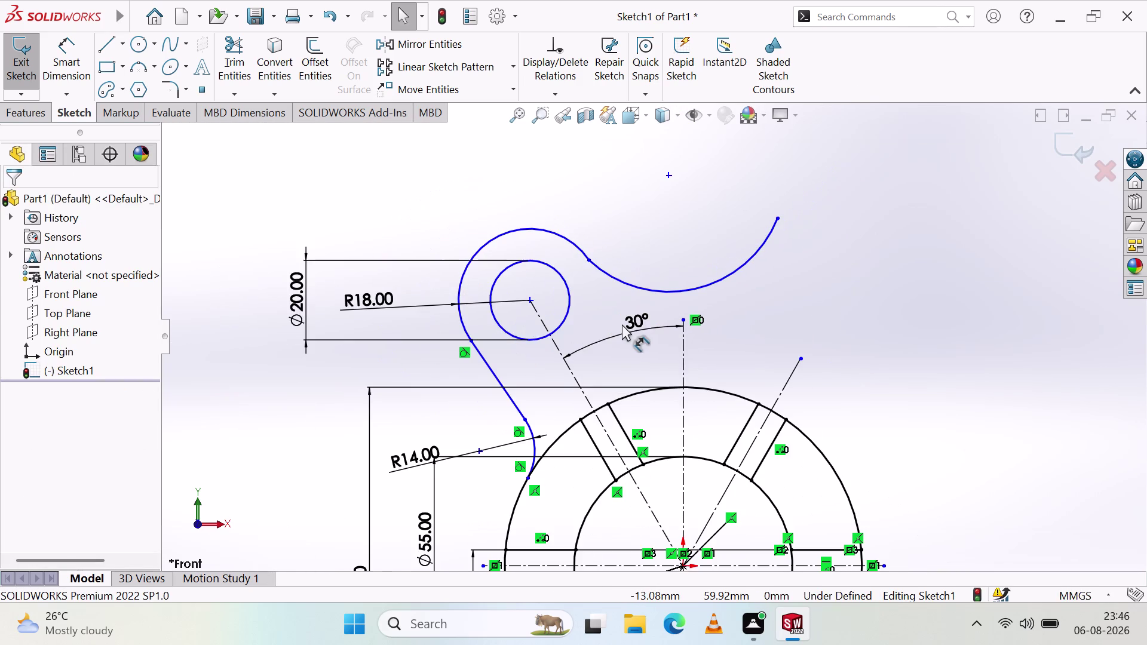
drag(777, 217, 774, 218)
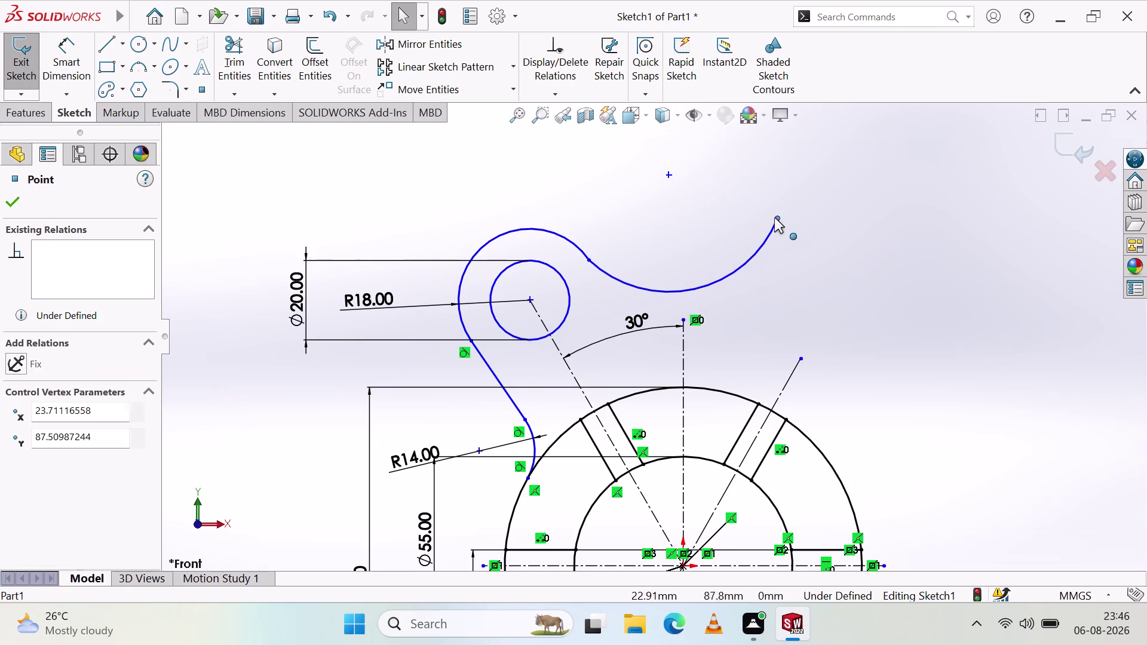
drag(774, 217, 774, 233)
click(778, 282)
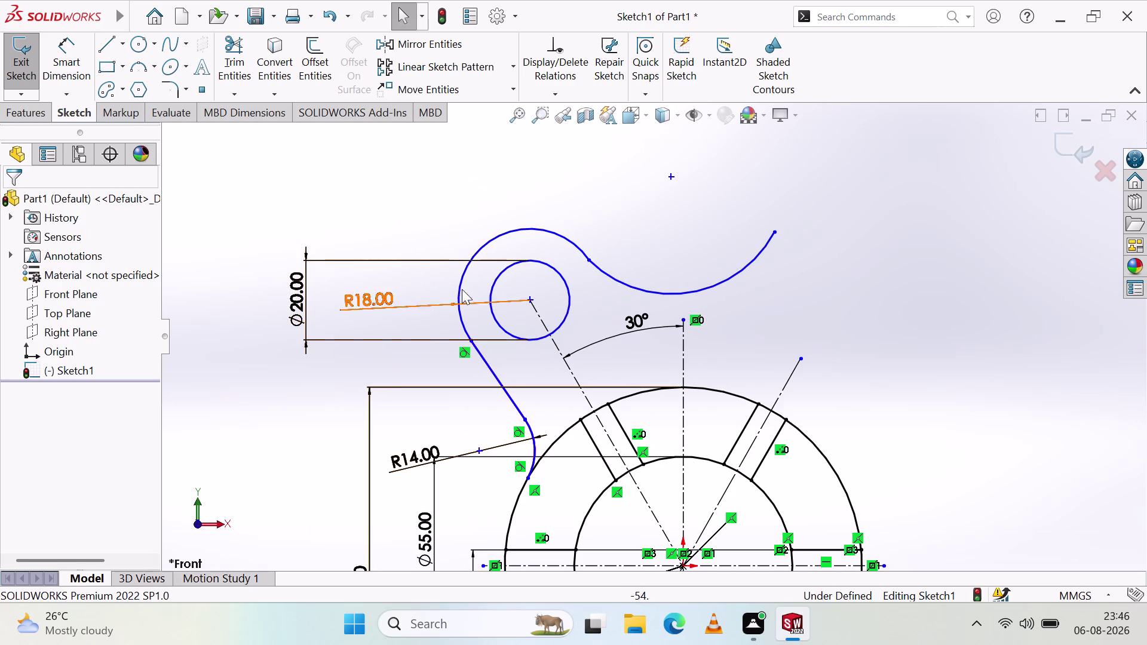
click(588, 260)
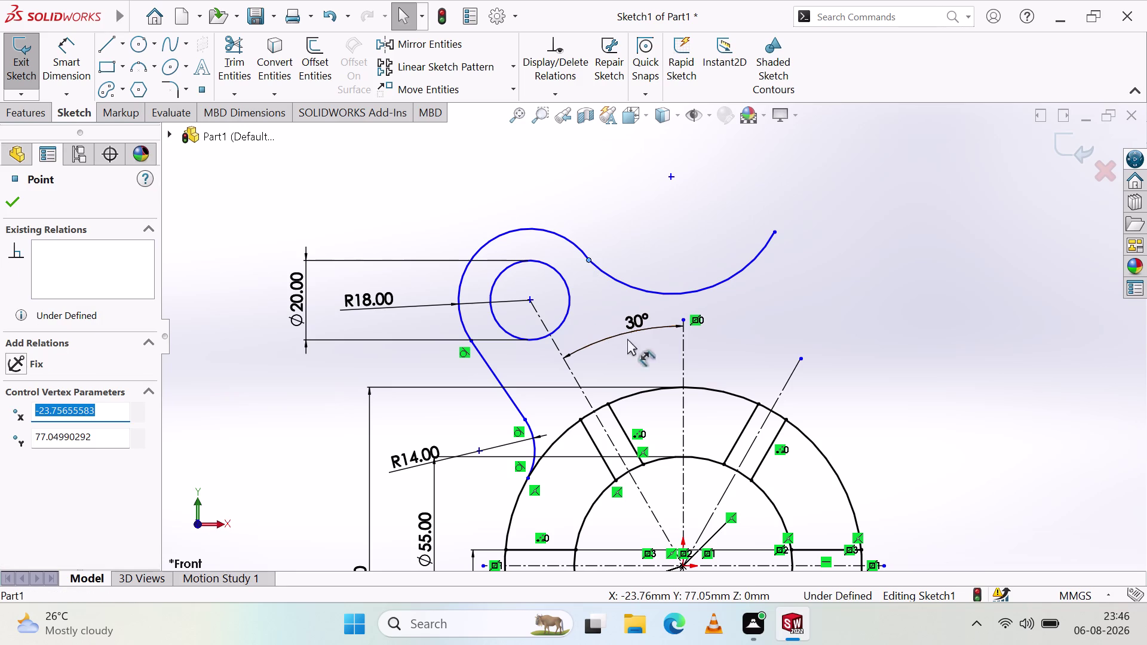
click(775, 230)
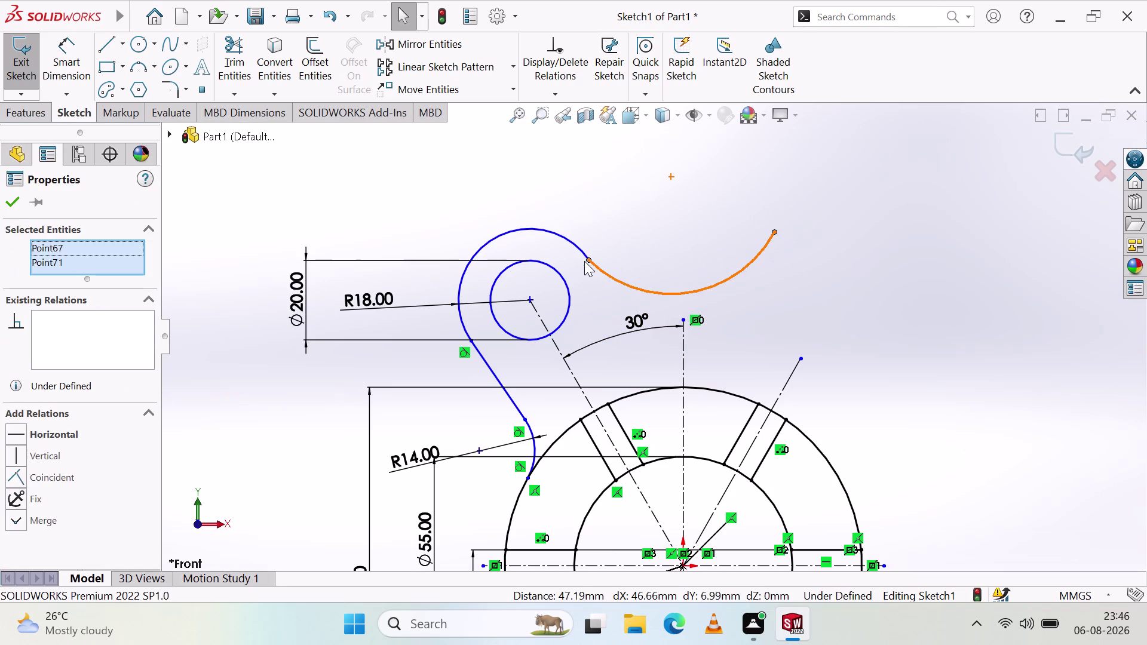
Give the new arc's two endpoints a Horizontal relation, undoing an initial Vertical attempt.
click(17, 457)
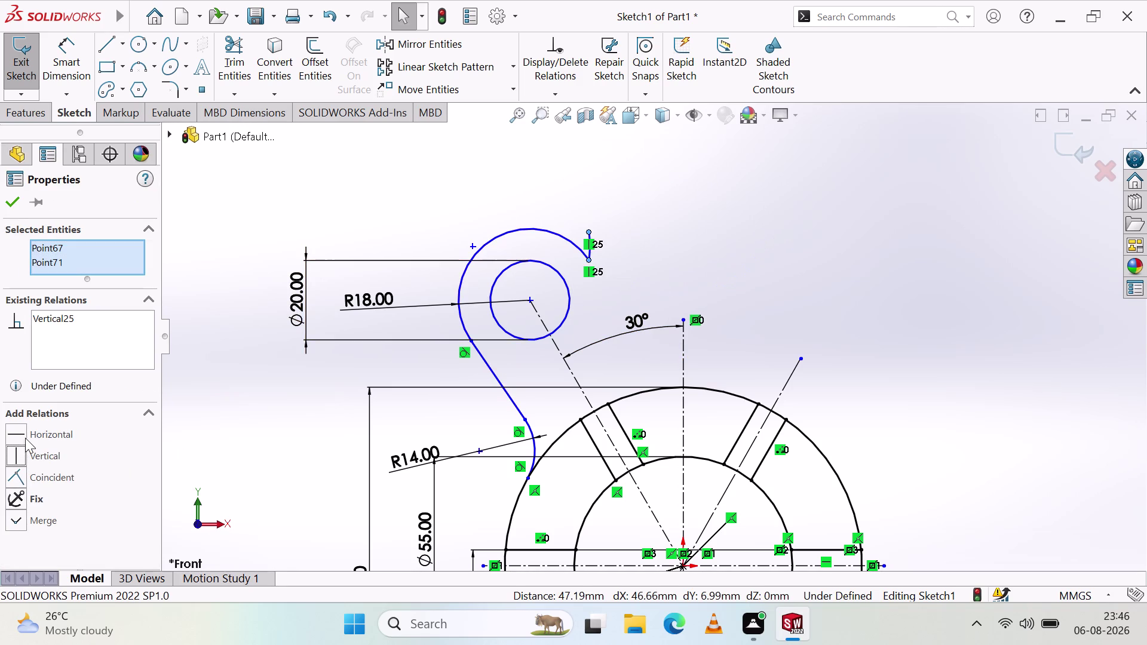
right_click(78, 321)
click(115, 361)
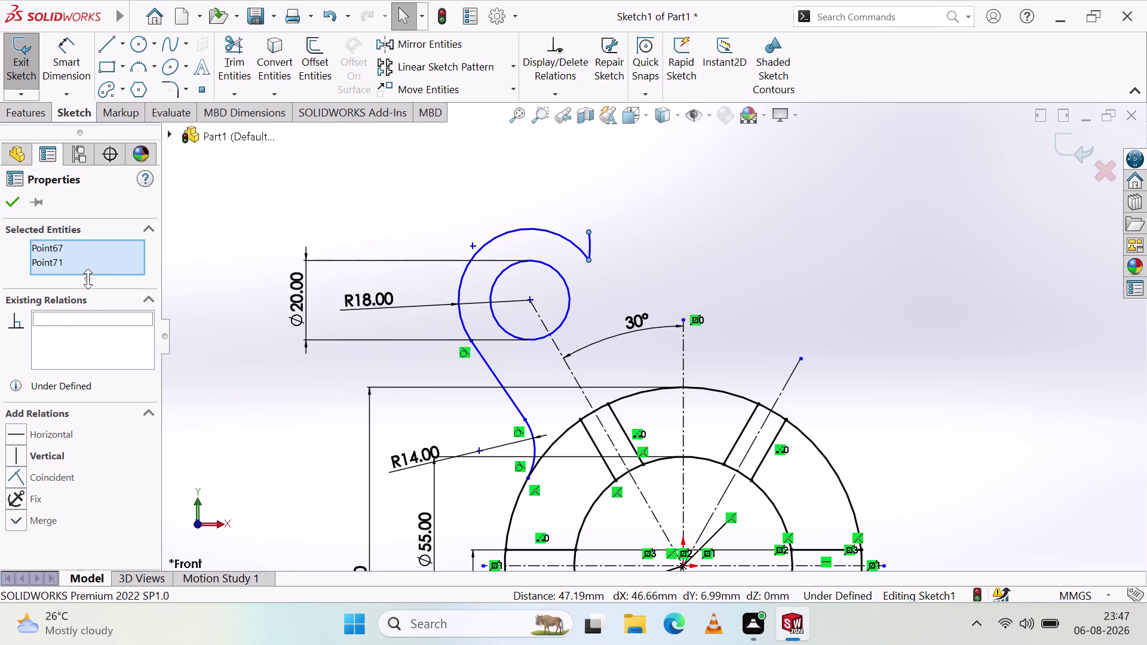
key(ctrl+z)
key(ctrl+z)
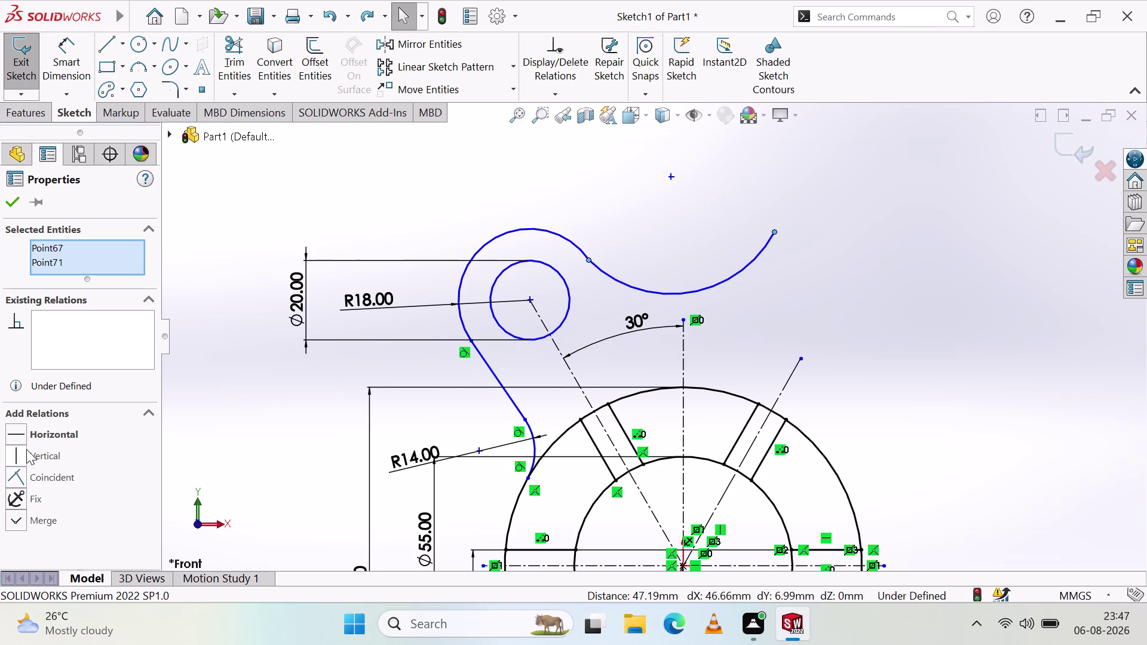
click(17, 429)
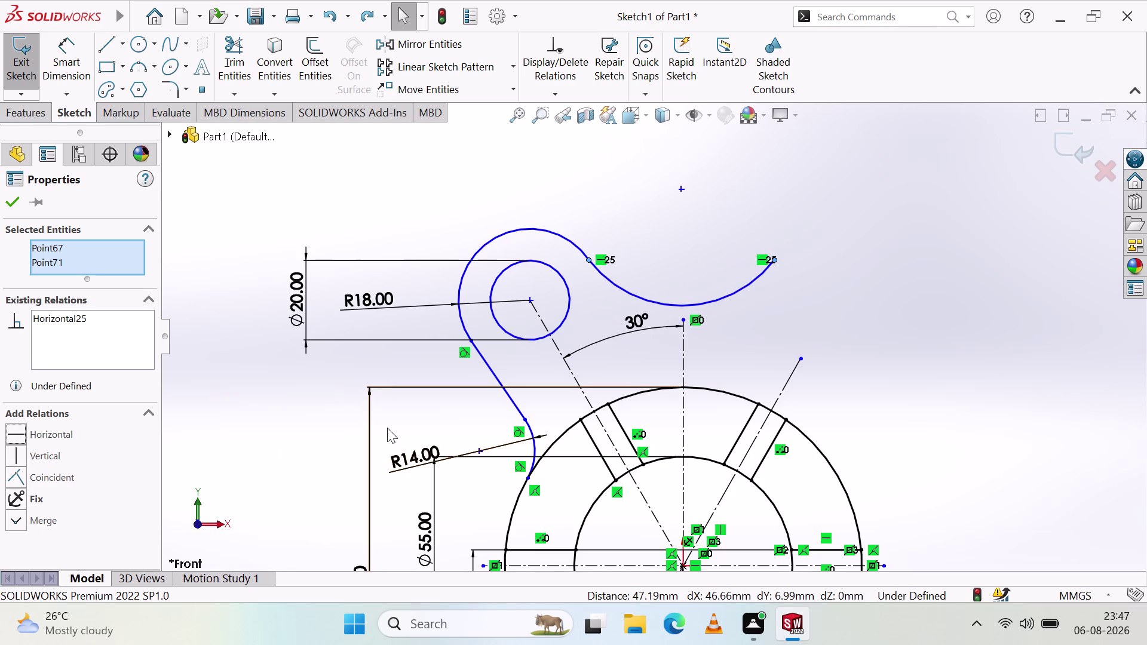
click(14, 203)
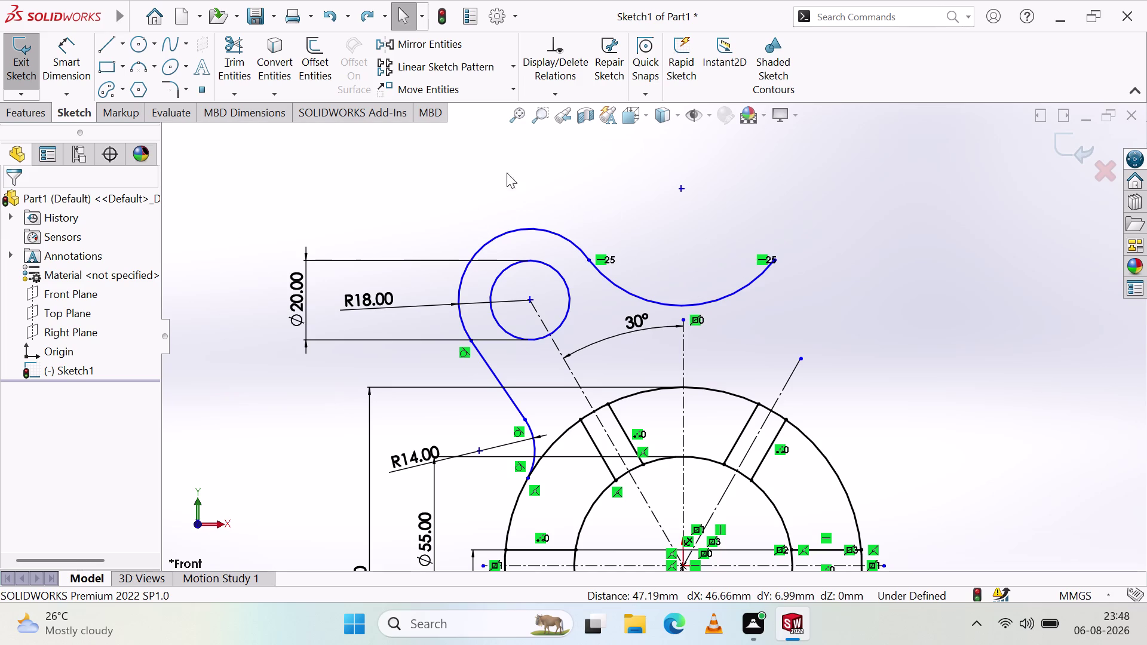
click(589, 262)
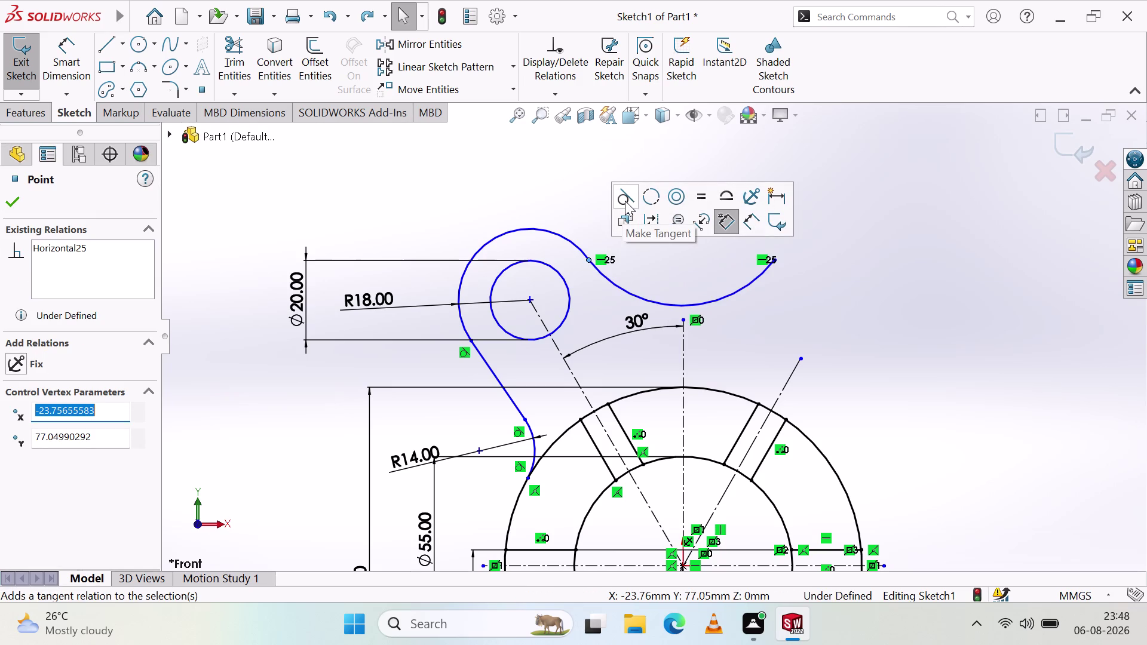
Make the new arc tangent to the R18 hook arc at their joint.
click(625, 201)
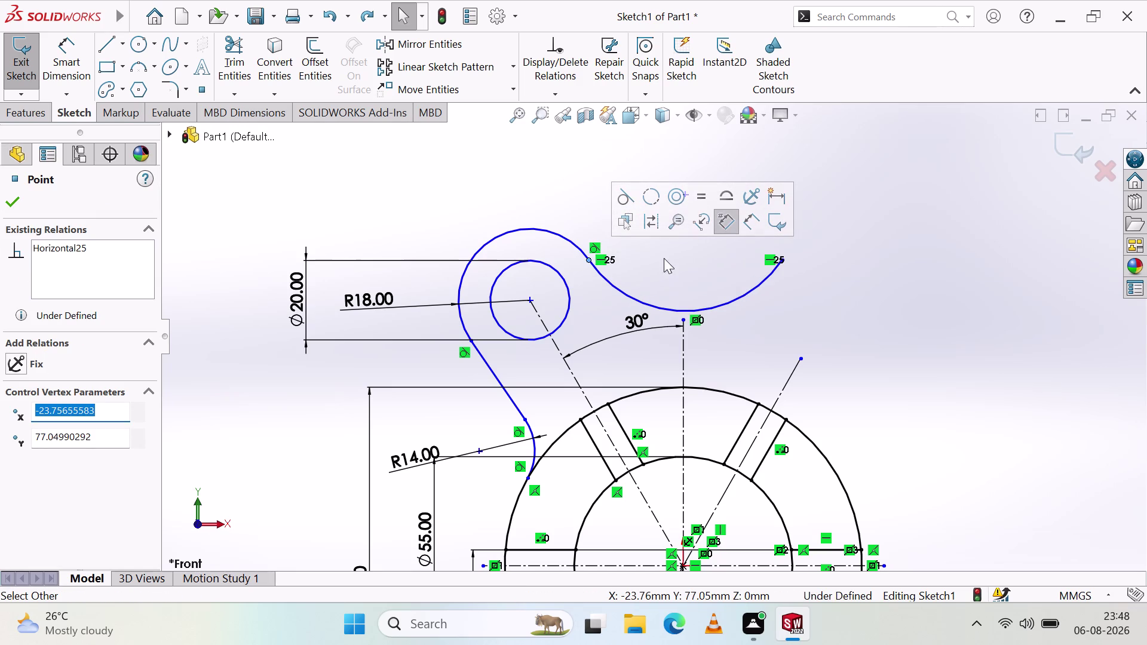
click(627, 191)
click(663, 260)
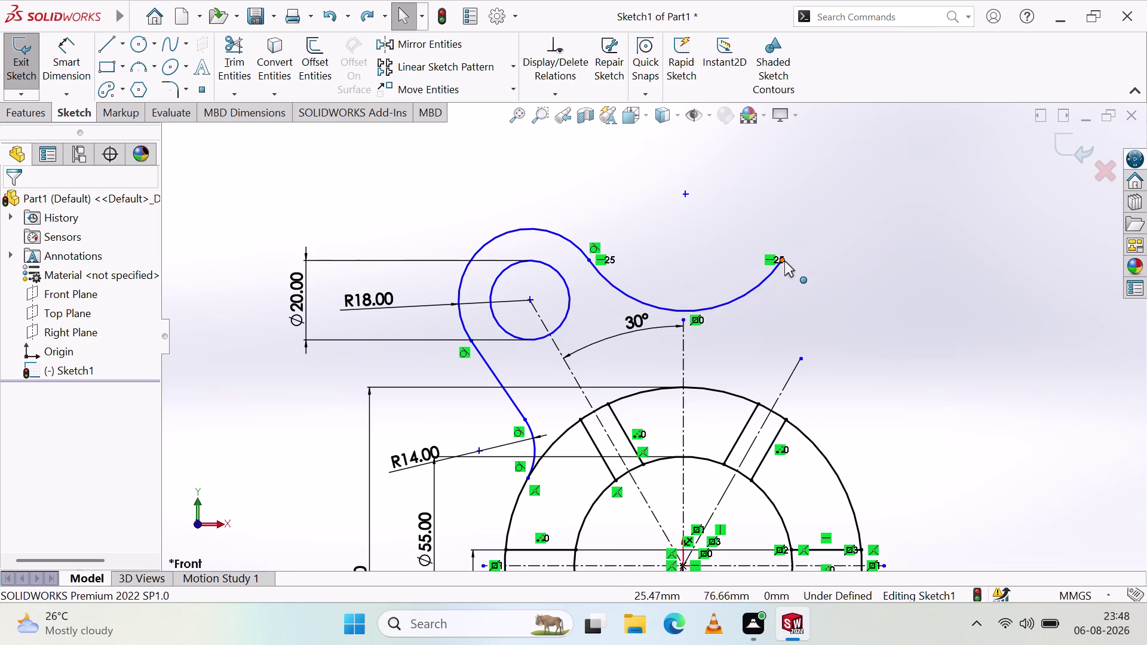
drag(778, 263, 767, 266)
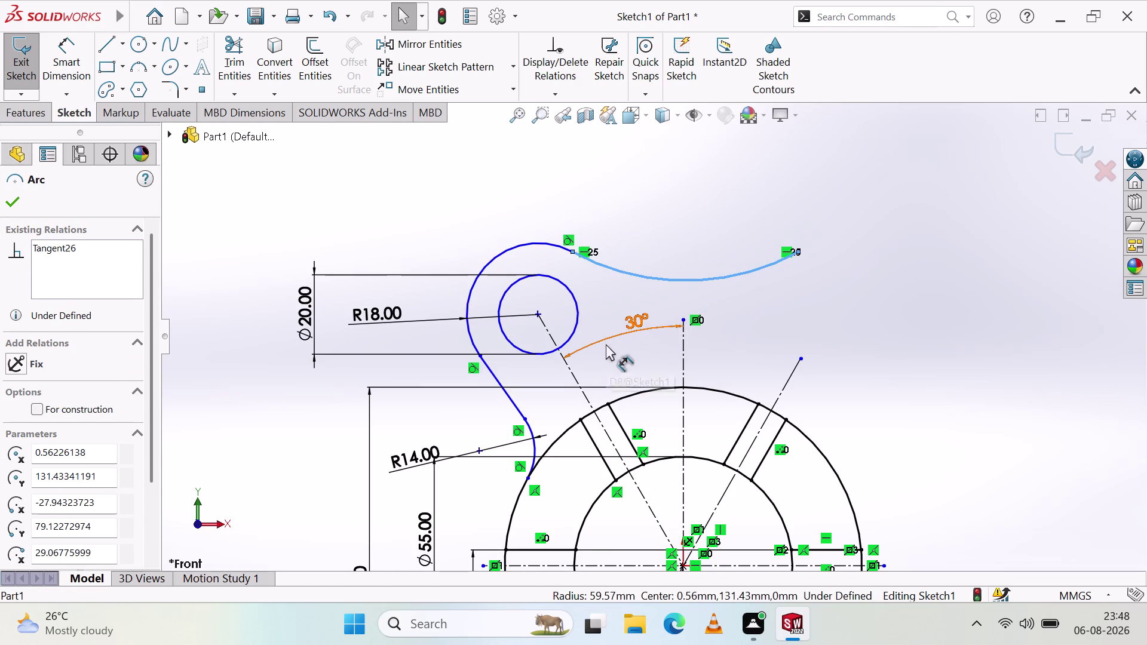
key(ctrl+z)
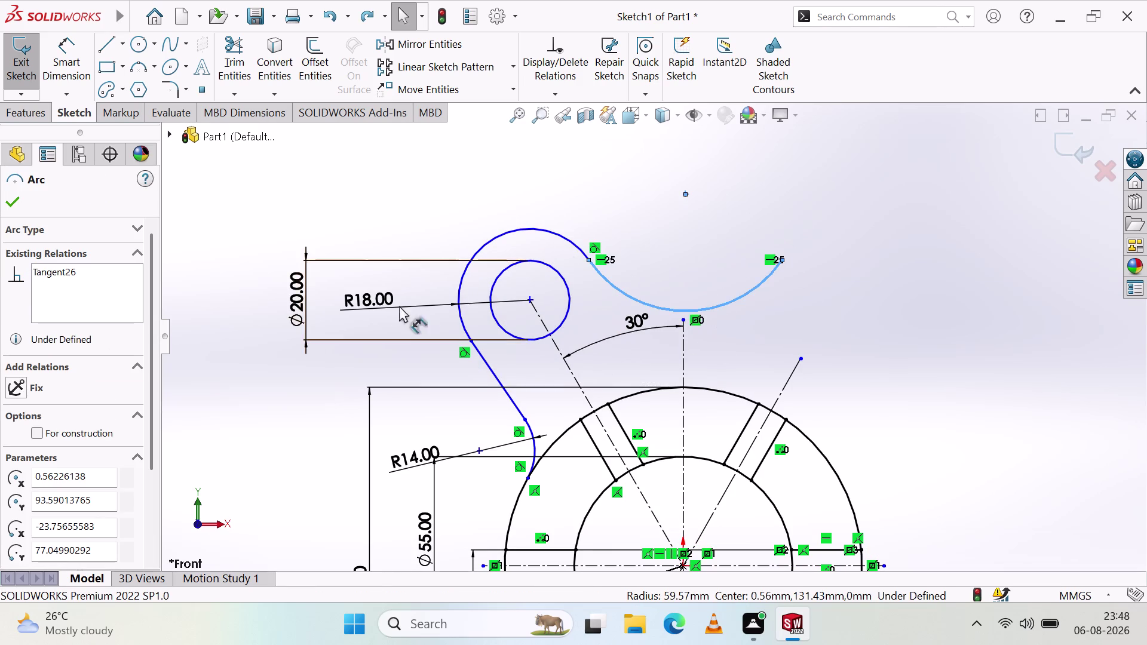
click(394, 198)
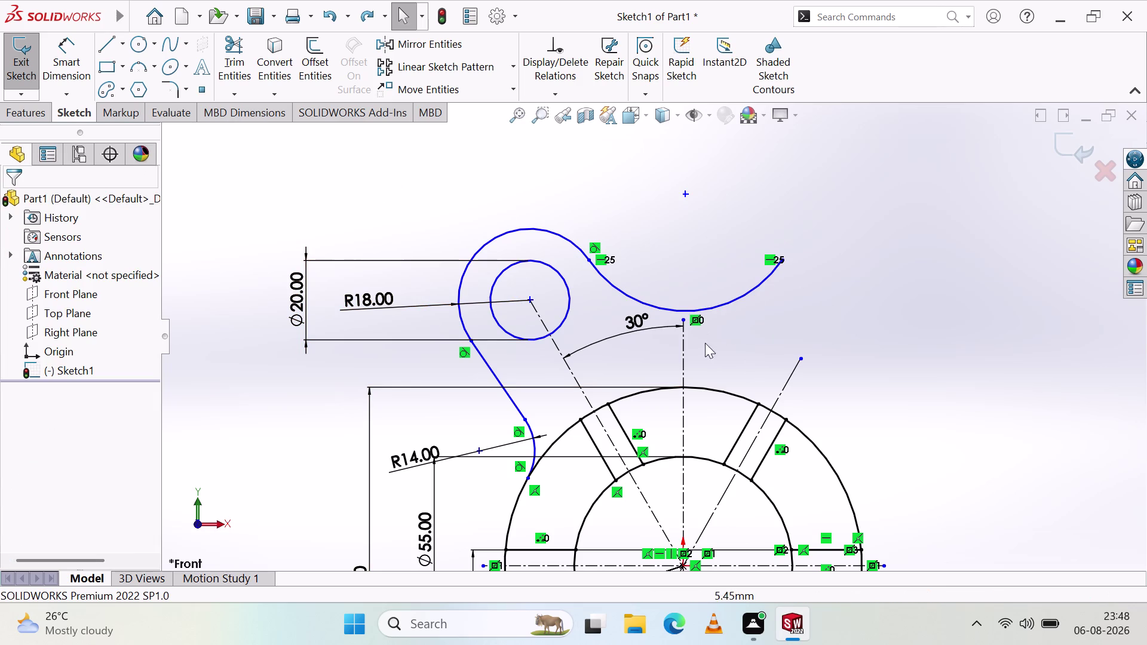
Make the arc's free end coincident with the vertical centreline.
click(781, 261)
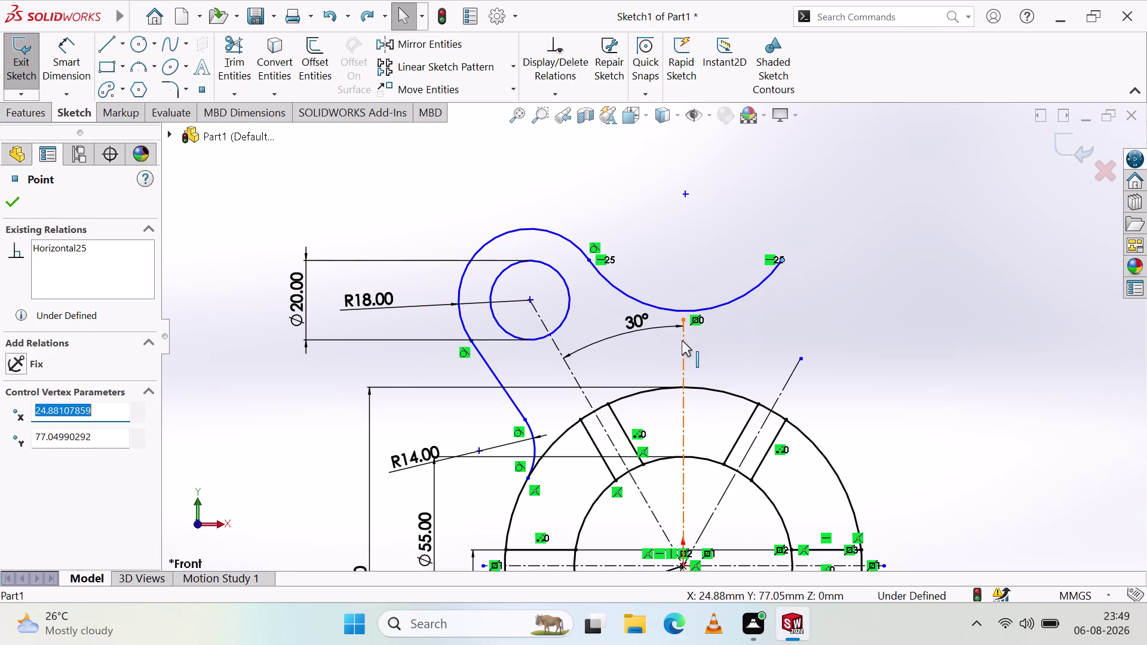
click(685, 338)
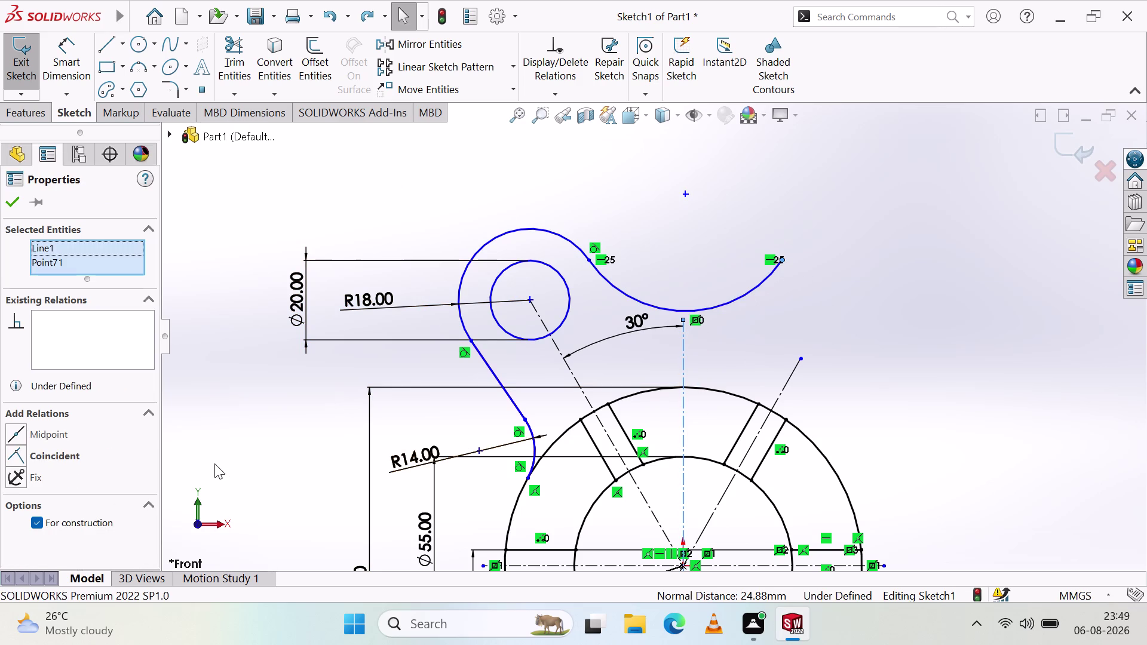
click(16, 456)
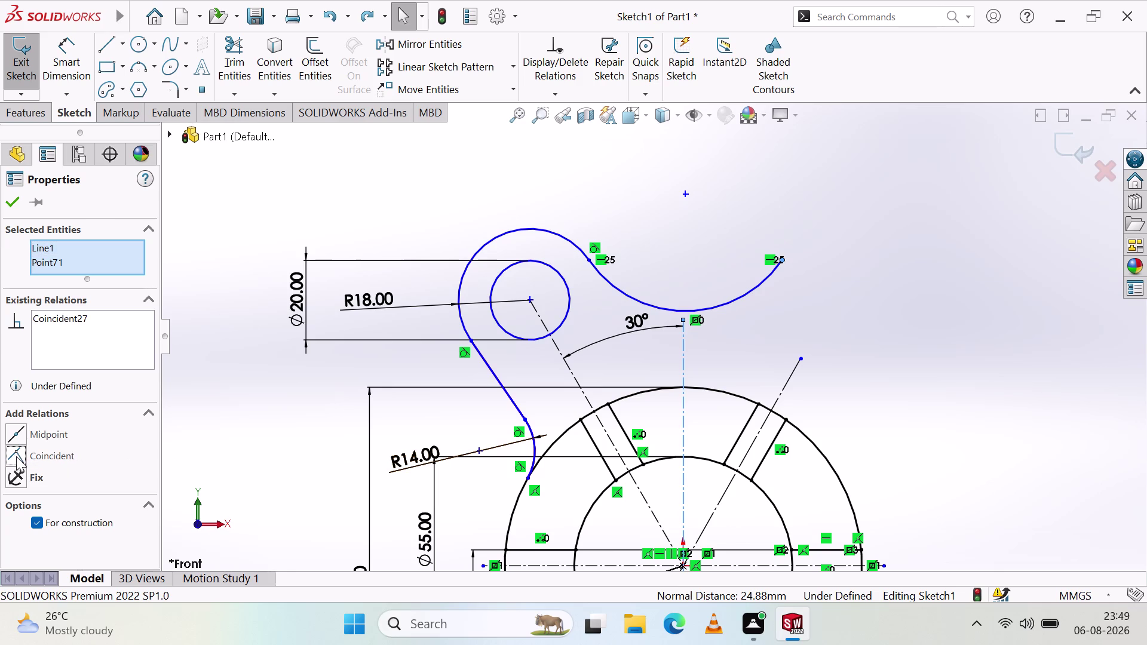
click(18, 196)
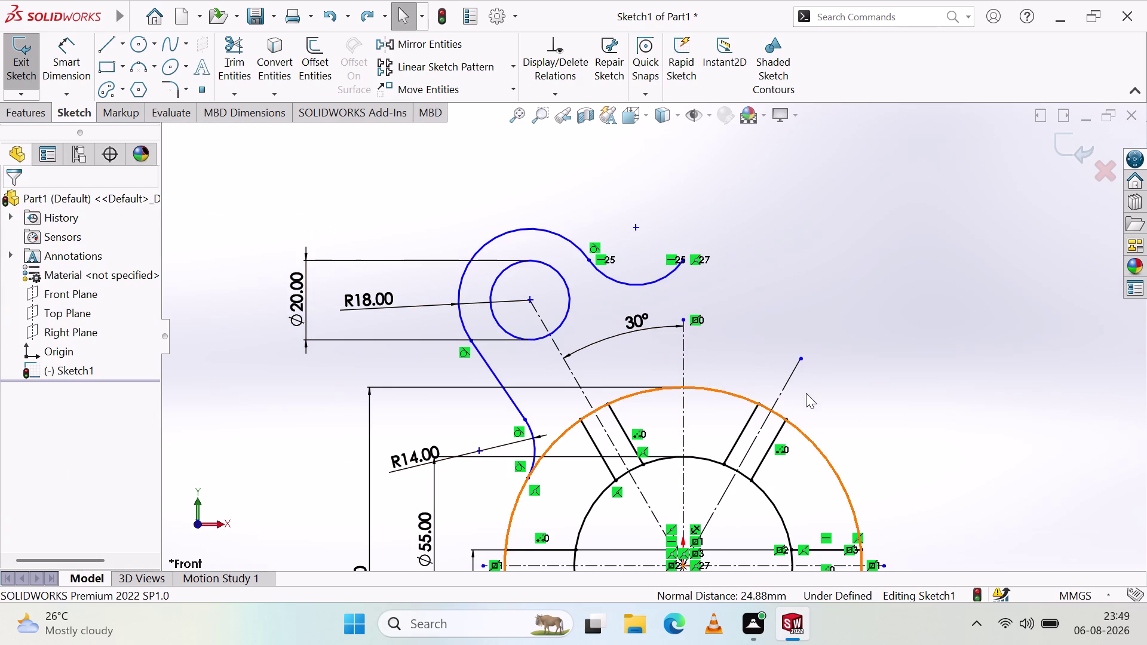
scroll(up, 3)
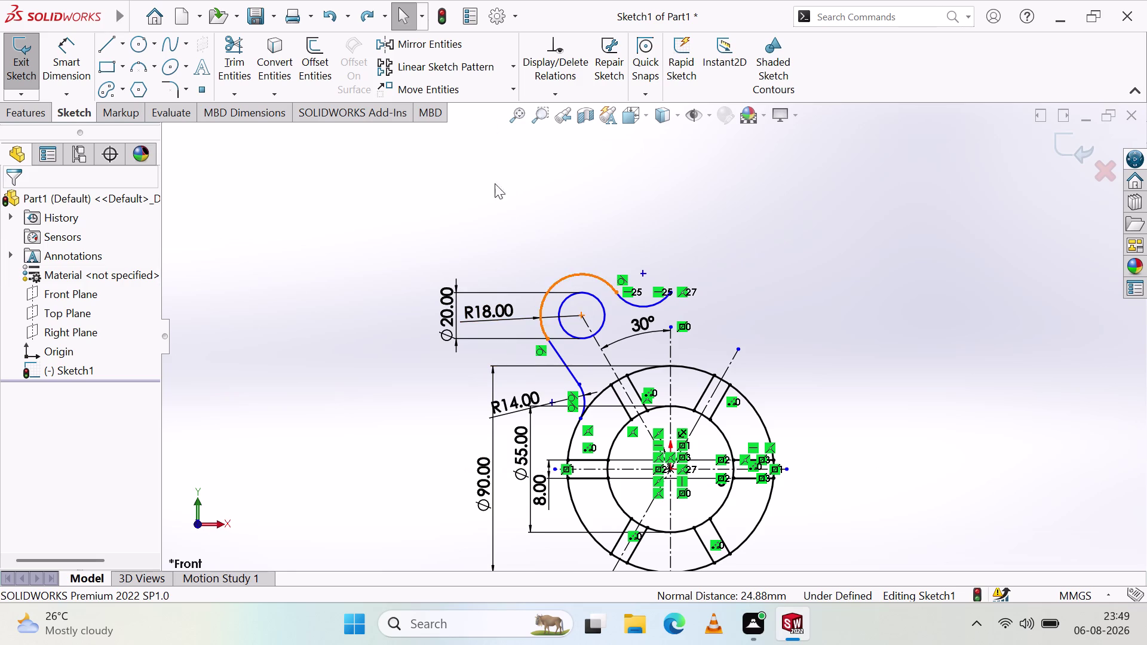
scroll(down, 3)
scroll(up, 3)
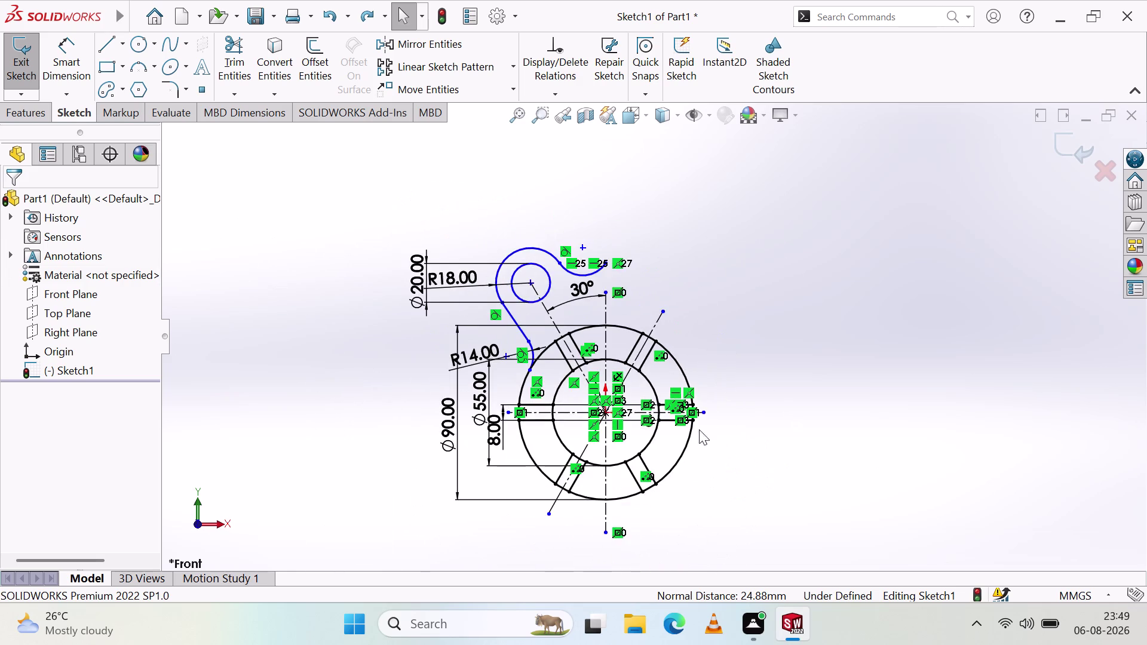
scroll(down, 3)
scroll(up, 3)
scroll(down, 3)
scroll(up, 3)
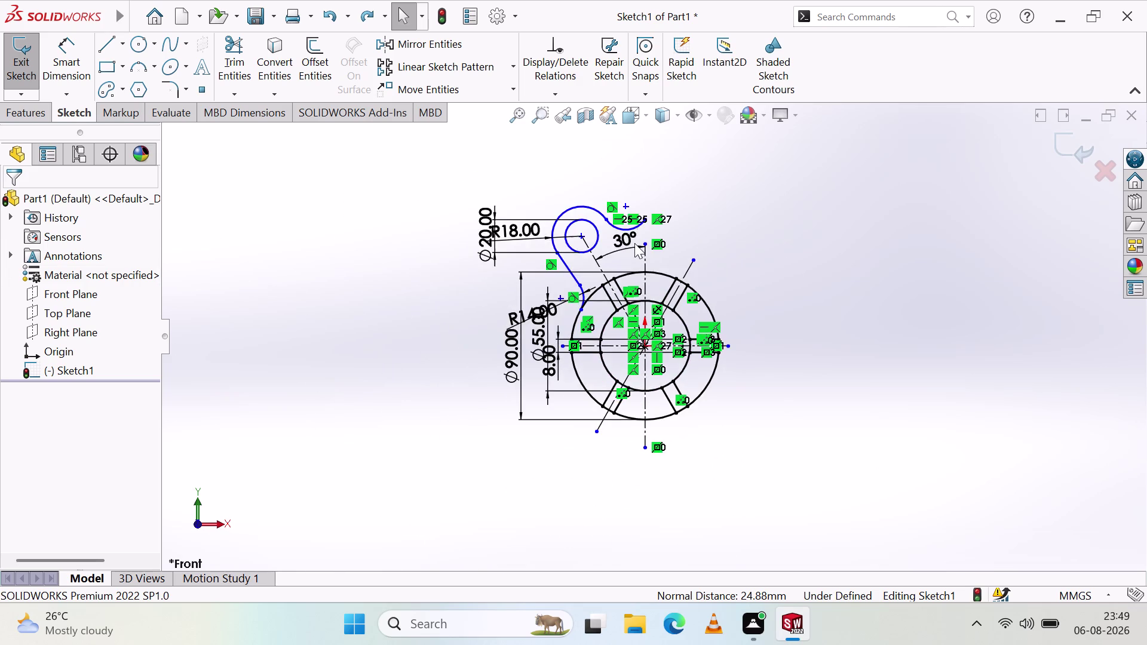
scroll(down, 3)
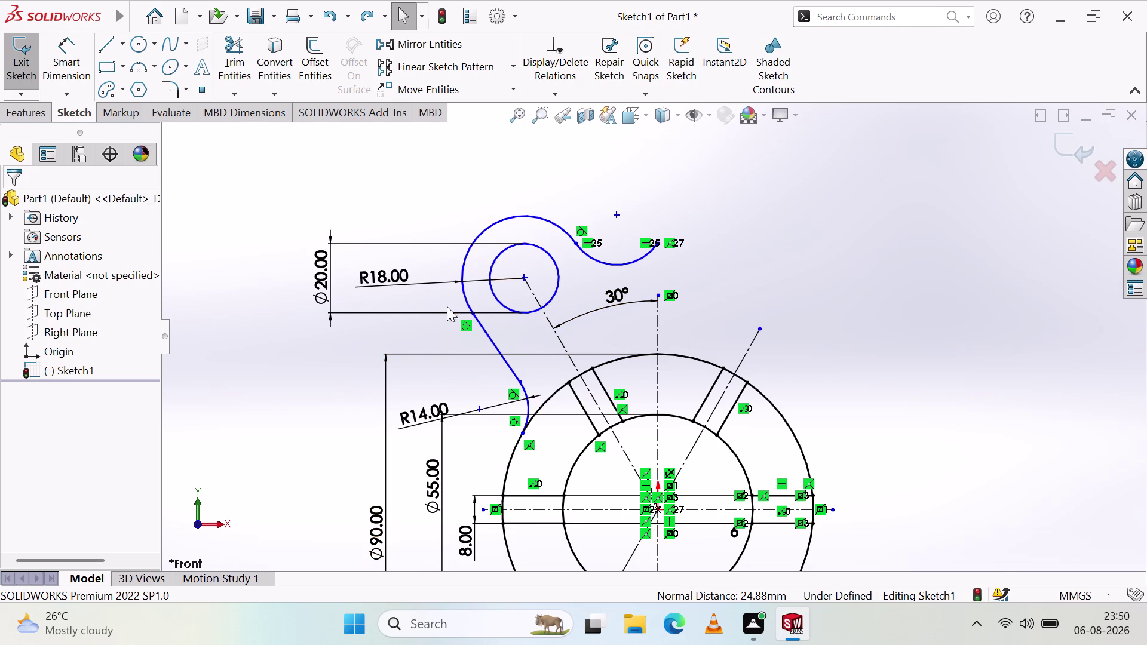
click(73, 47)
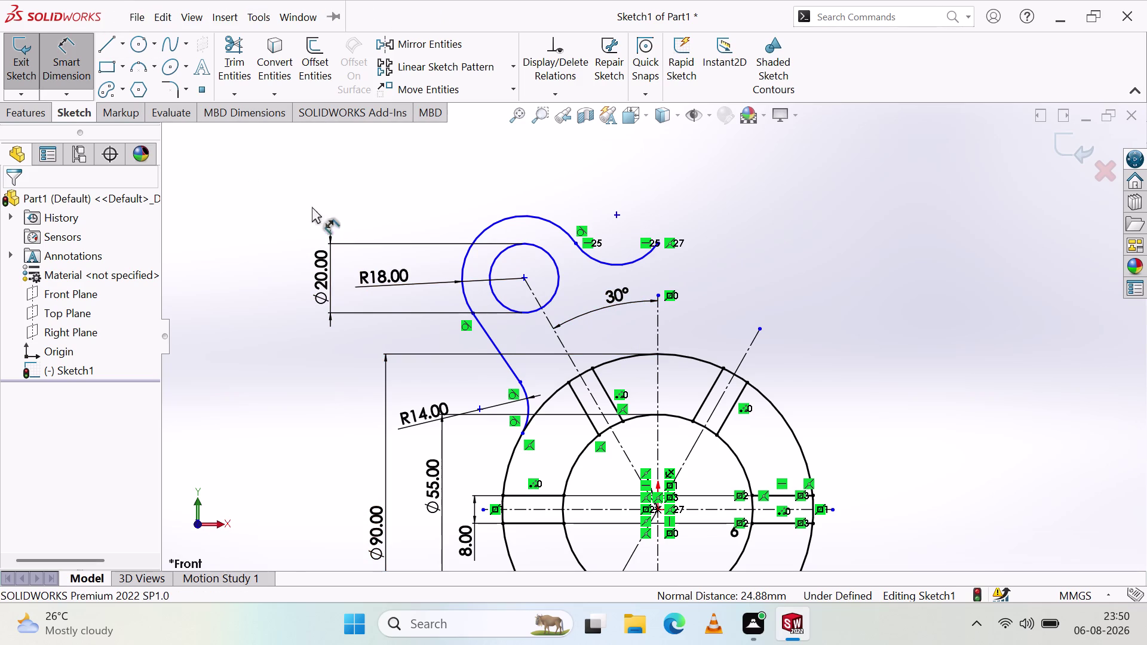
Dimension the second S-chain arc with a 17 mm radius.
click(613, 263)
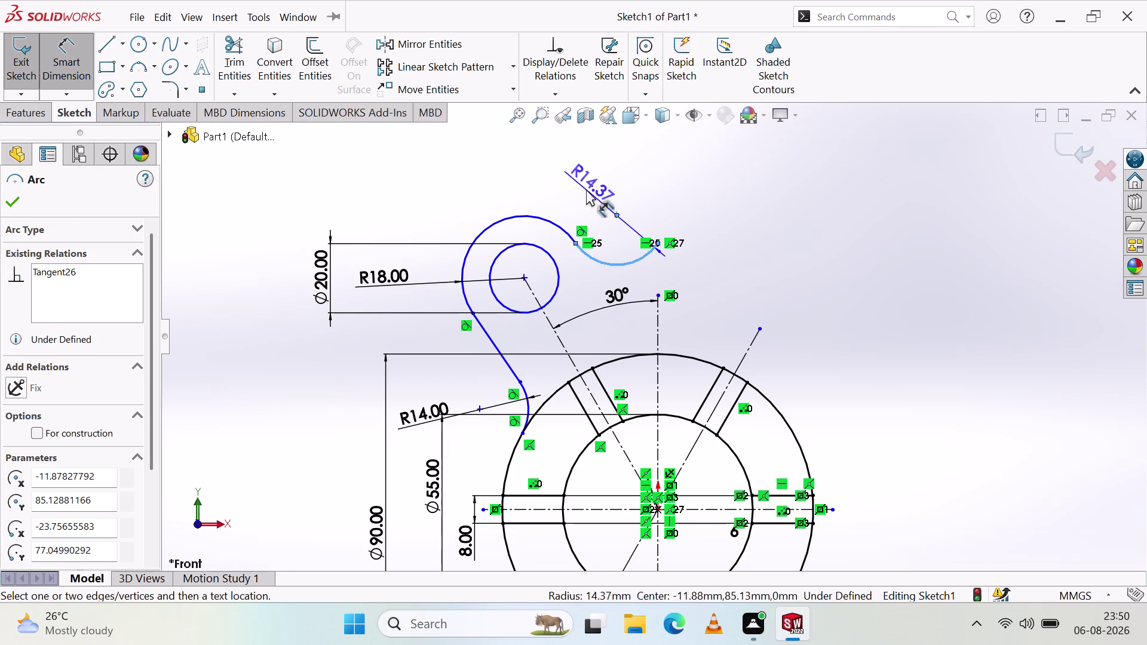
click(530, 193)
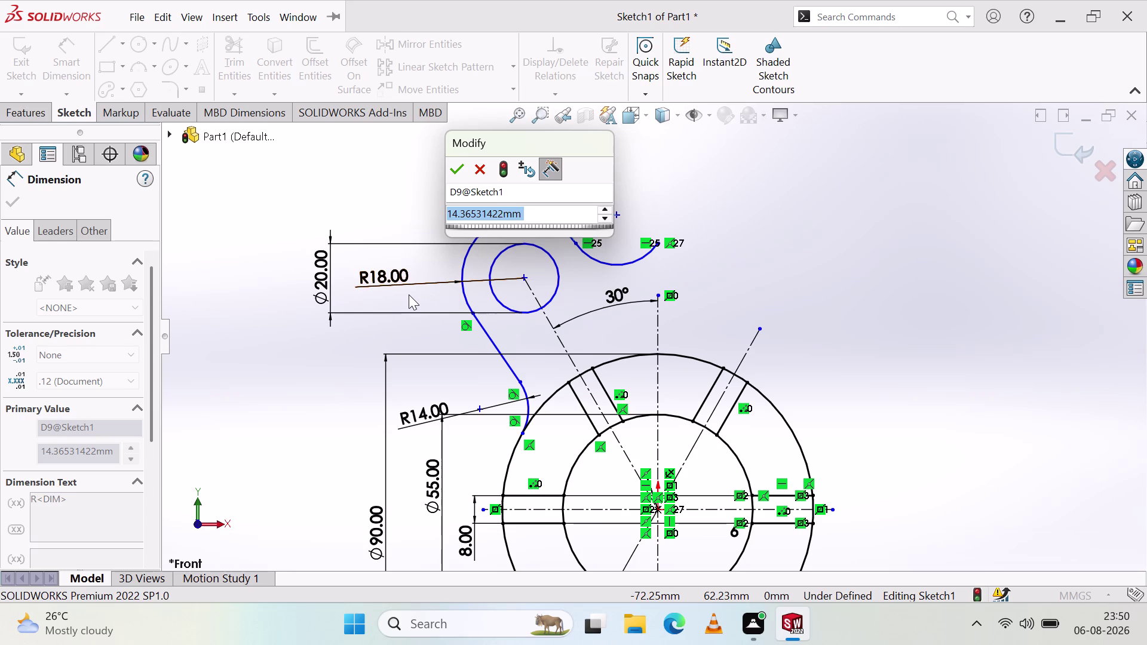
key(1)
key(7)
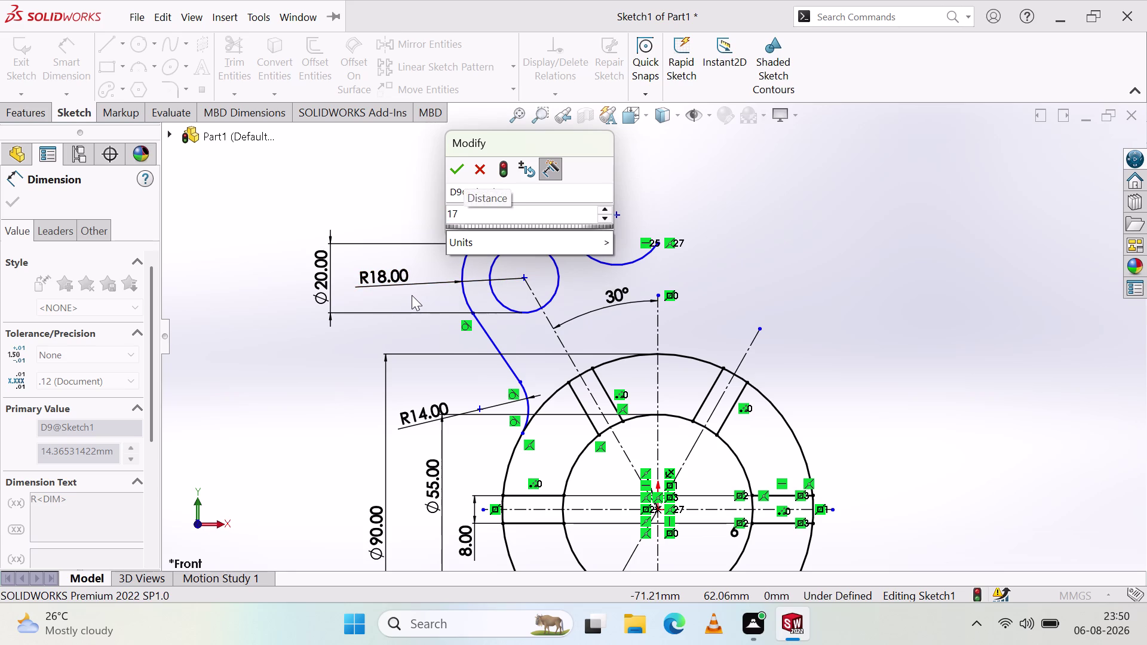
key(Return)
click(455, 205)
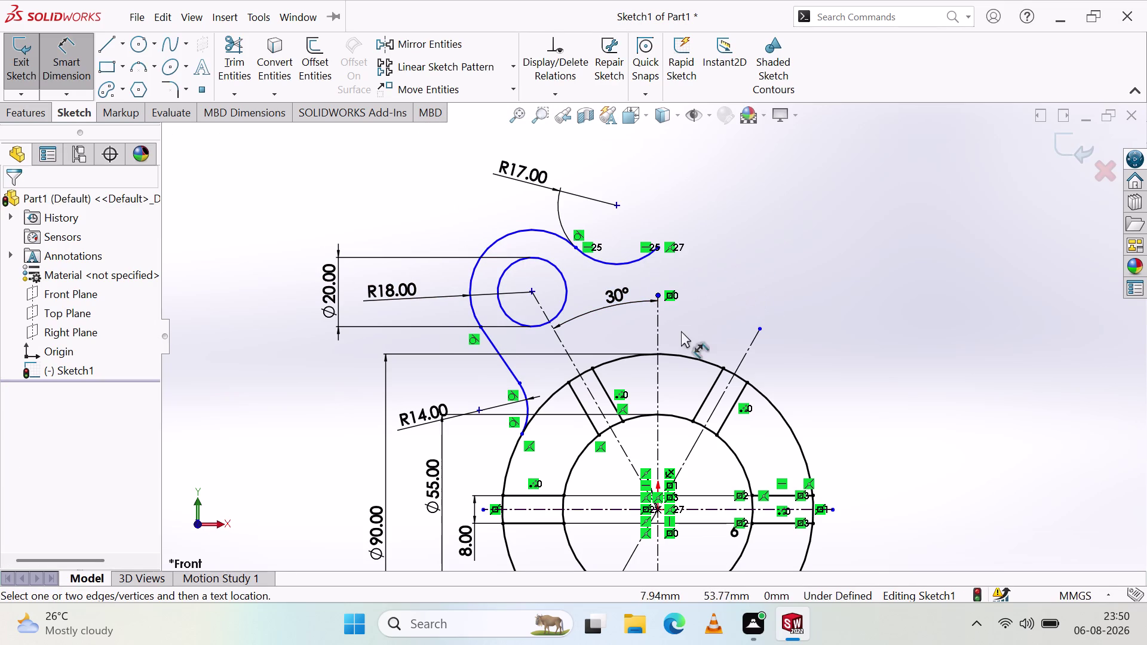
Drag the arc chain to test how it moves, then undo the change.
drag(658, 244, 699, 218)
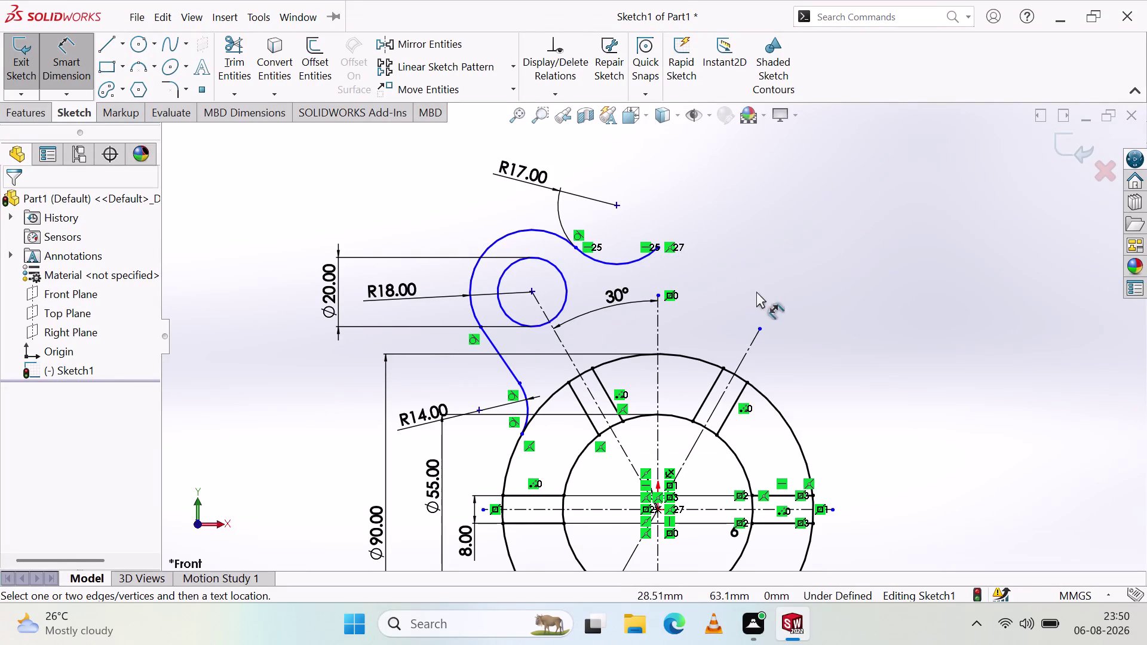
key(Escape)
drag(657, 247, 704, 229)
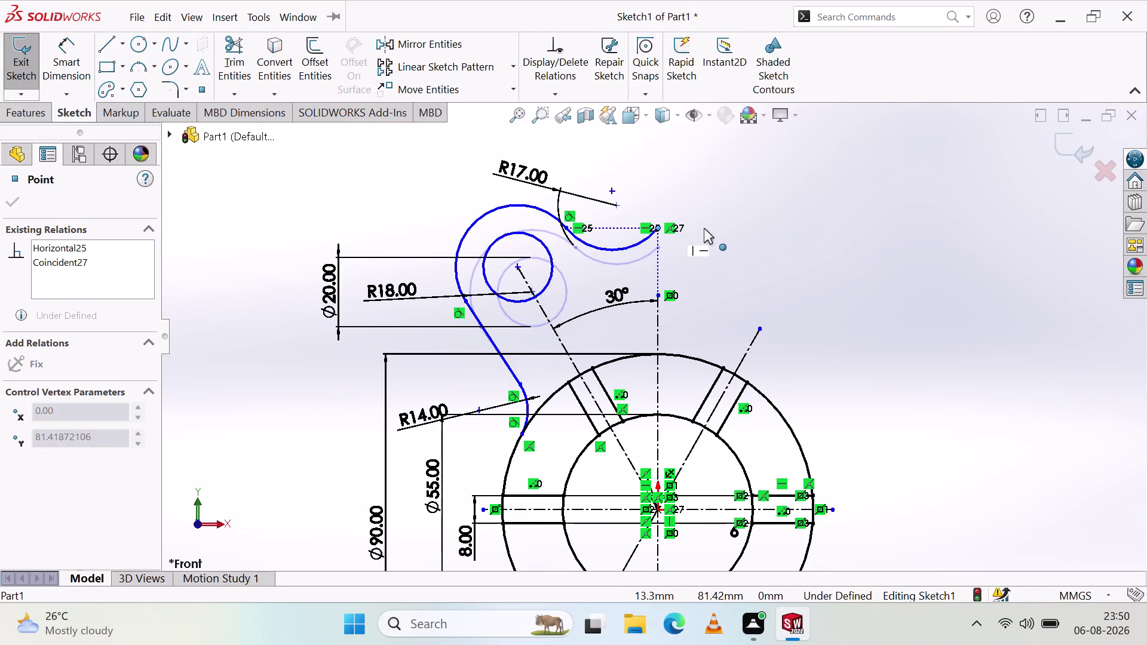
drag(704, 228, 739, 242)
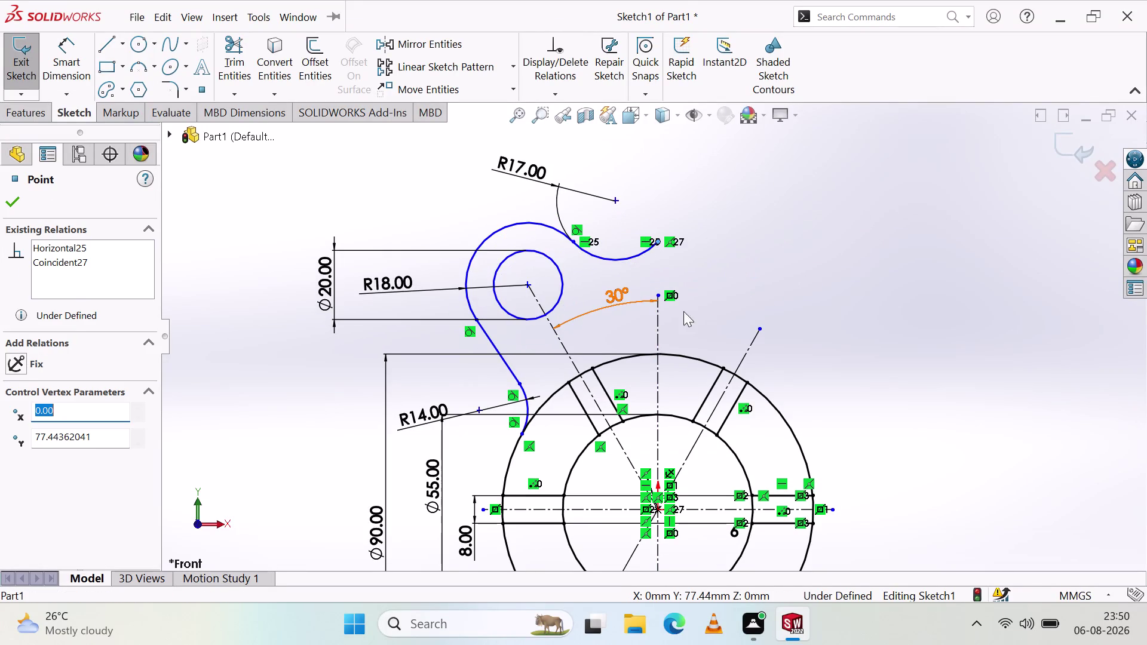
key(ctrl+z)
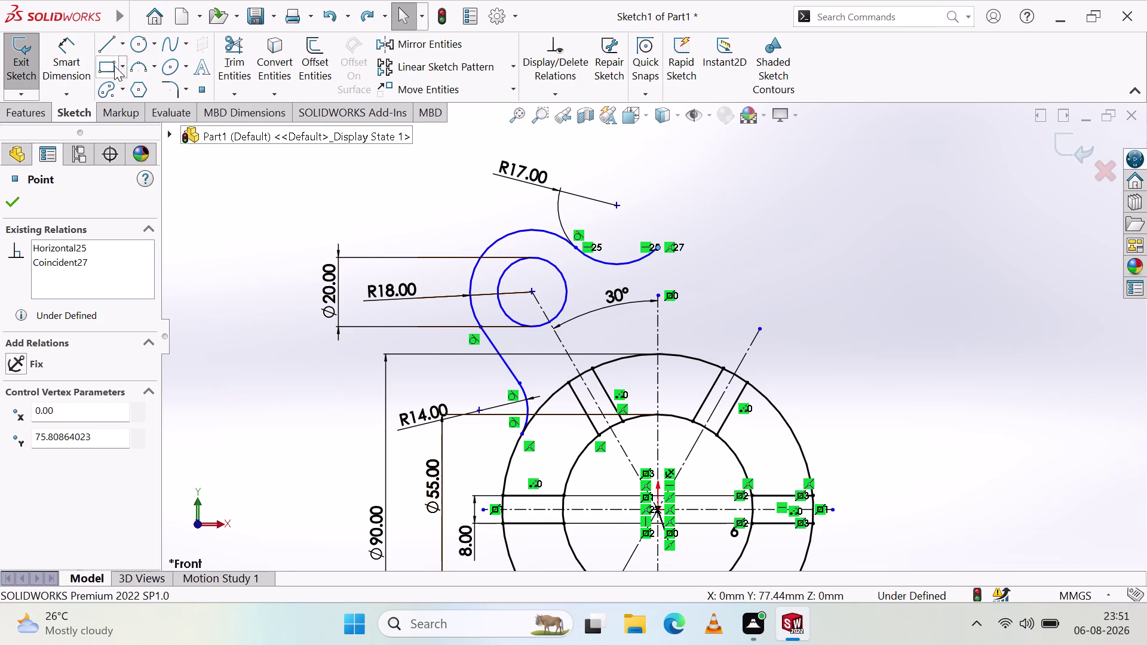
Switch to the Tangent Arc tool to continue the S-shaped chain.
click(131, 65)
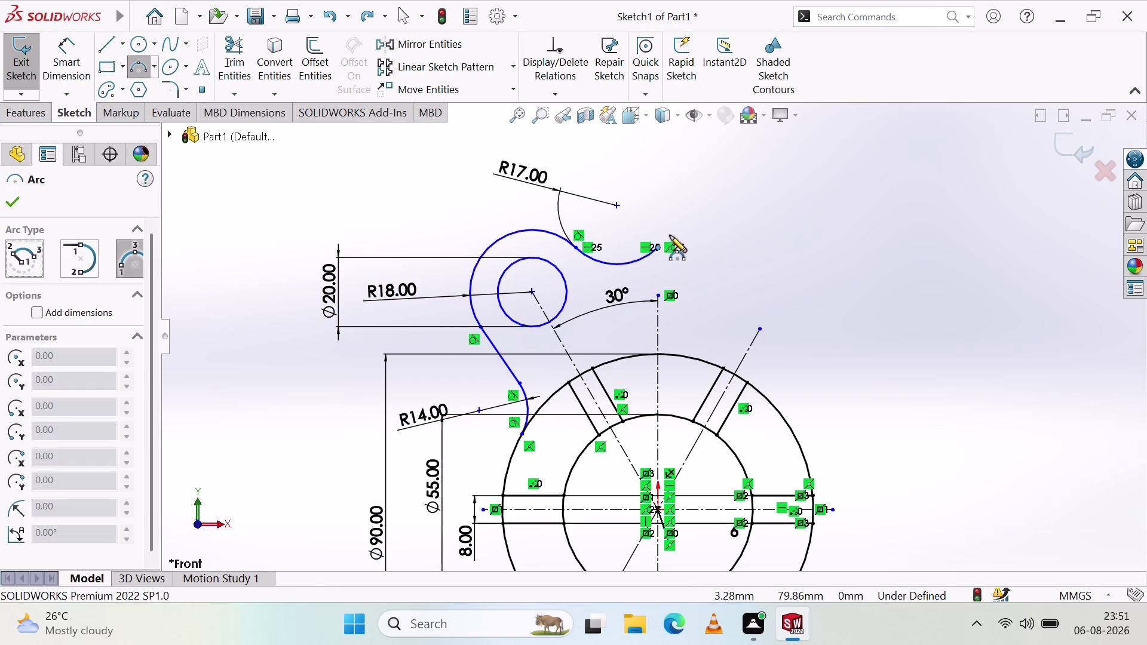
Sketch a tangent arc running right from the chain's end.
click(658, 249)
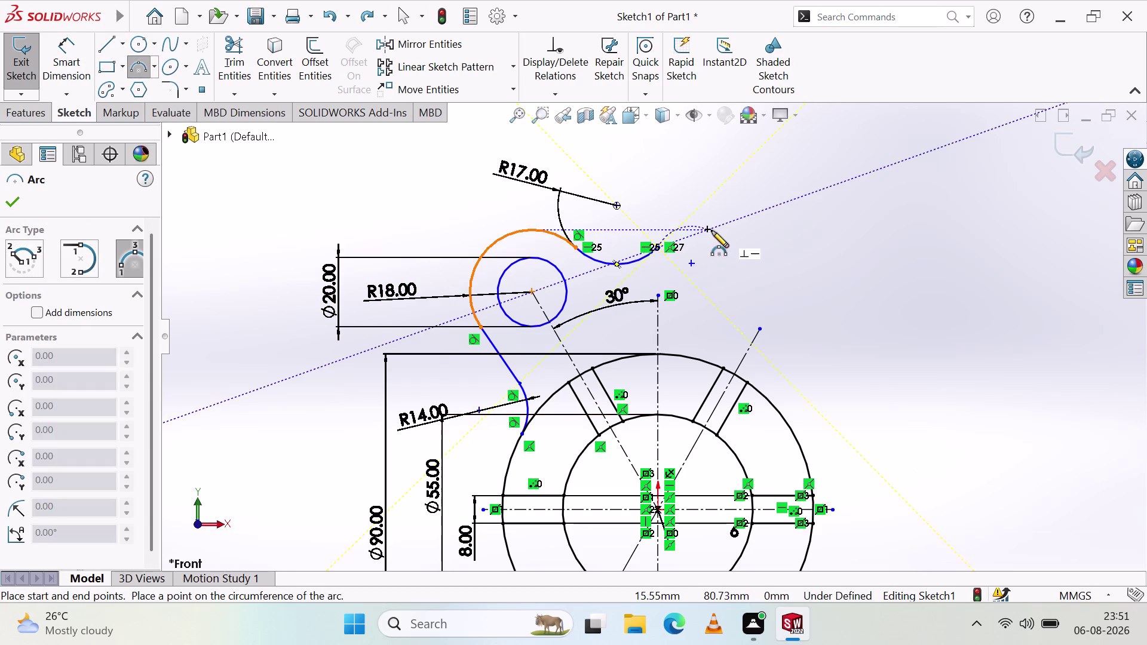
click(748, 248)
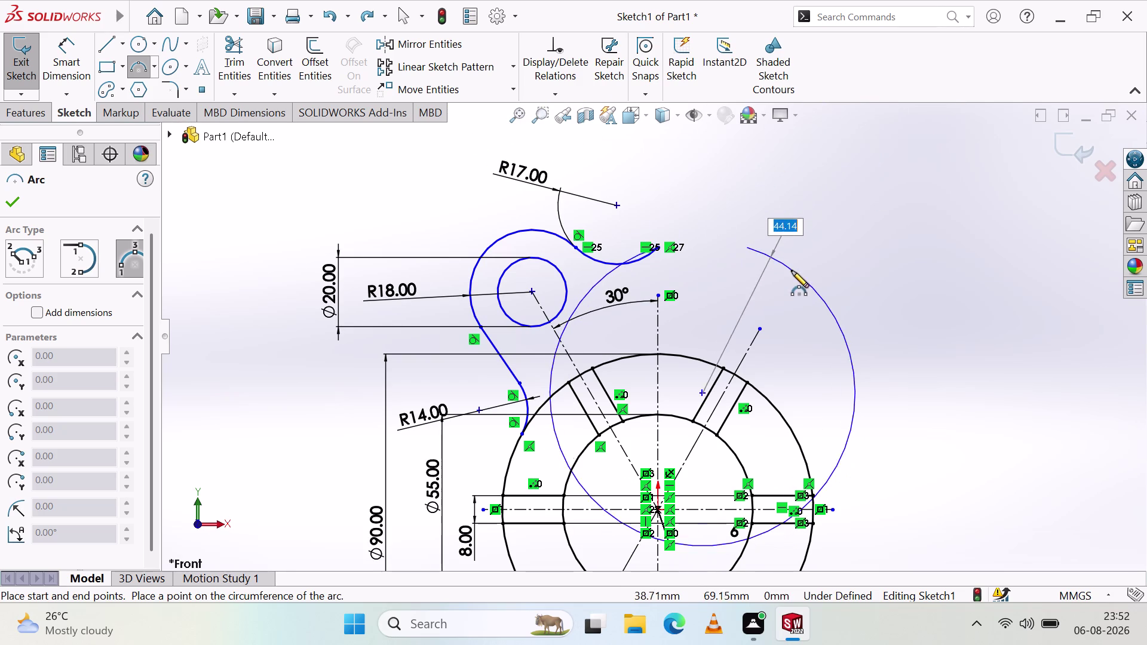
click(748, 259)
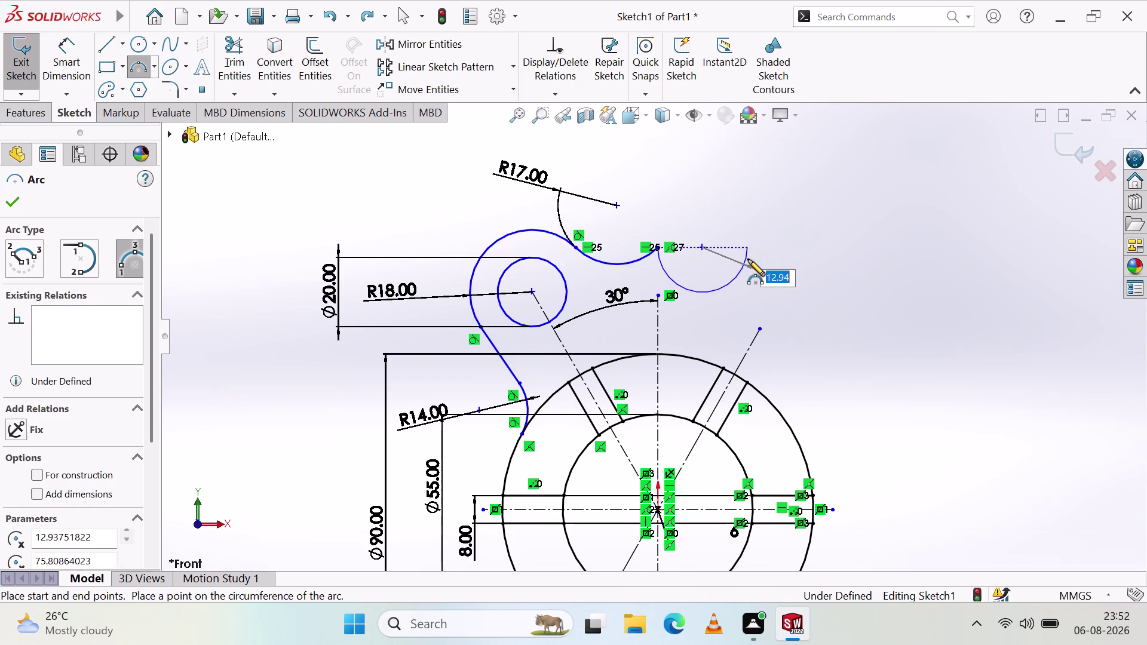
key(Escape)
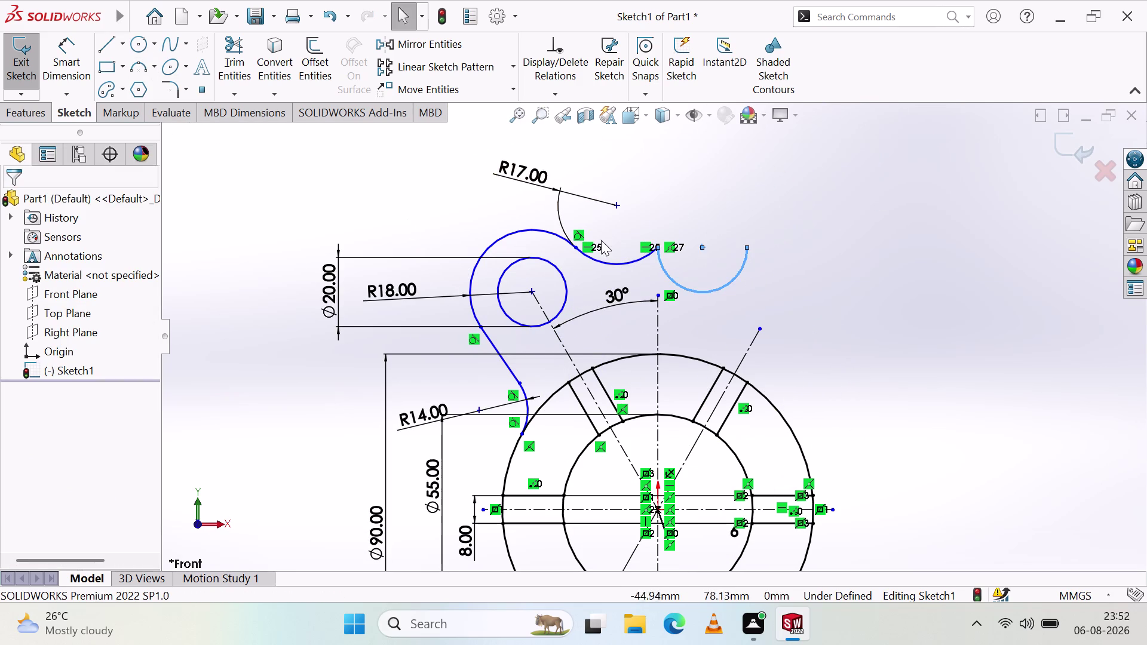
Drag the extra arc's ends to enlarge it downward toward the spoke.
drag(703, 291, 746, 245)
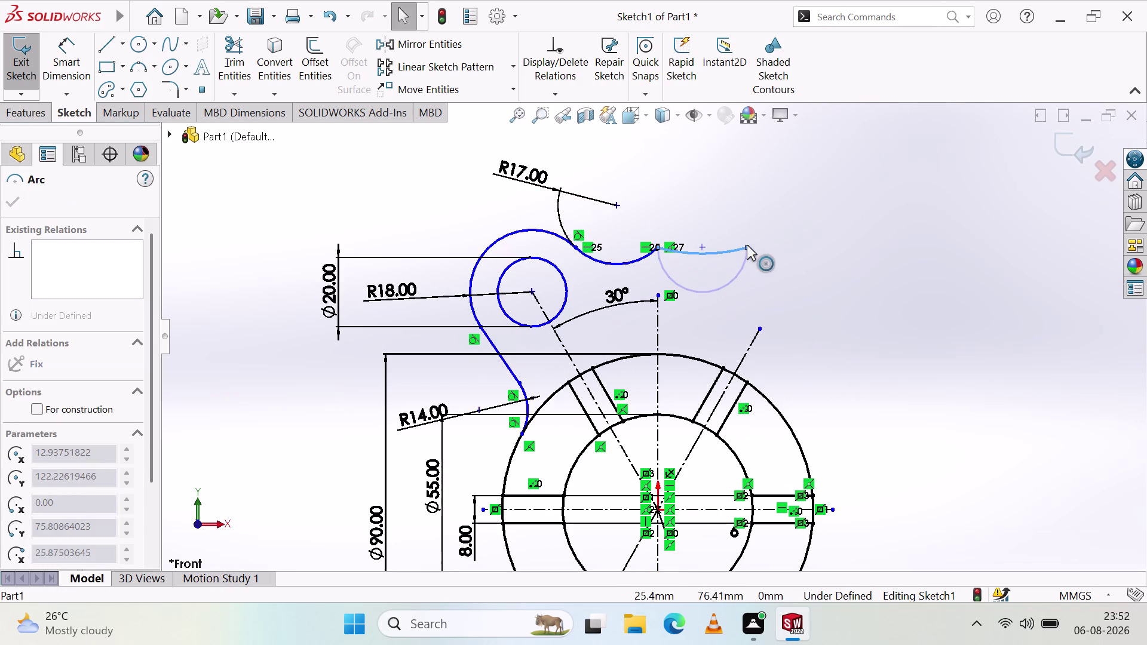
drag(745, 246, 754, 265)
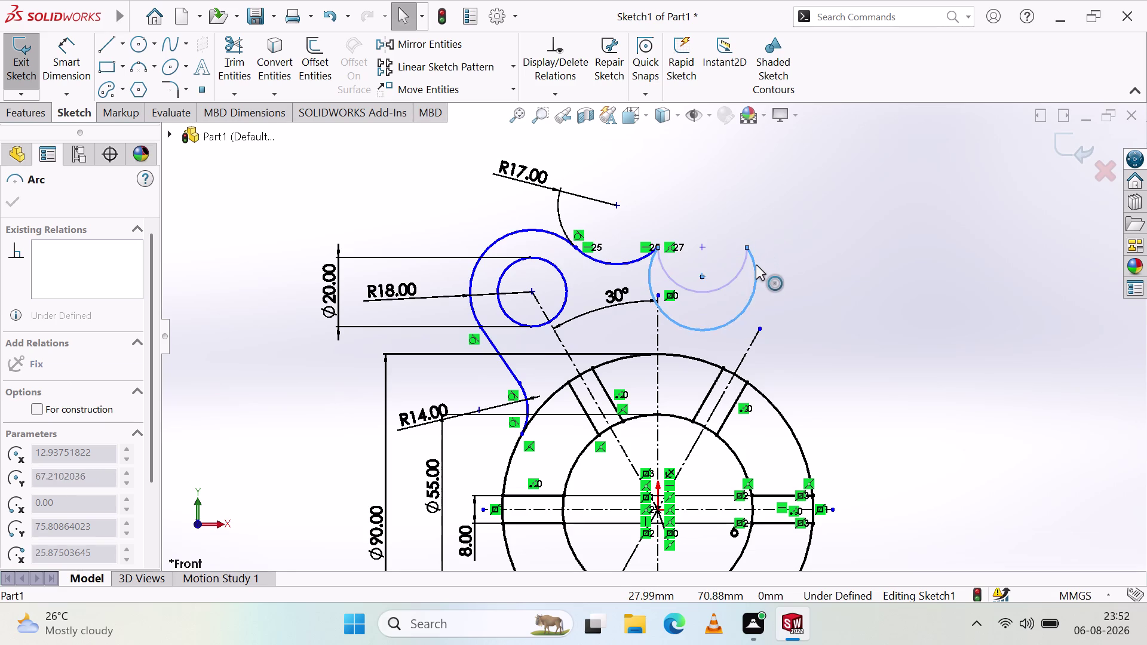
drag(755, 265, 752, 279)
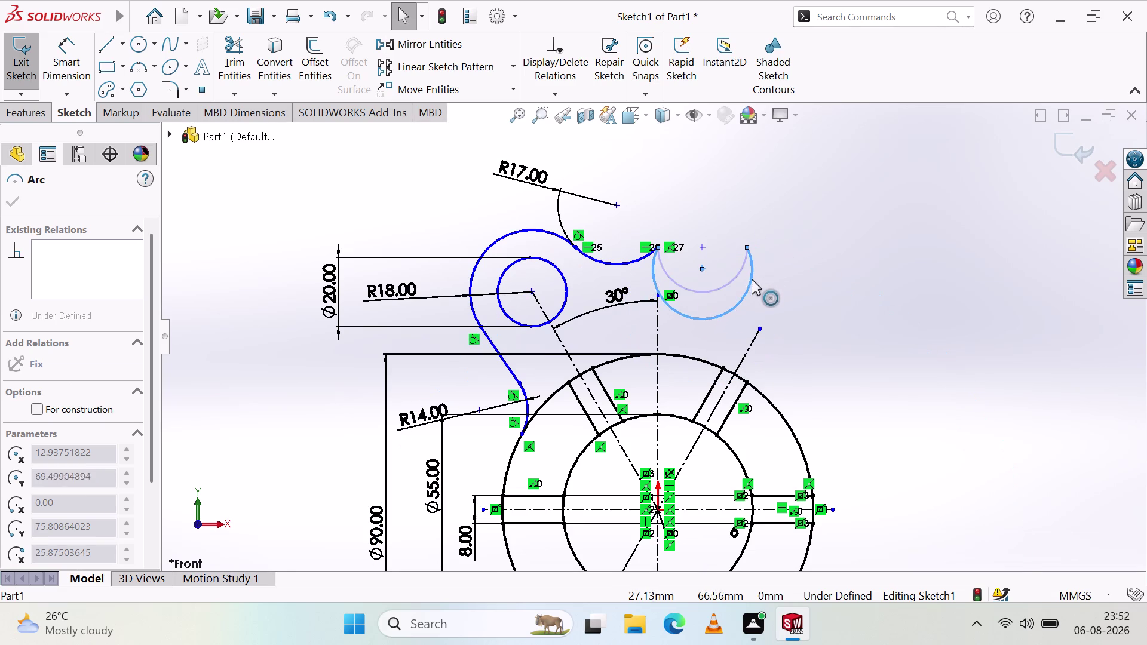
drag(752, 279, 761, 300)
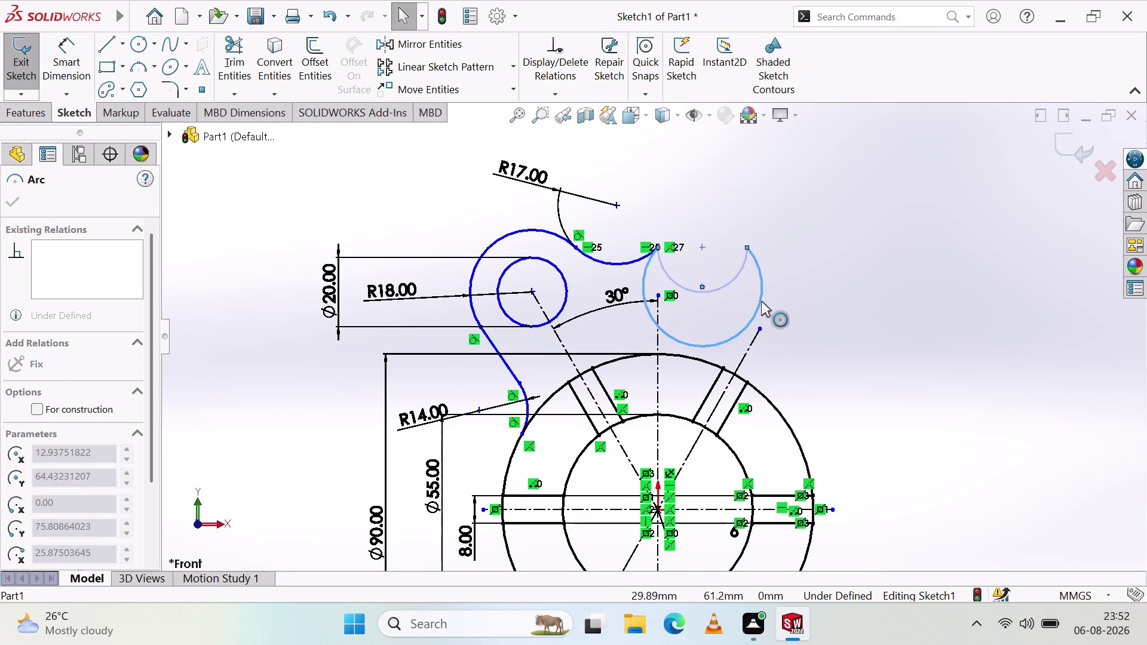
drag(762, 300, 768, 305)
key(Escape)
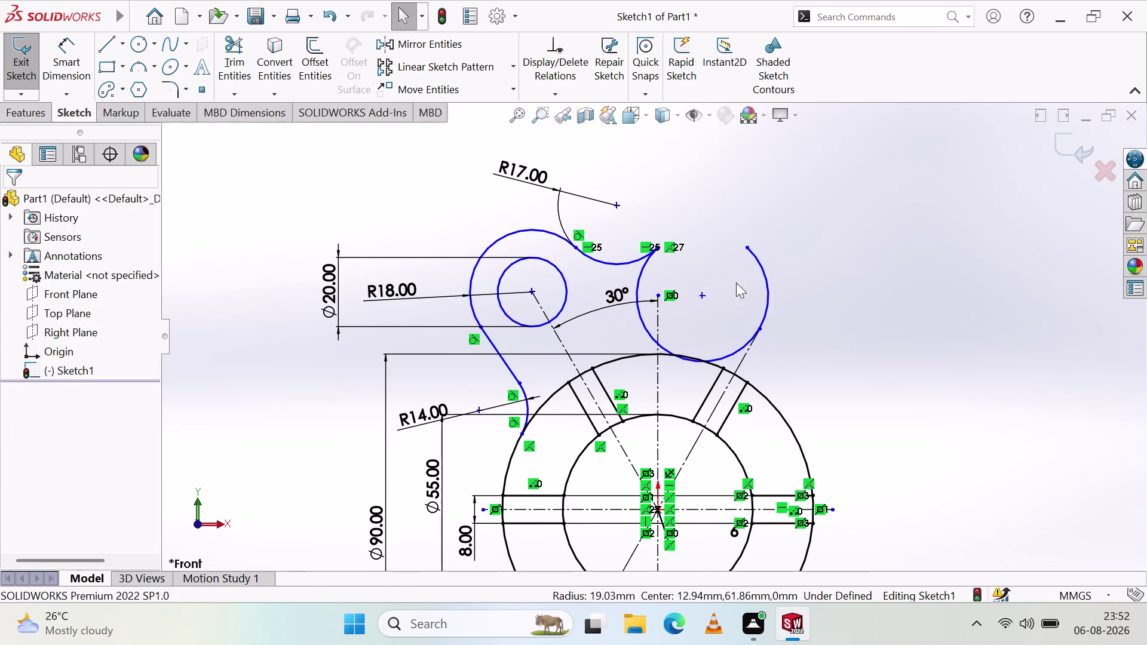
key(Escape)
Delete the extra 19 mm arc and drag the tangent arc's end point upward.
click(762, 266)
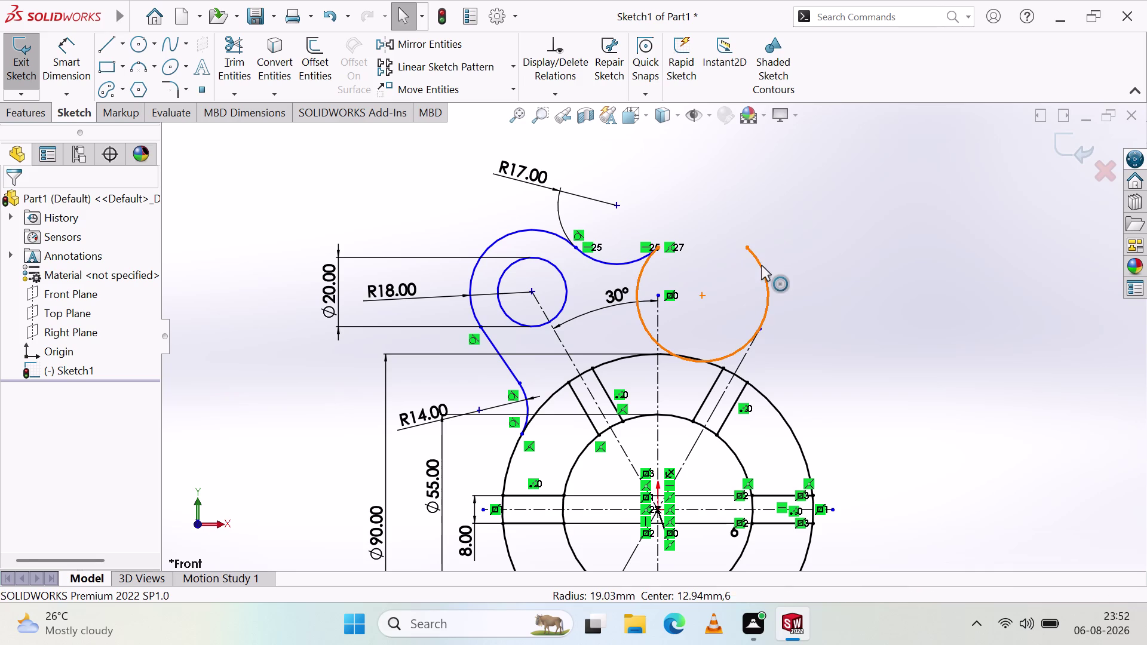
key(Delete)
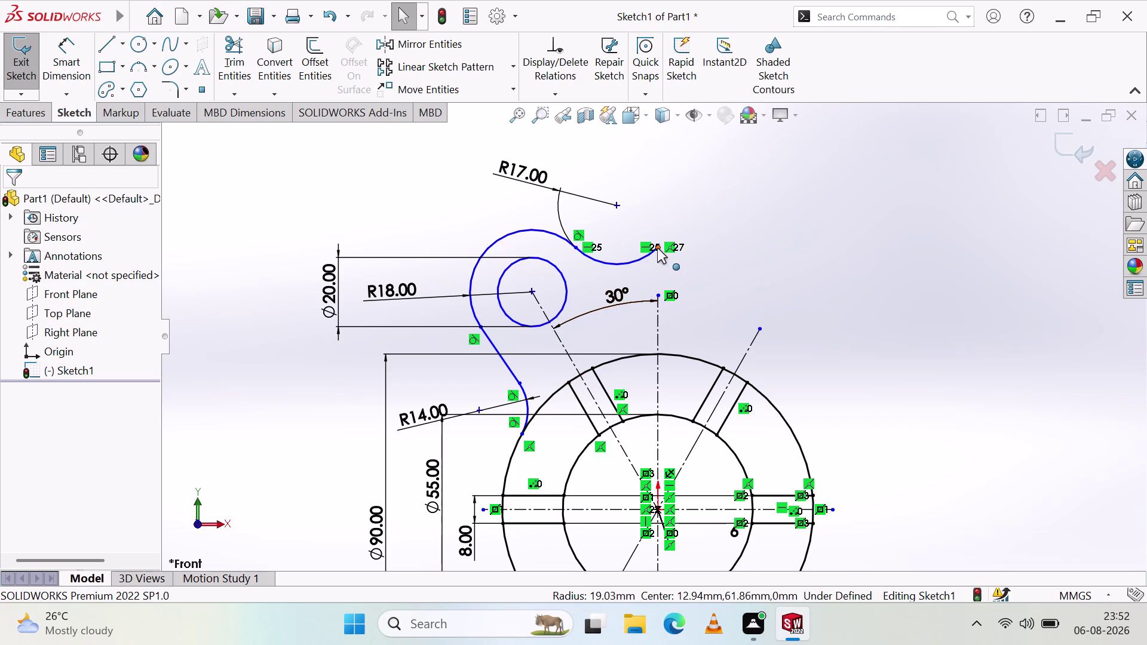
drag(657, 248, 785, 221)
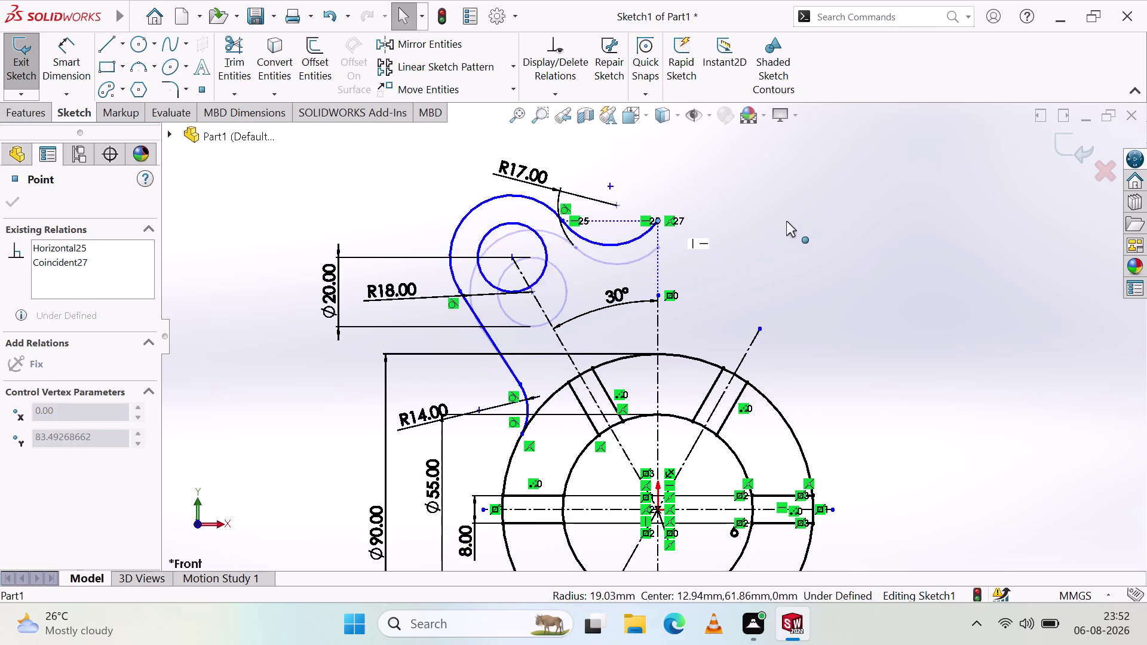
Drag the tangent arc's end point further to the right.
drag(785, 221, 827, 249)
key(Escape)
key(Escape)
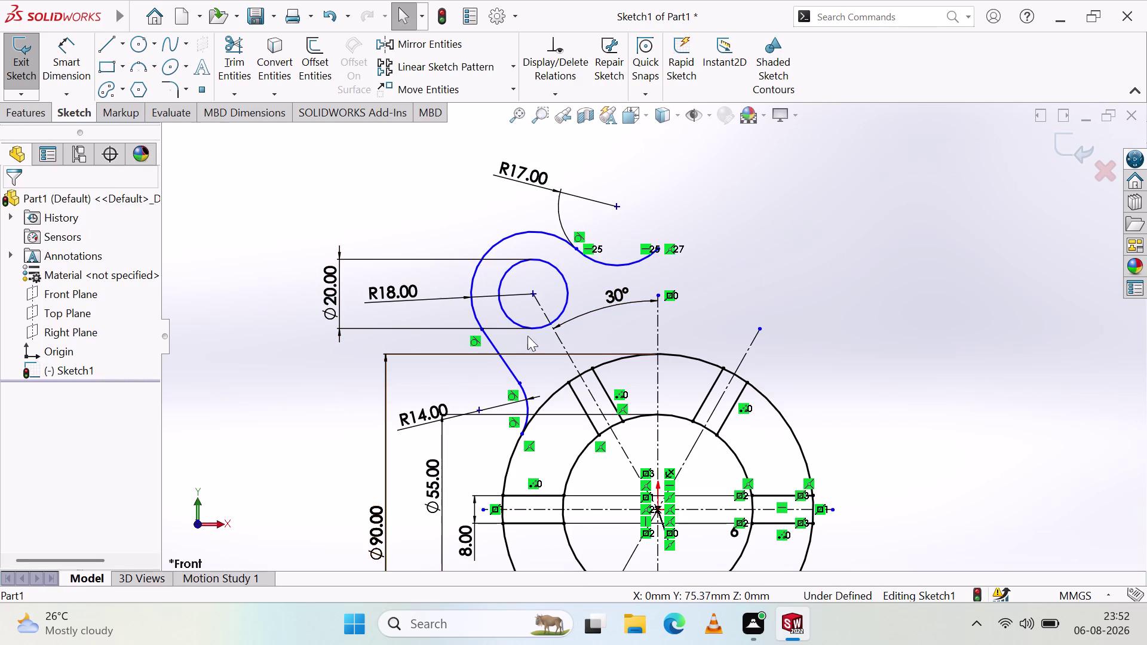
key(Escape)
Undo eight recent edits, then reshape the arc into a wide U shape.
key(ctrl+z)
key(ctrl+z)
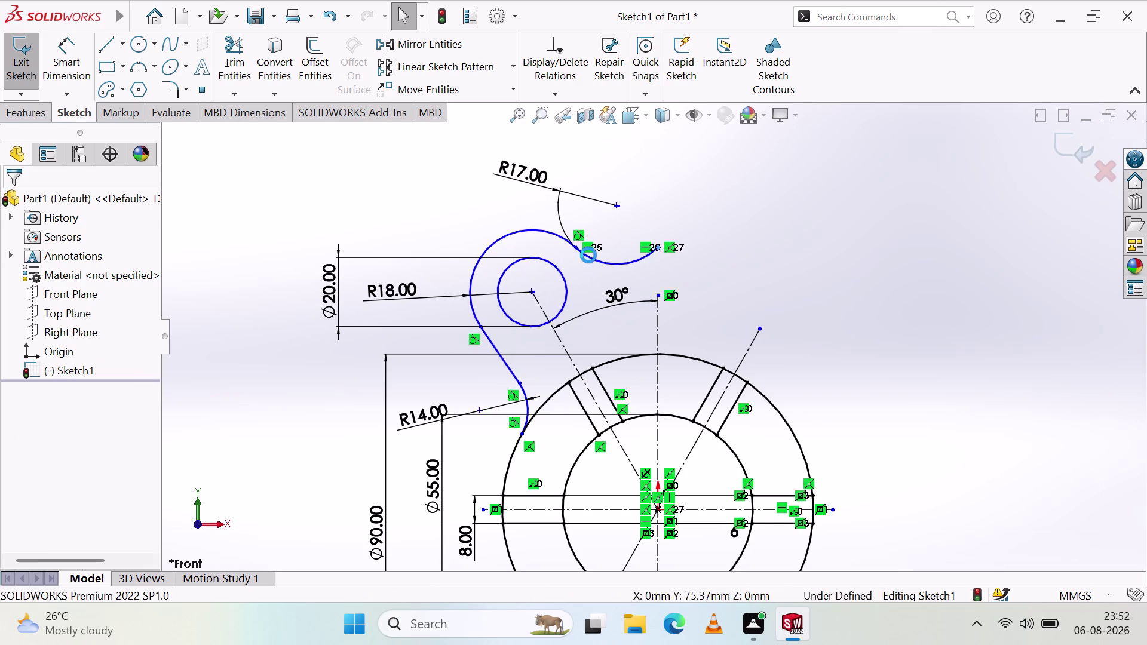
key(ctrl+z)
key(ctrl+z)
key(ctrl+z)
key(ctrl+z)
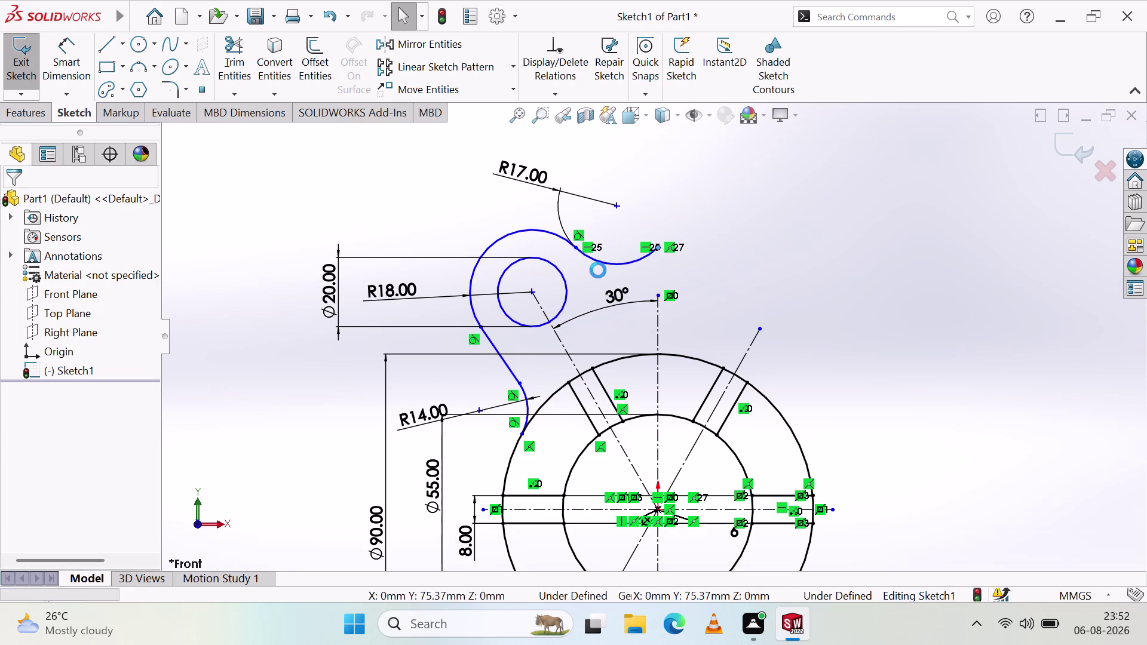
key(ctrl+z)
key(ctrl+z)
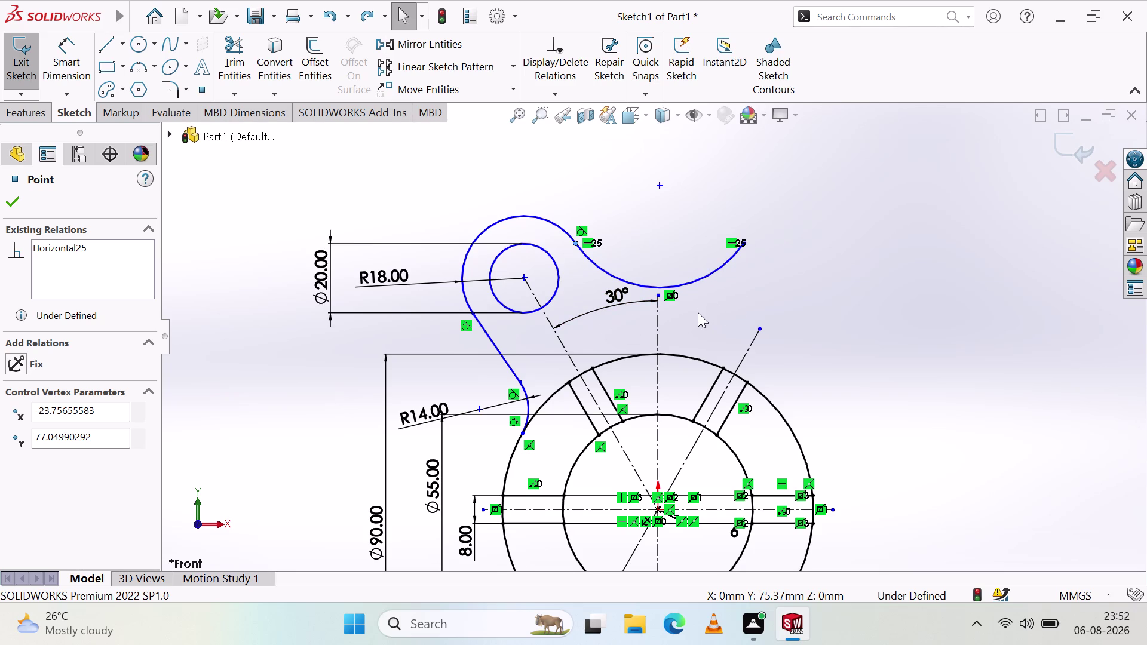
click(296, 196)
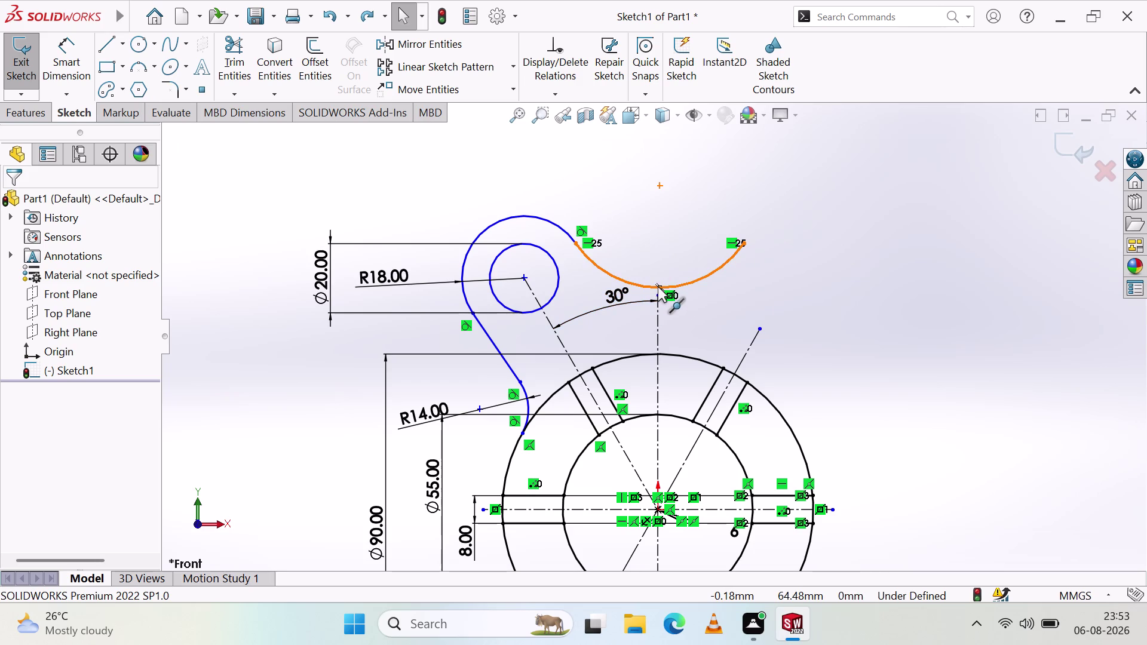
drag(659, 287, 661, 301)
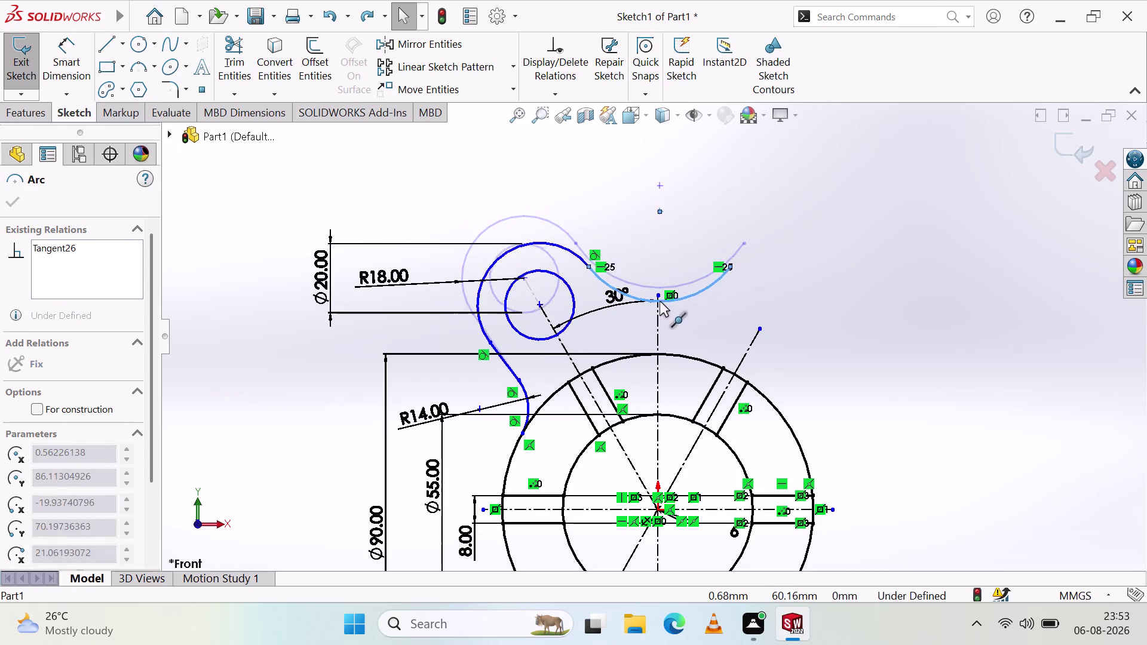
drag(660, 302, 668, 288)
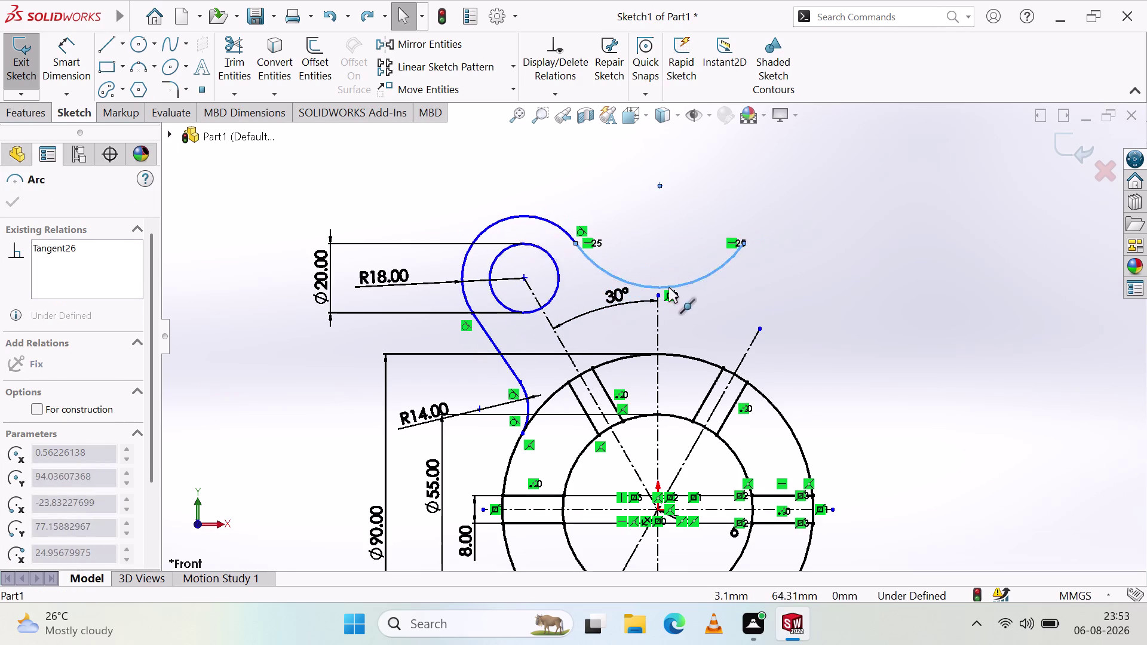
drag(669, 288, 666, 227)
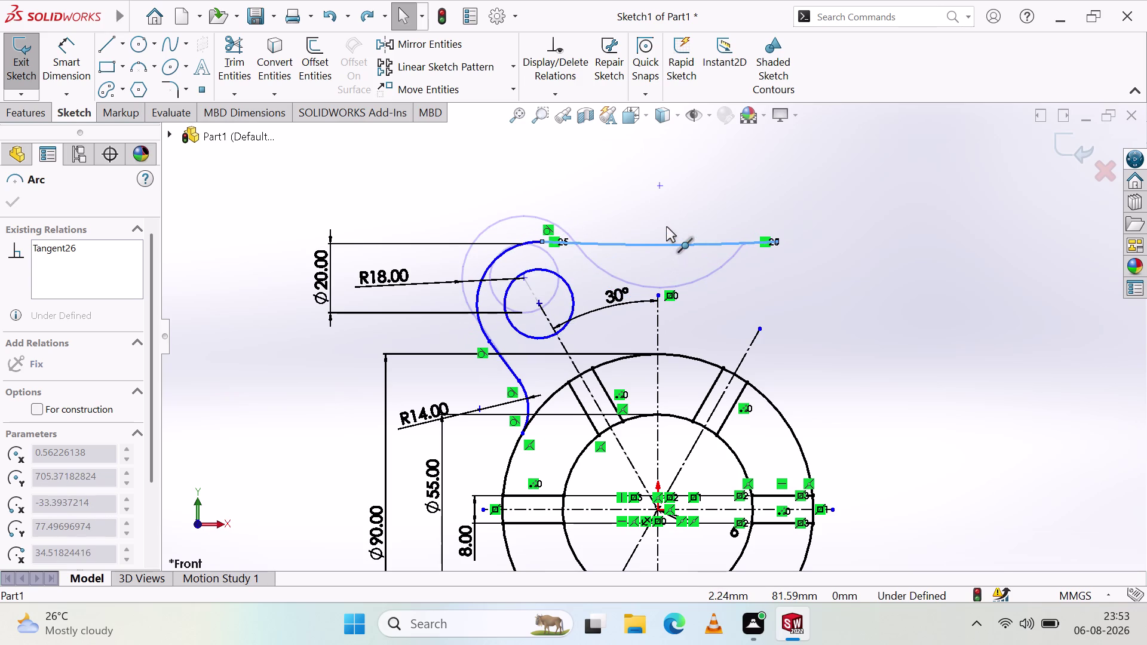
drag(666, 227, 667, 290)
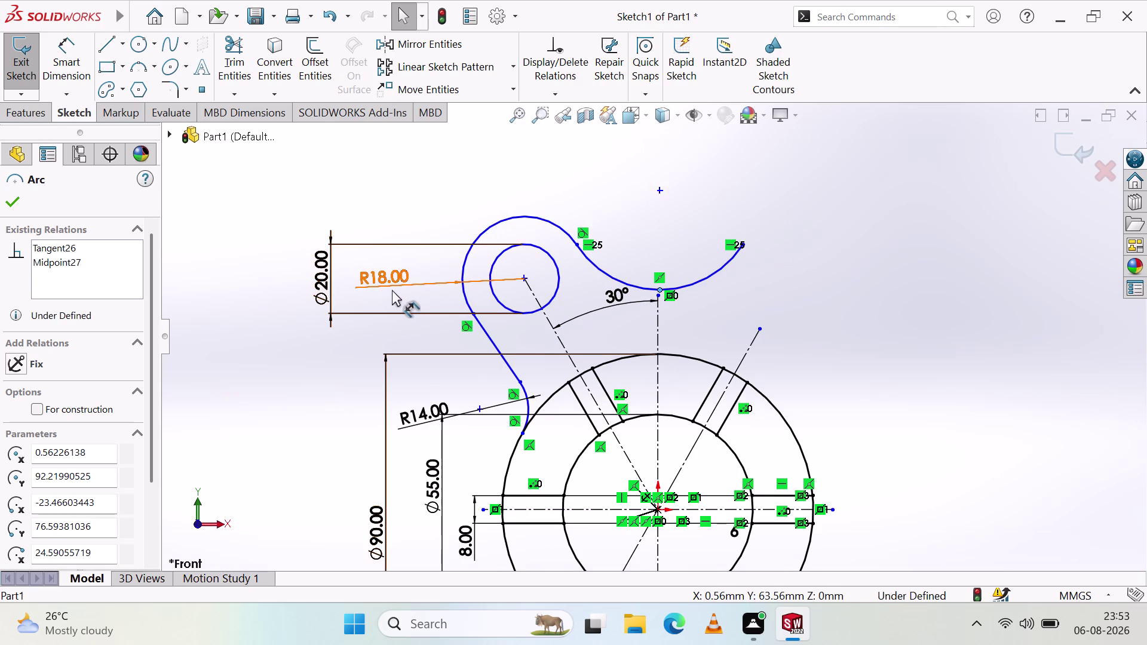
key(ctrl+z)
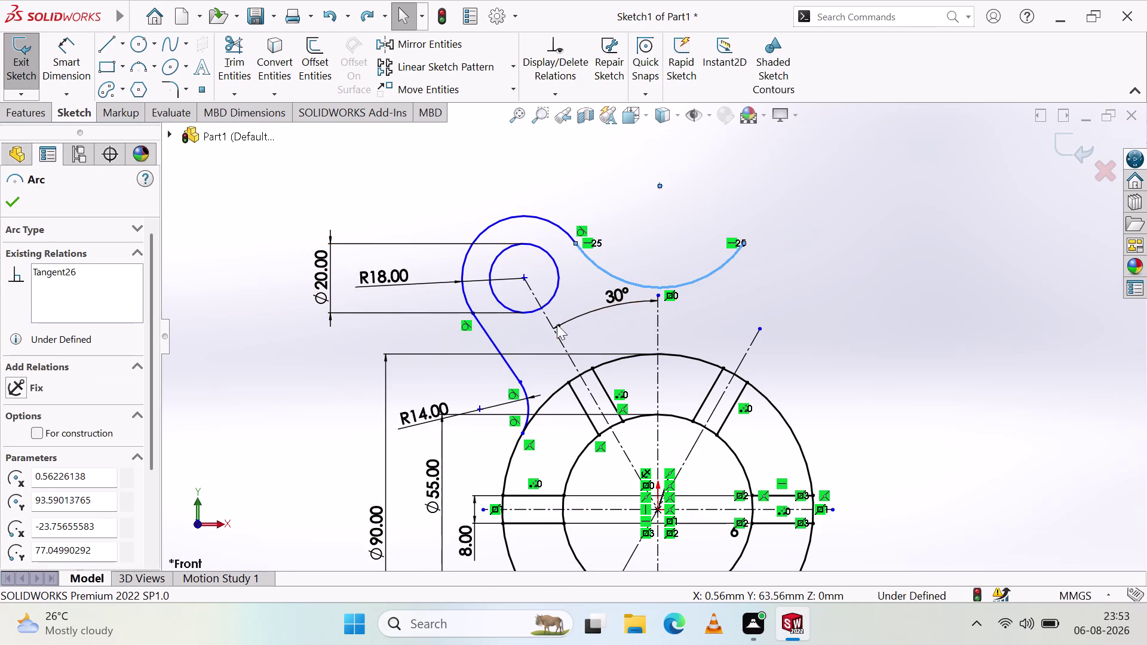
click(862, 273)
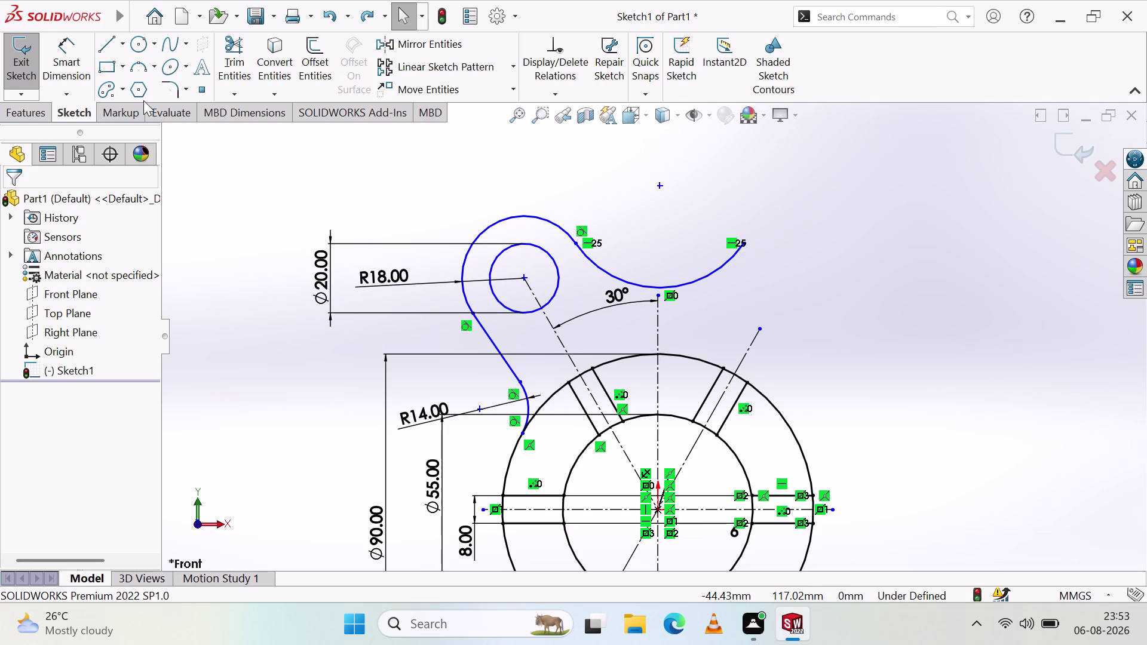
click(138, 68)
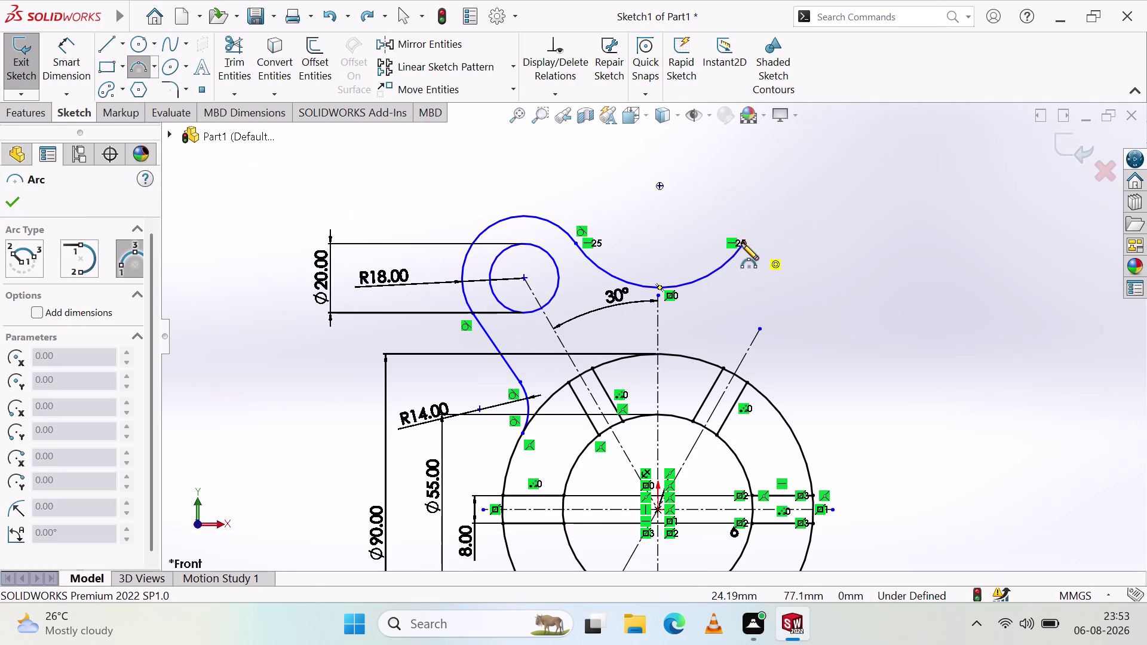
scroll(down, 3)
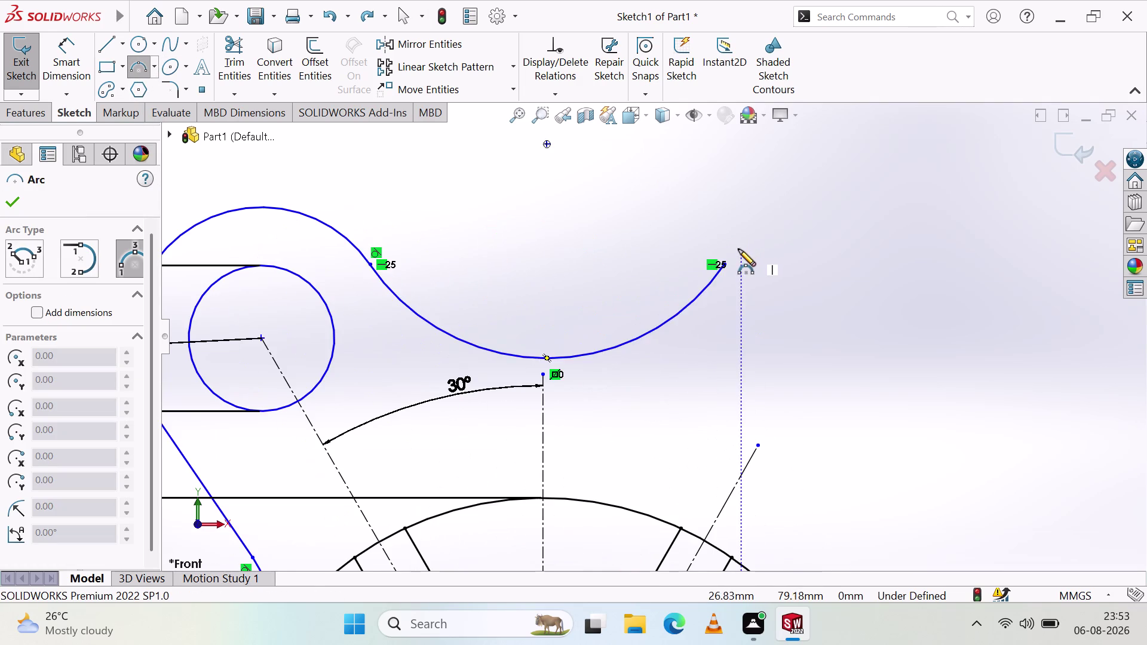
click(725, 265)
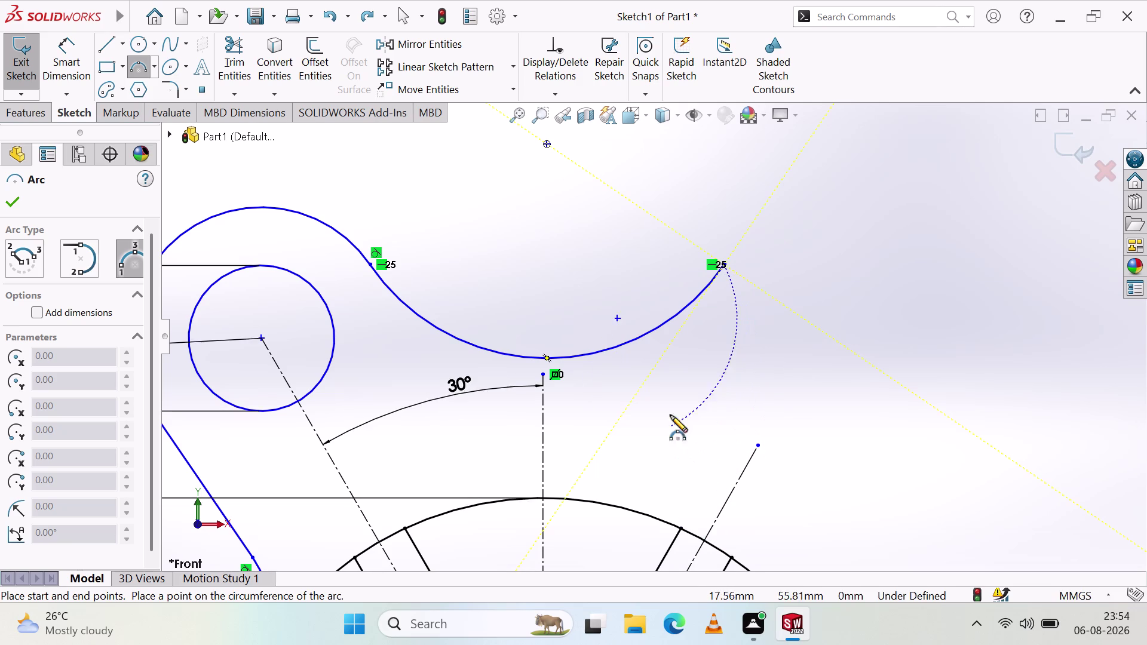
key(Escape)
key(Escape)
key(Escape)
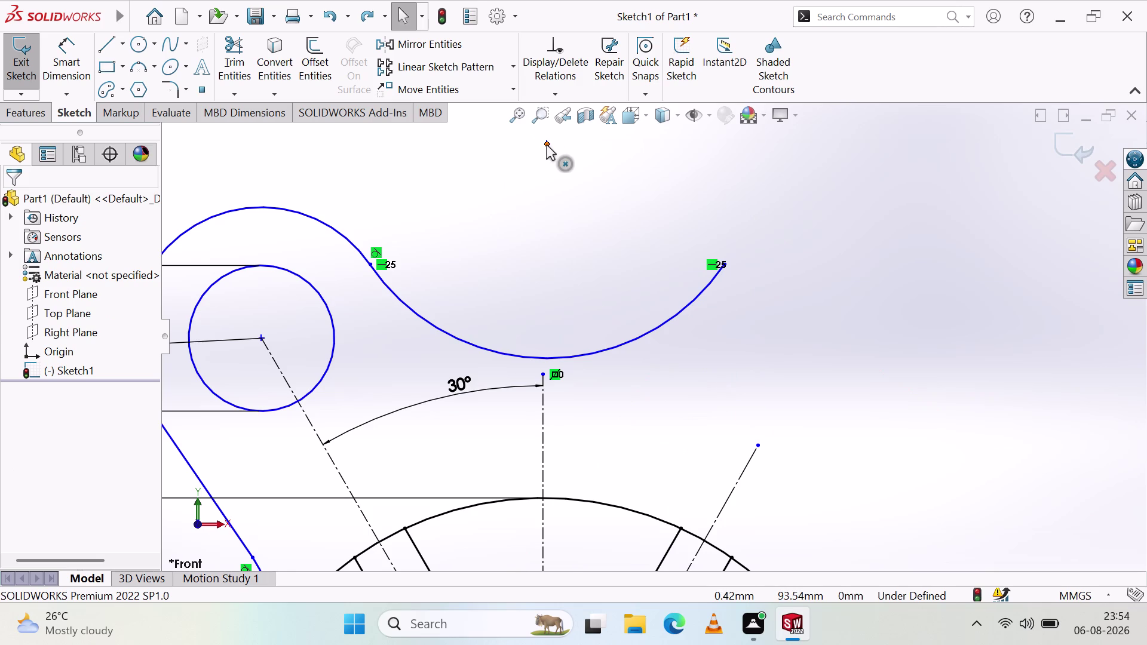
click(545, 144)
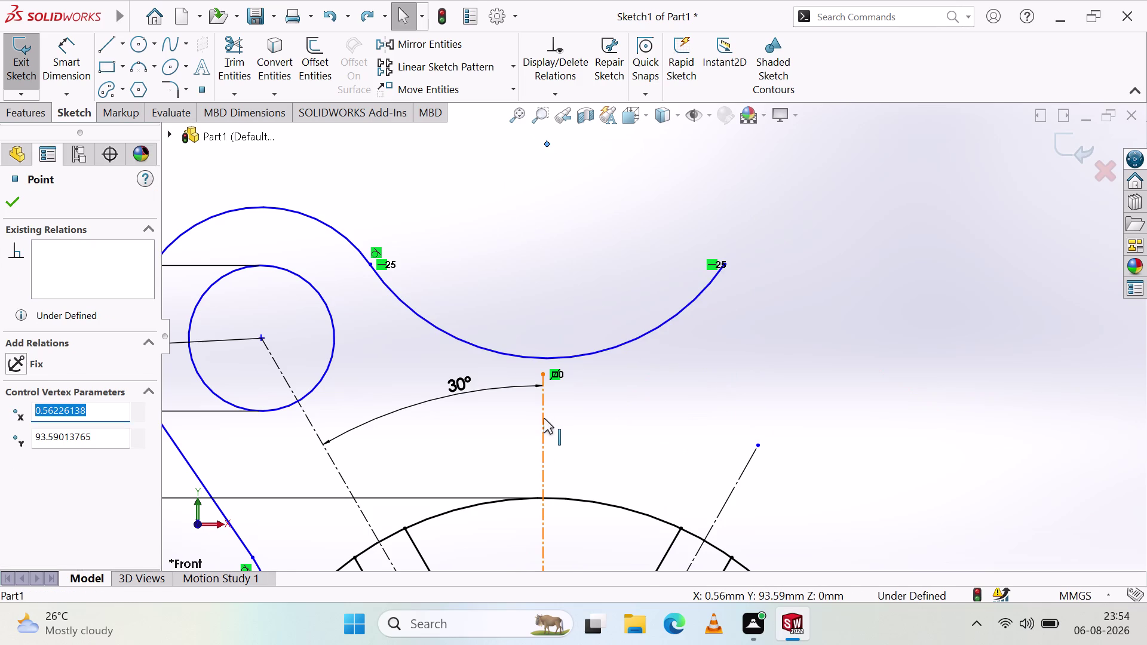
Make the U-arc's centre point coincident with the vertical centerline.
click(541, 418)
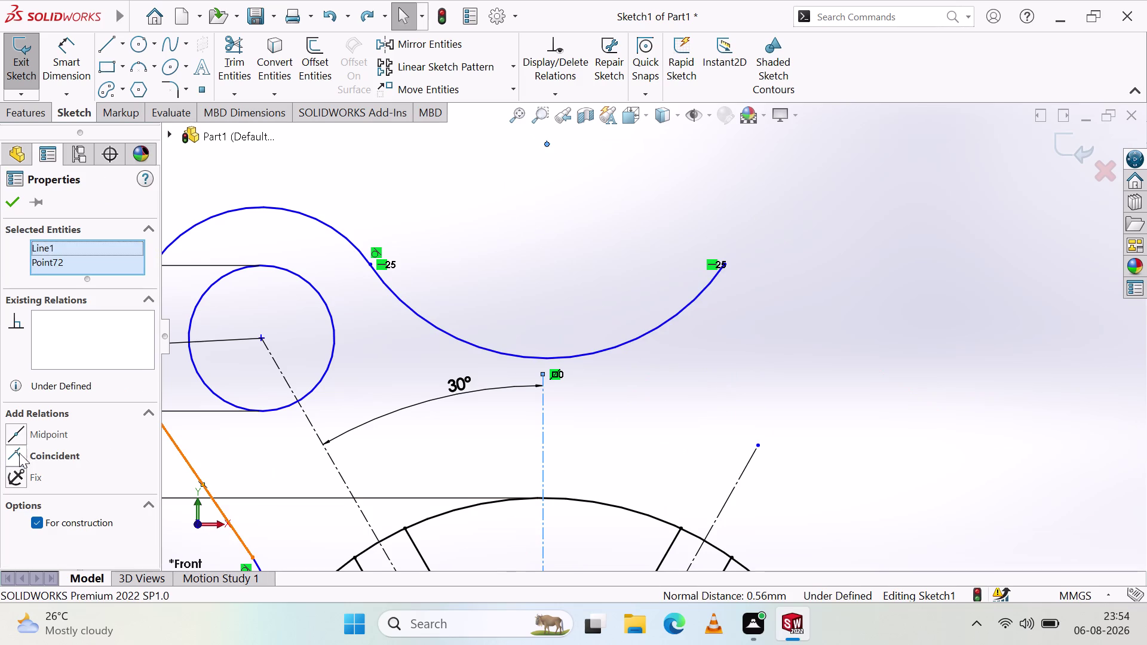
click(13, 459)
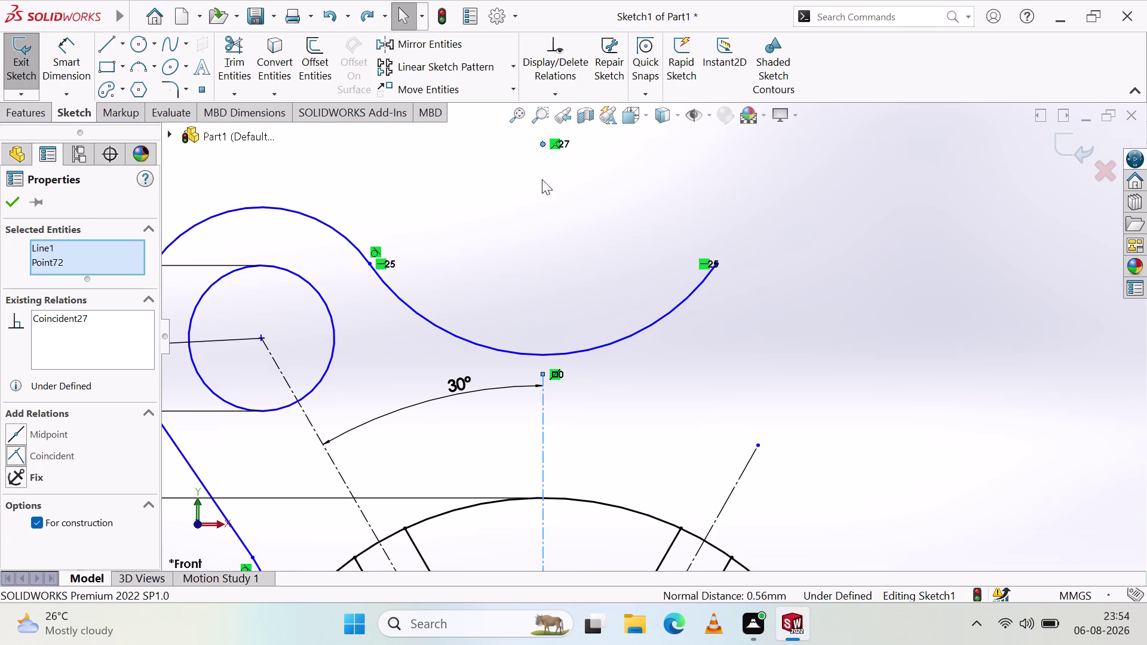
click(14, 200)
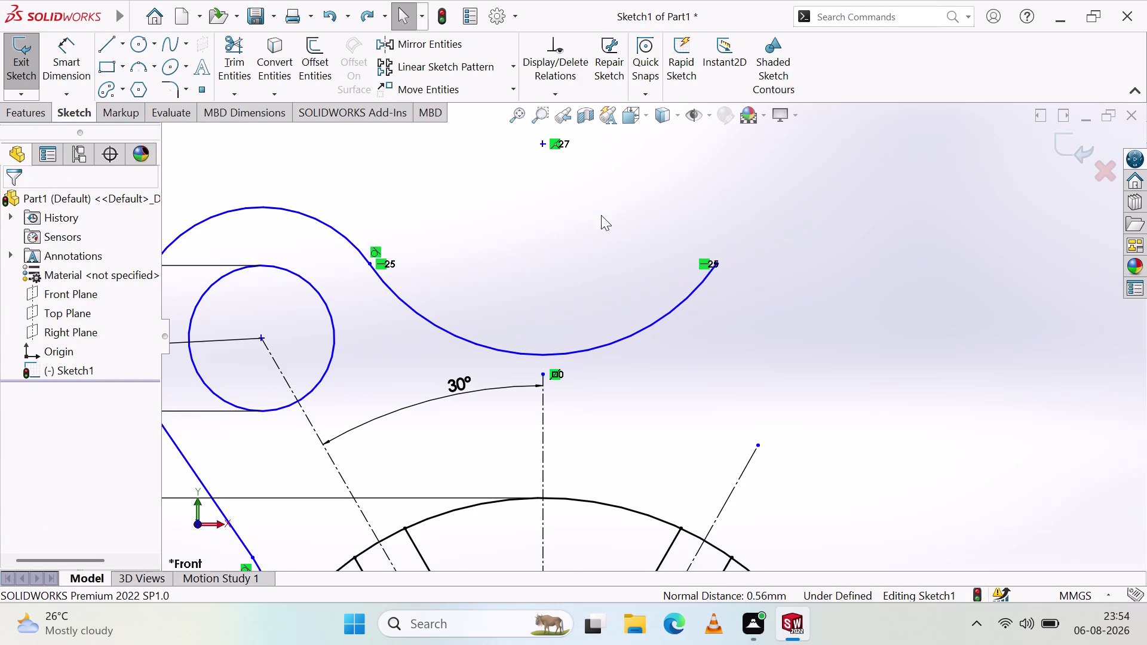
Zoom out and switch back to the arc sketching tool.
scroll(up, 3)
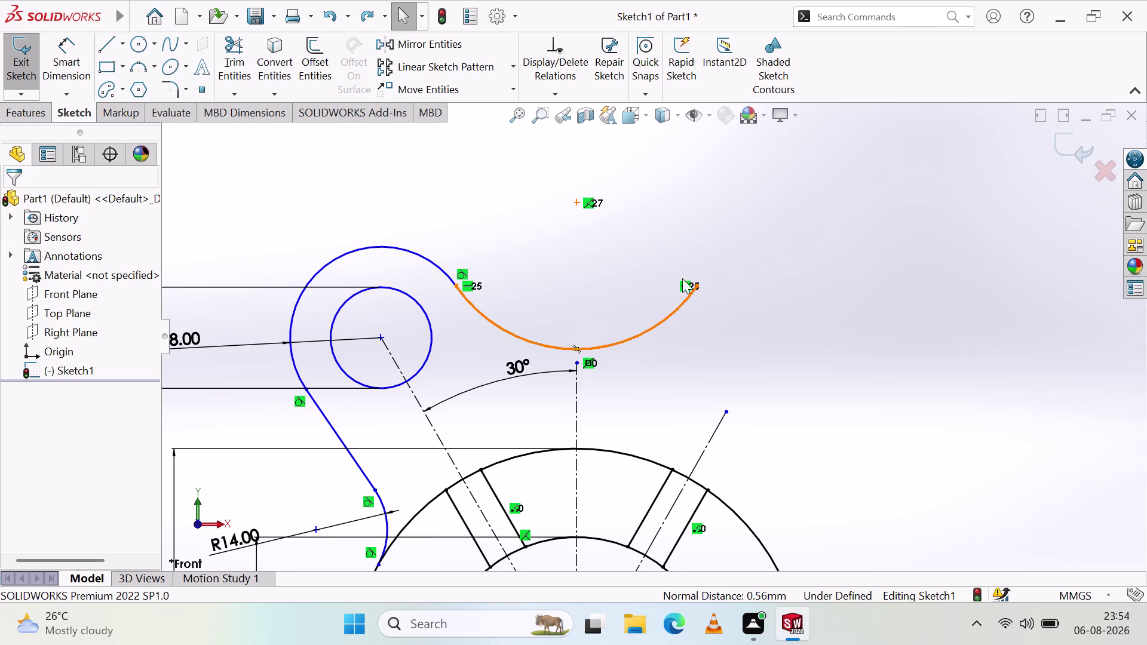
scroll(up, 3)
scroll(down, 3)
scroll(up, 3)
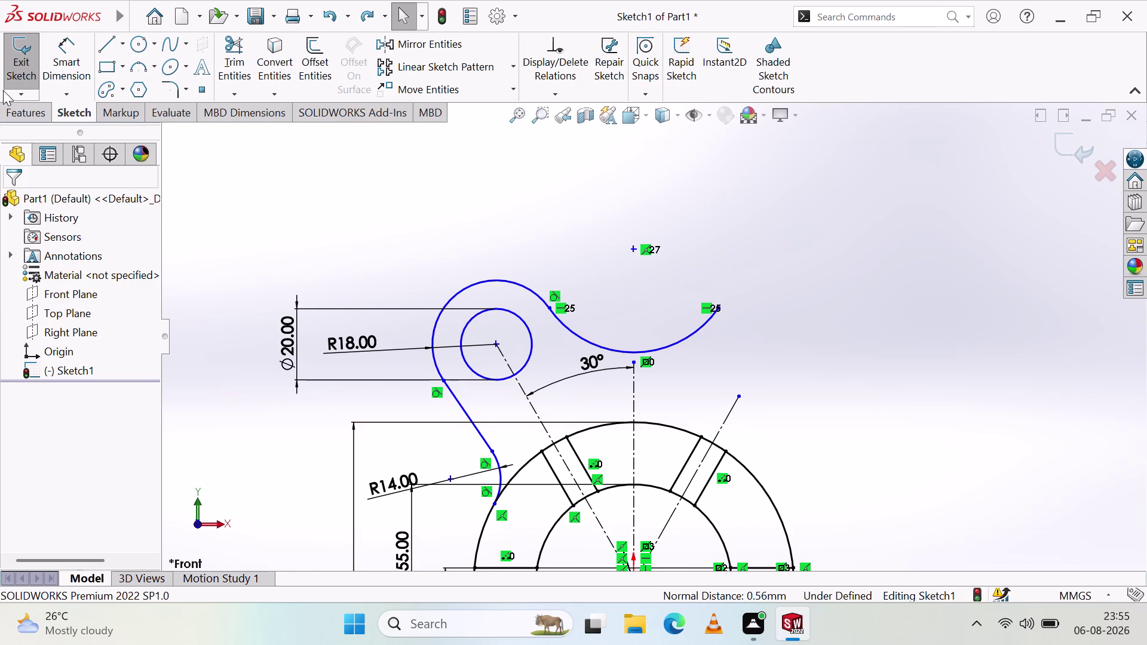
click(139, 69)
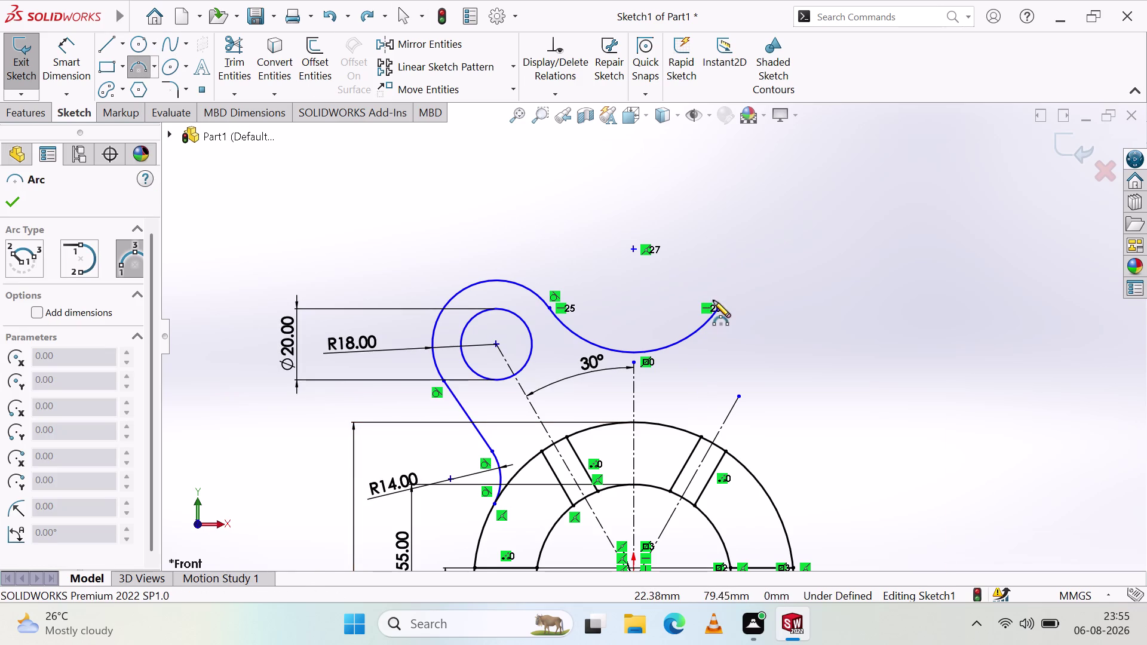
Sketch a tangent arc arching over from the U-arc's right end.
scroll(down, 3)
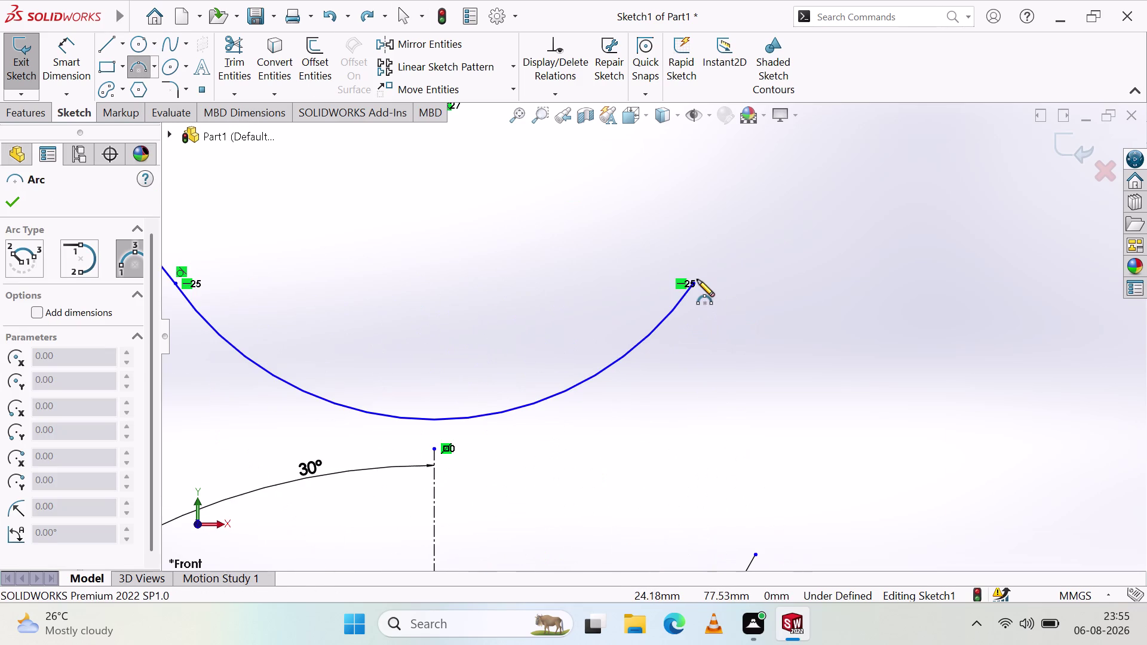
click(692, 284)
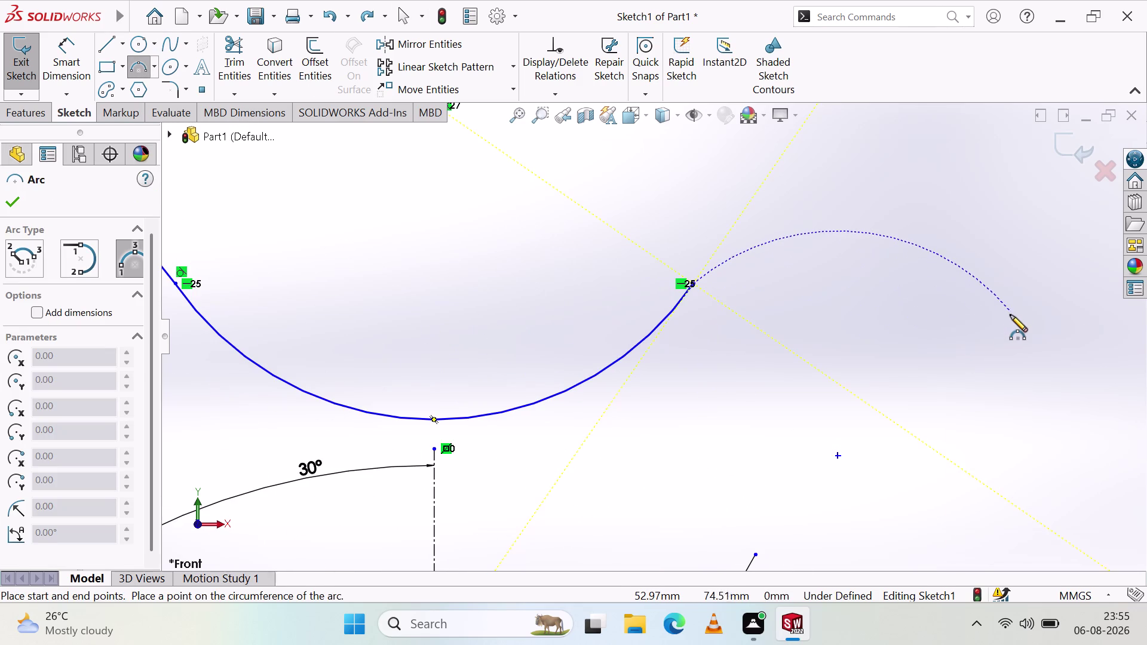
scroll(down, 3)
scroll(up, 3)
scroll(up, 3)
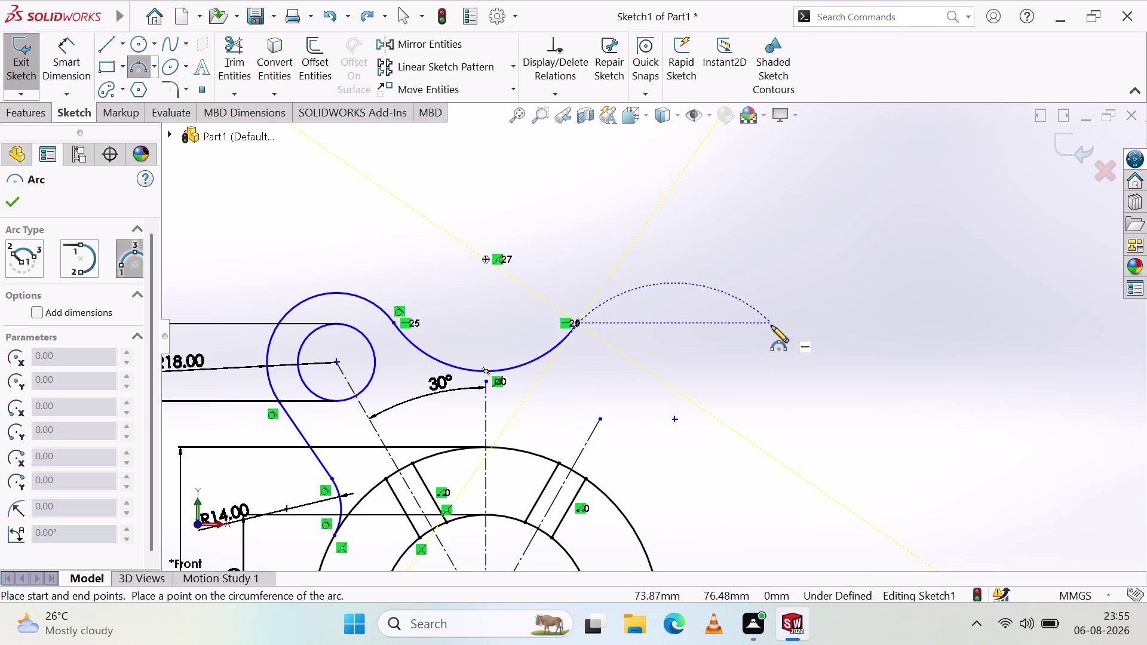
click(773, 324)
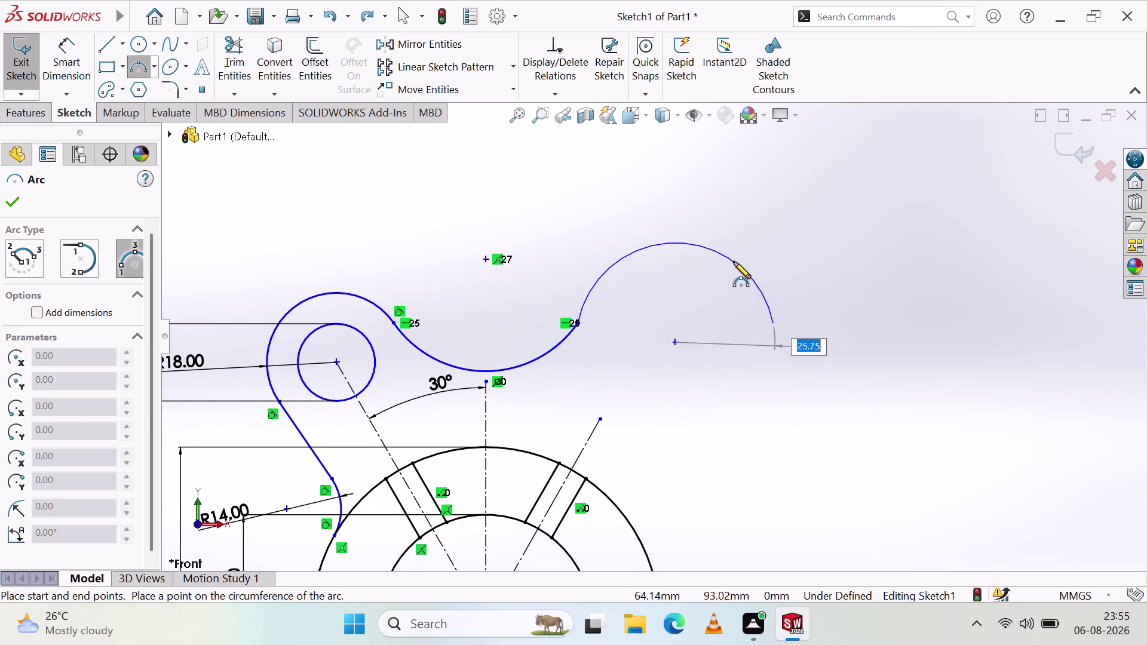
click(734, 278)
key(Escape)
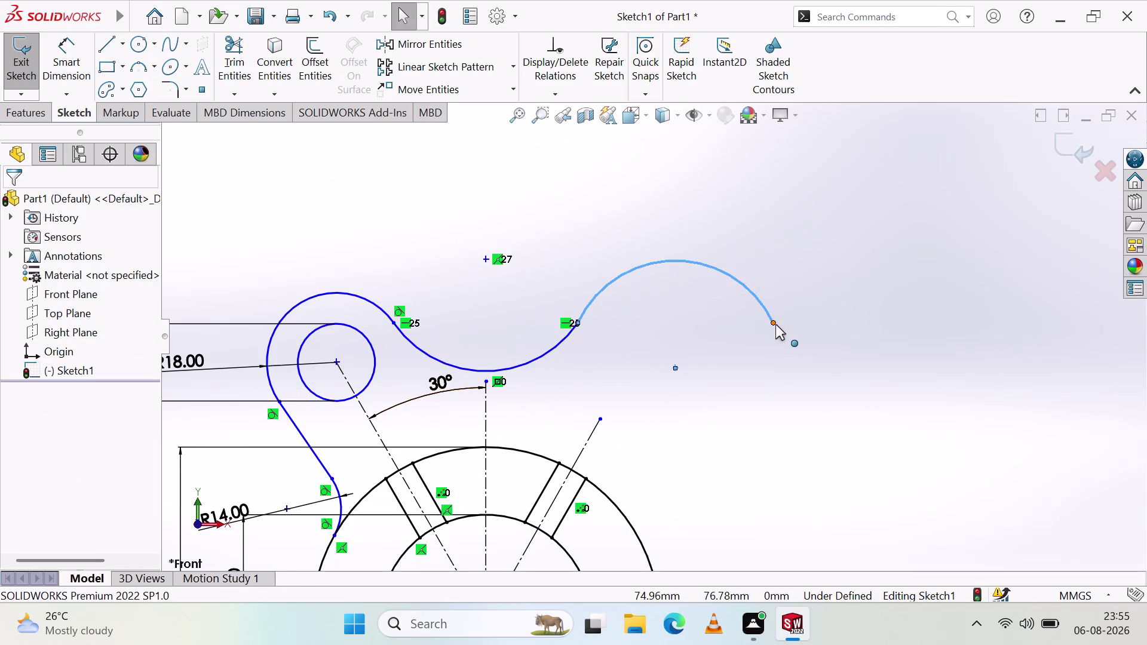
Select the new arc's free end and the hook profile point, then open their shortcut menu.
click(772, 321)
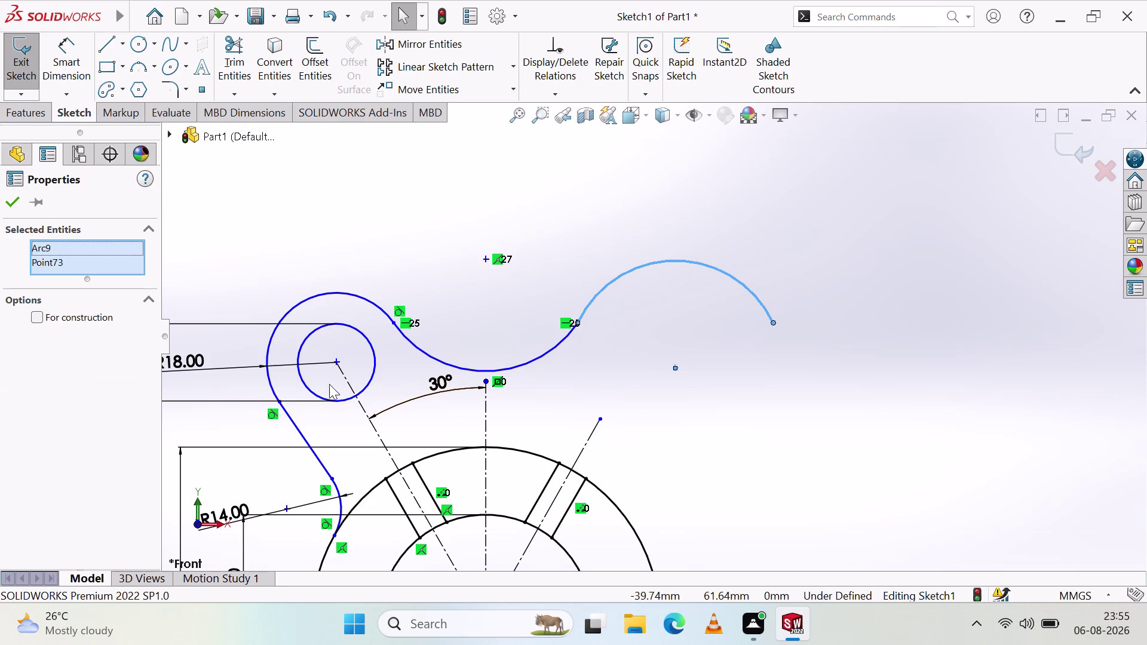
click(279, 402)
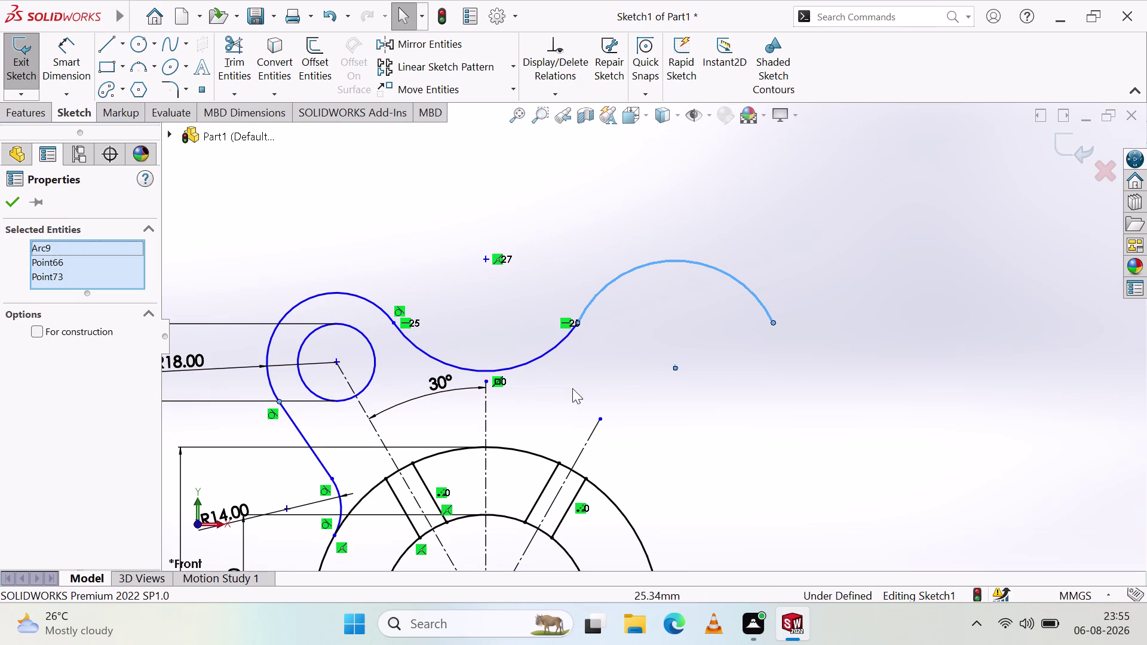
right_click(567, 238)
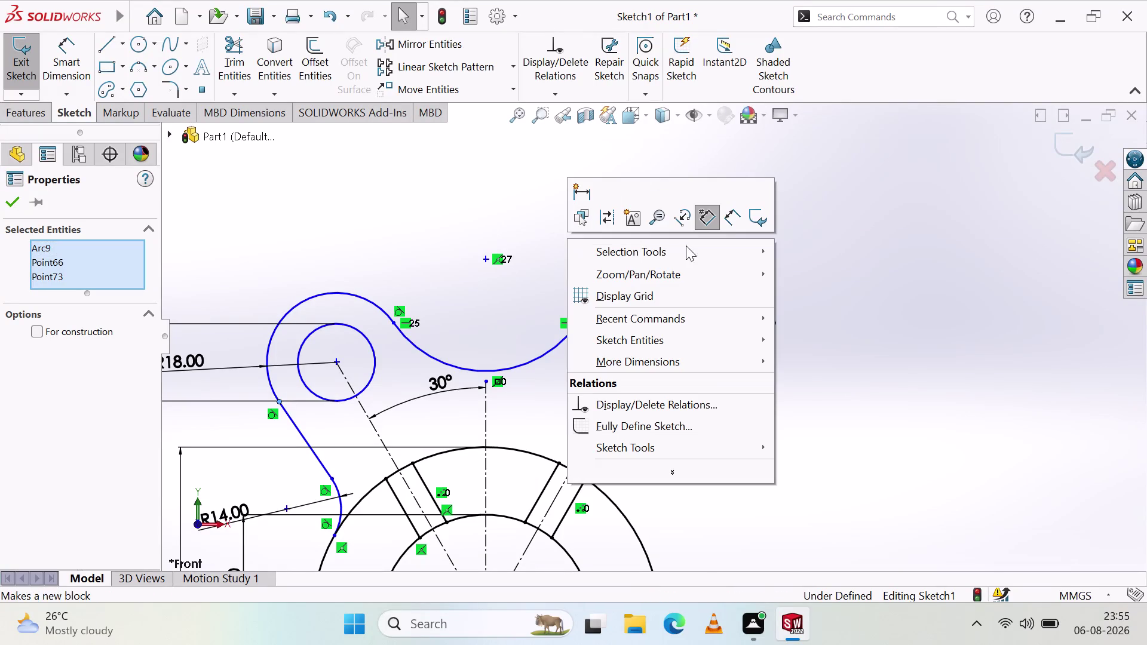
key(Escape)
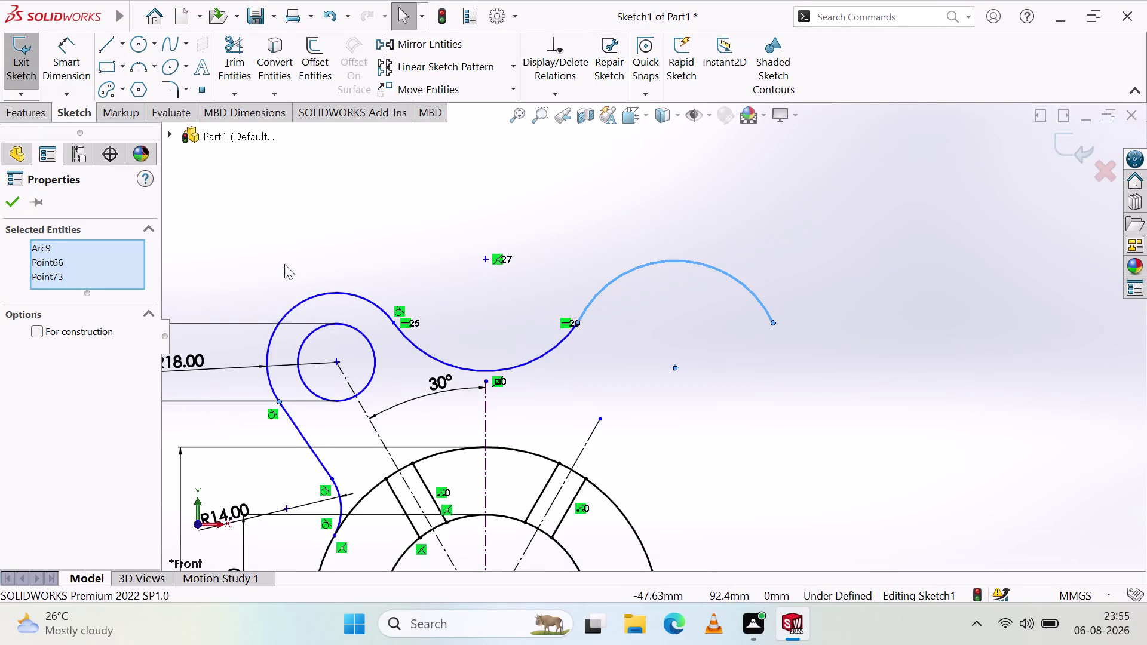
key(Escape)
key(Escape)
key(Escape)
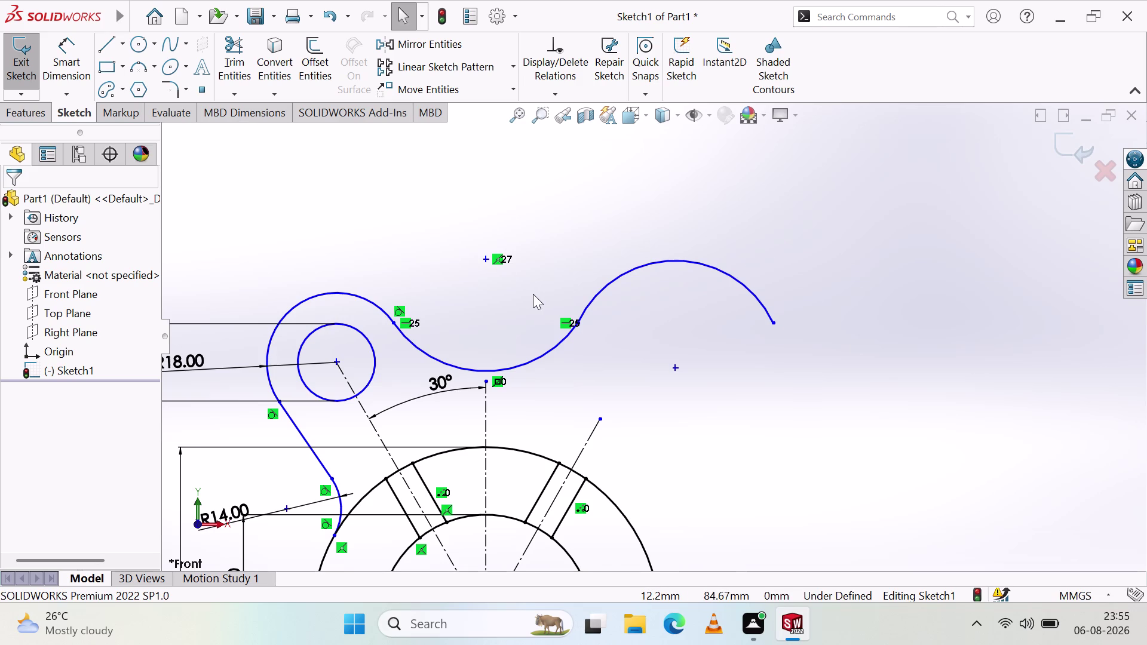
scroll(up, 3)
scroll(down, 3)
scroll(down, 3)
scroll(up, 3)
scroll(up, 3)
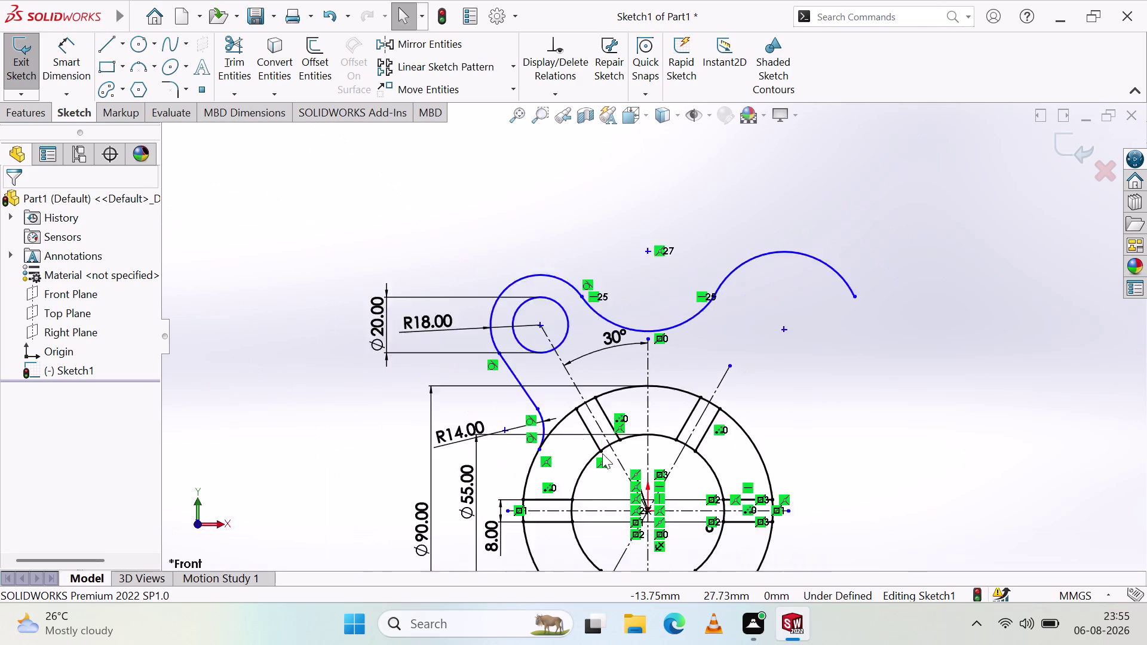
scroll(up, 3)
scroll(down, 3)
scroll(up, 3)
scroll(down, 3)
scroll(up, 3)
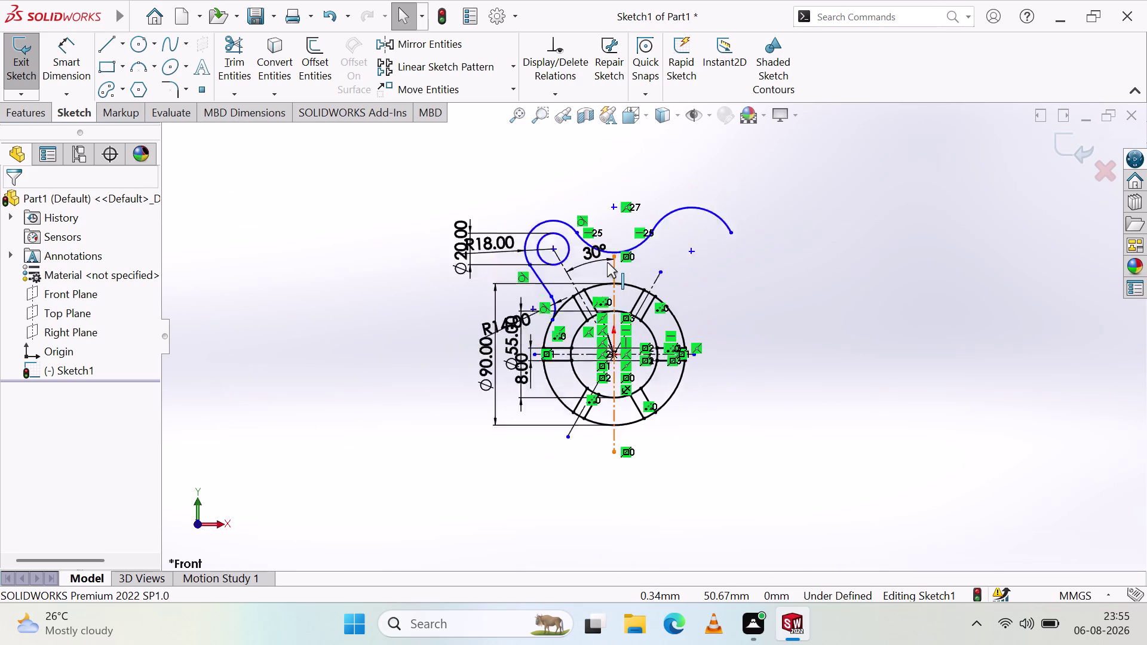
scroll(down, 3)
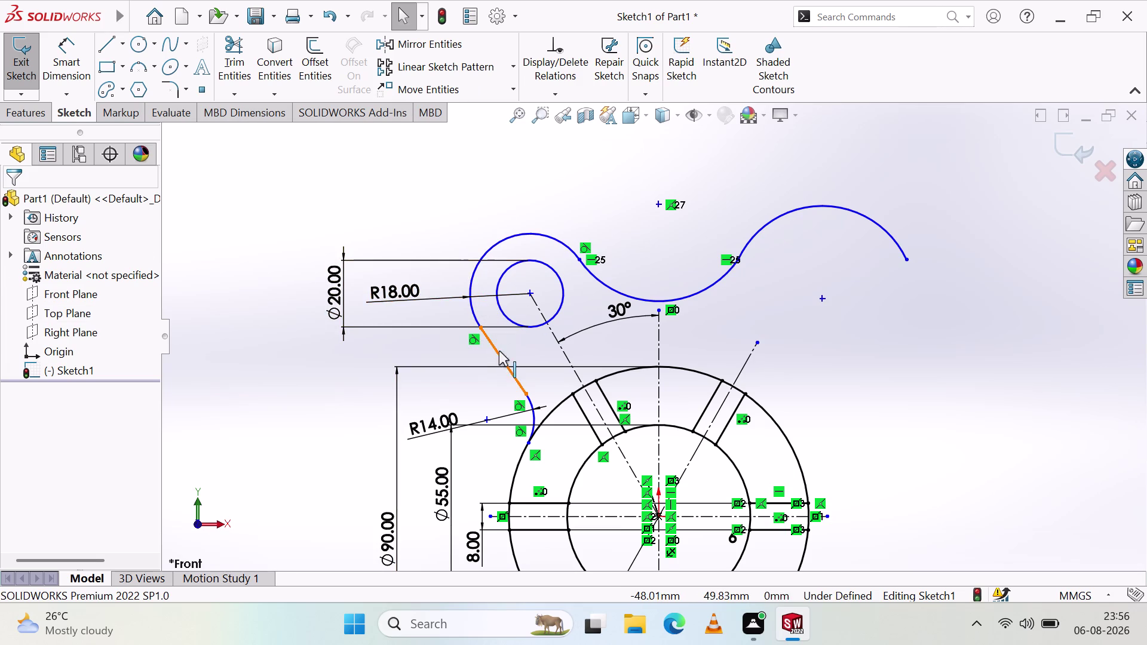
Drag the hook's tangent point to test it, then undo the move.
scroll(down, 3)
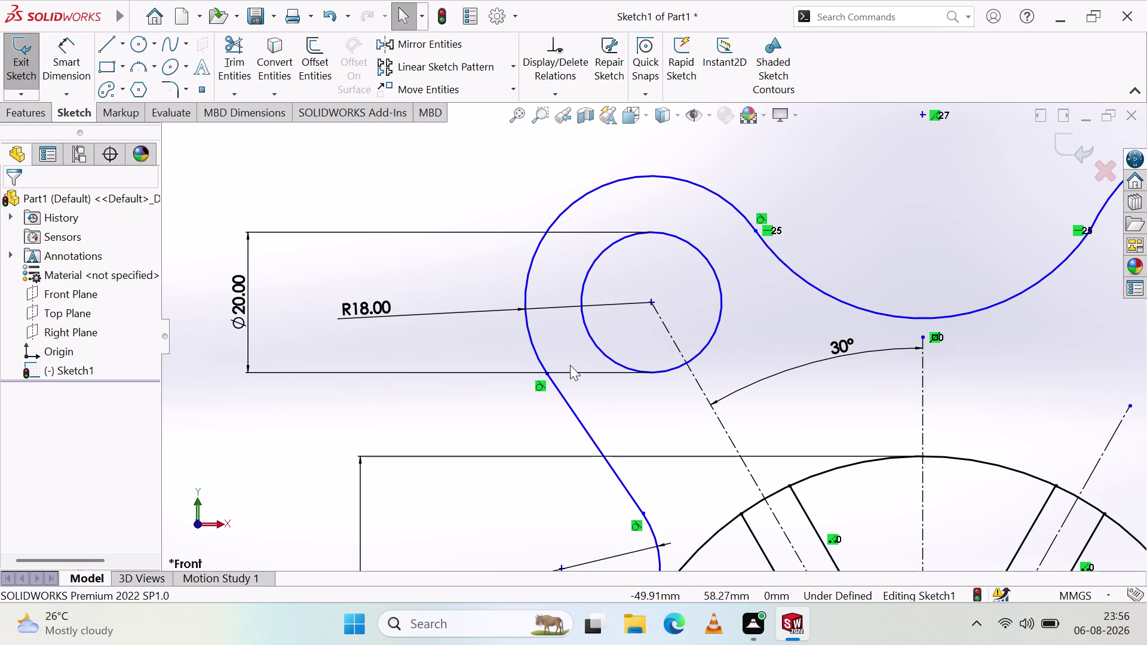
drag(544, 372, 543, 372)
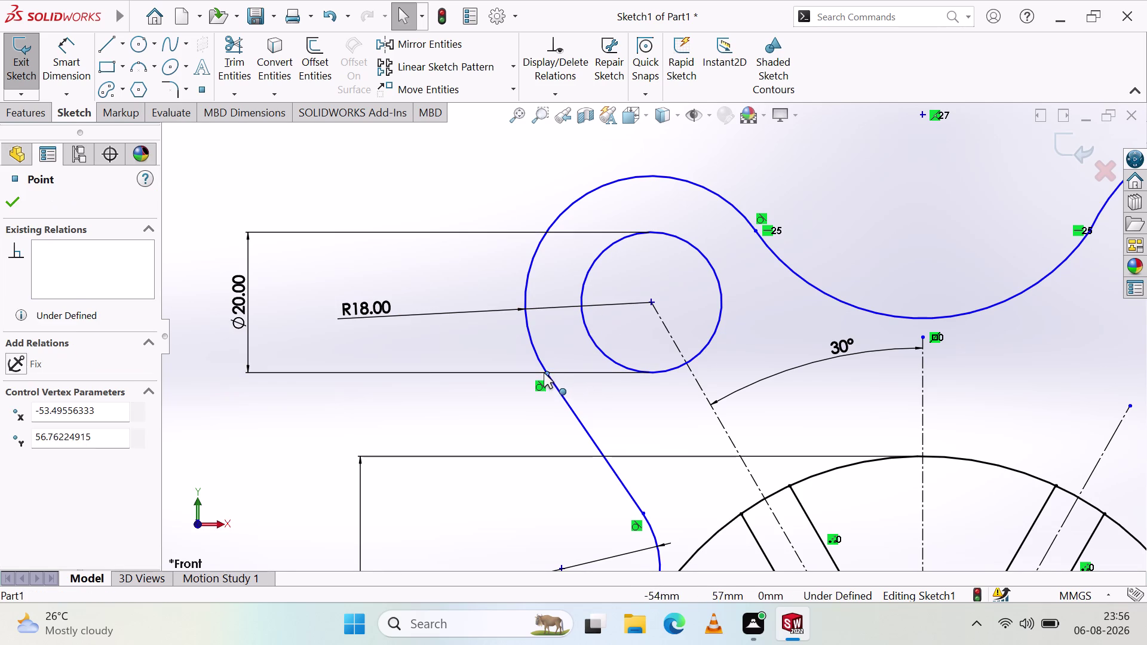
drag(544, 372, 553, 378)
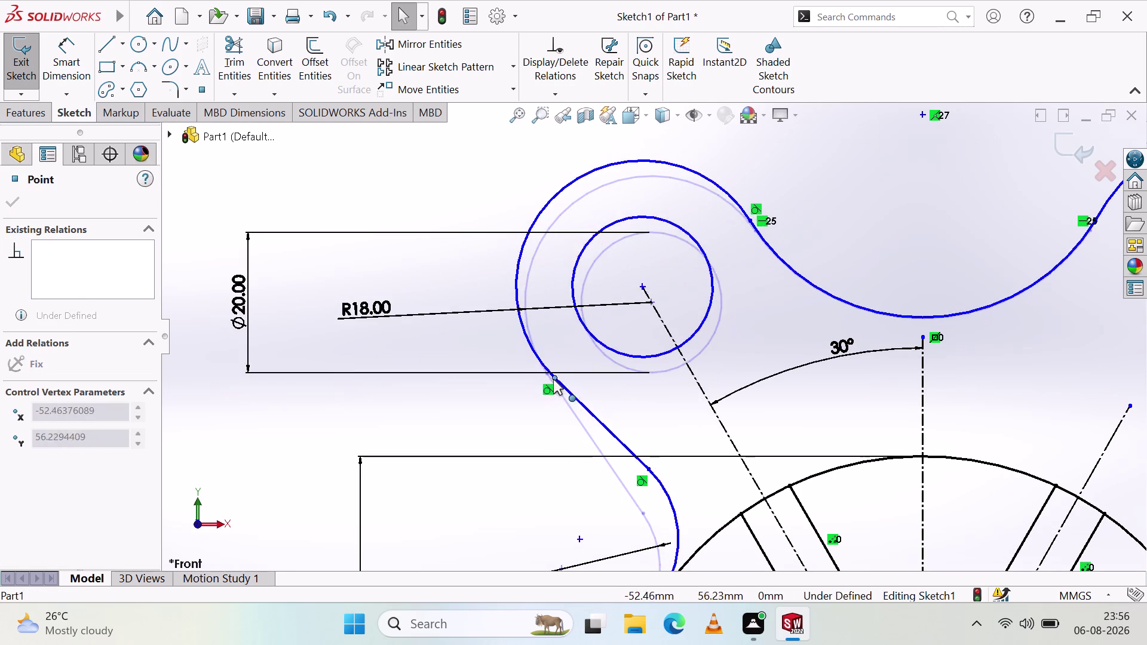
drag(554, 378, 552, 383)
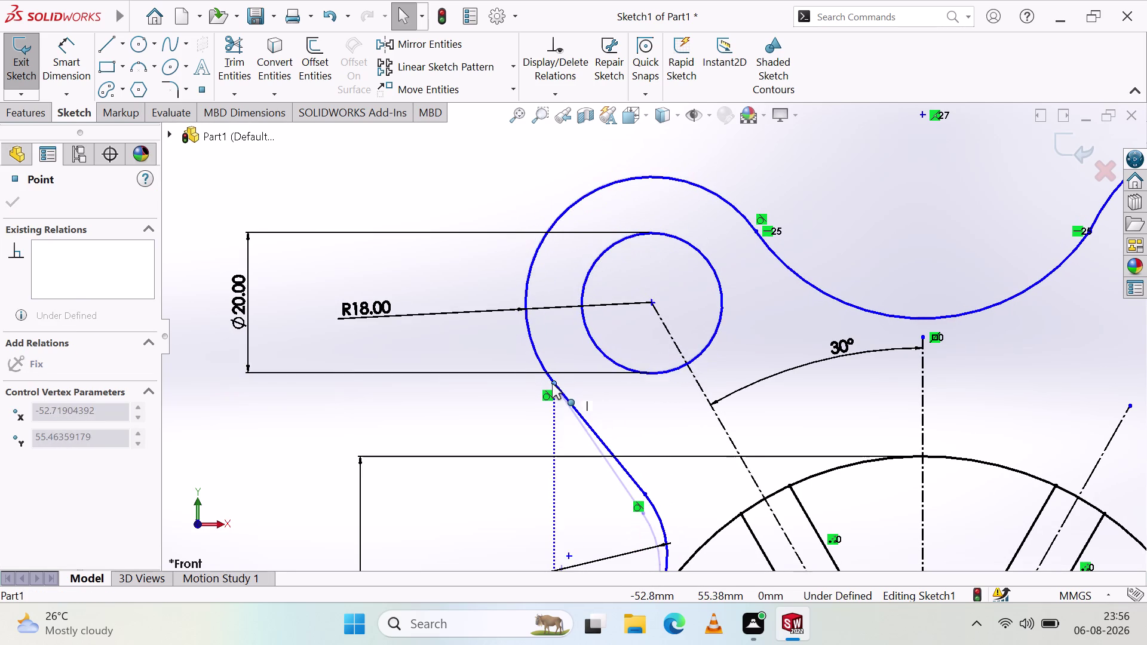
drag(552, 384, 551, 384)
scroll(up, 3)
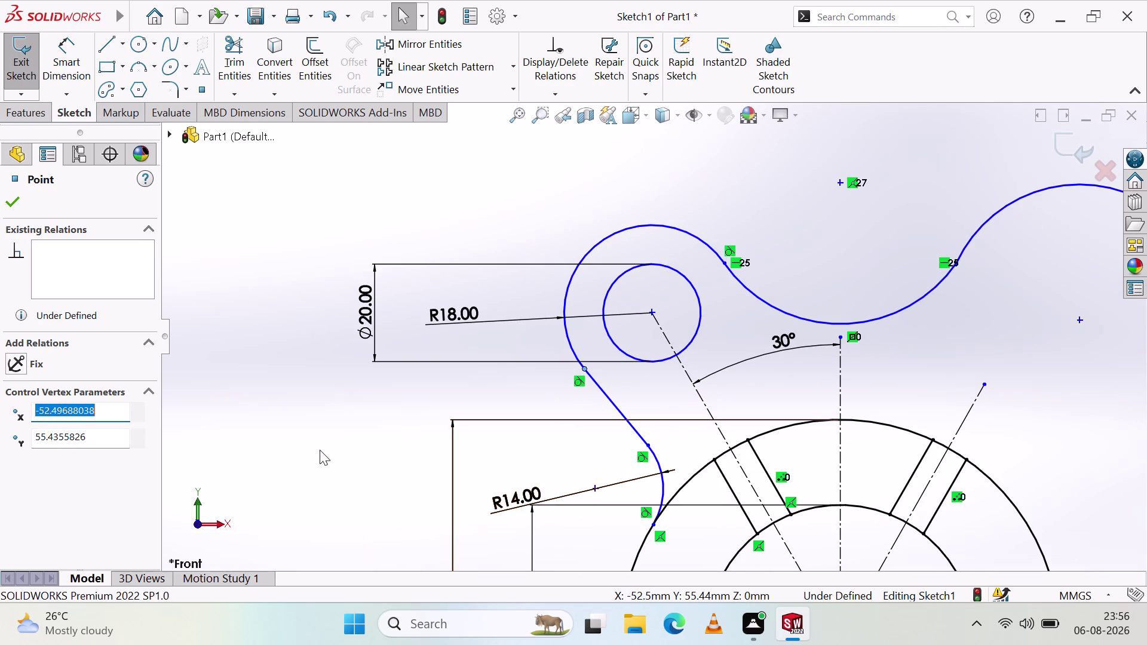
key(Escape)
key(Escape)
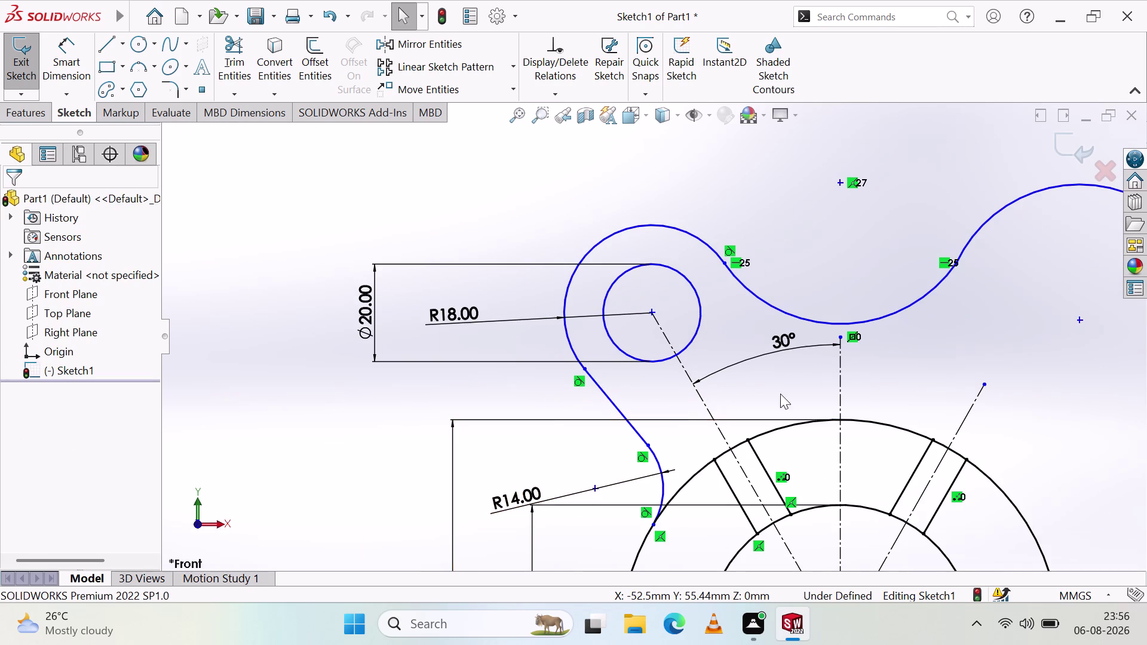
scroll(up, 3)
scroll(down, 3)
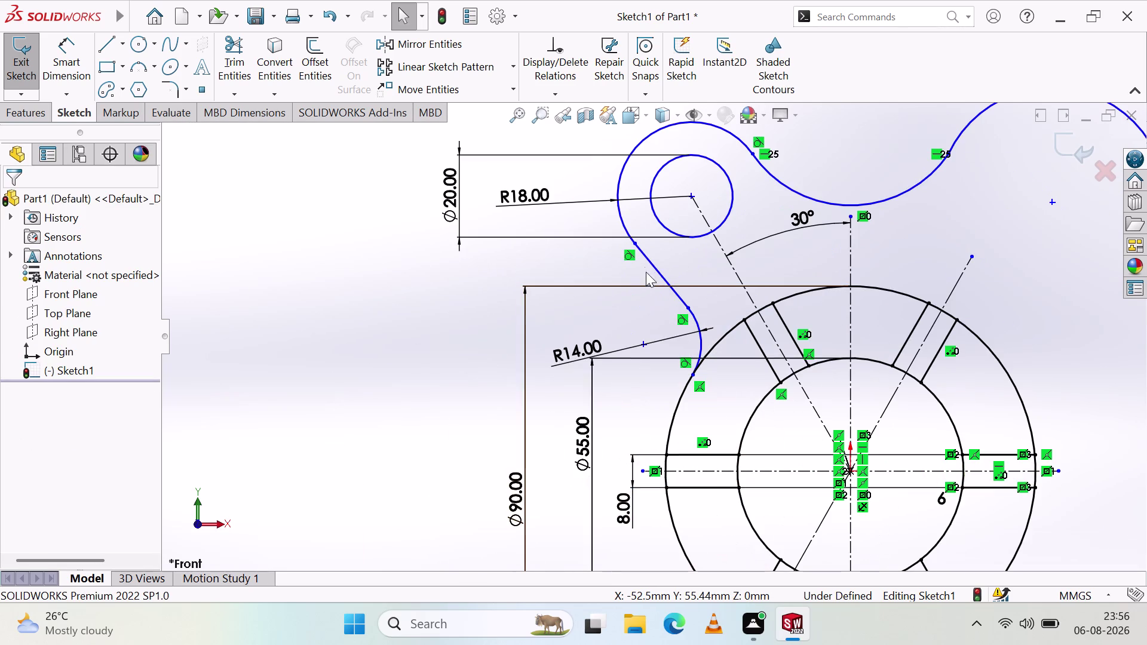
key(ctrl+z)
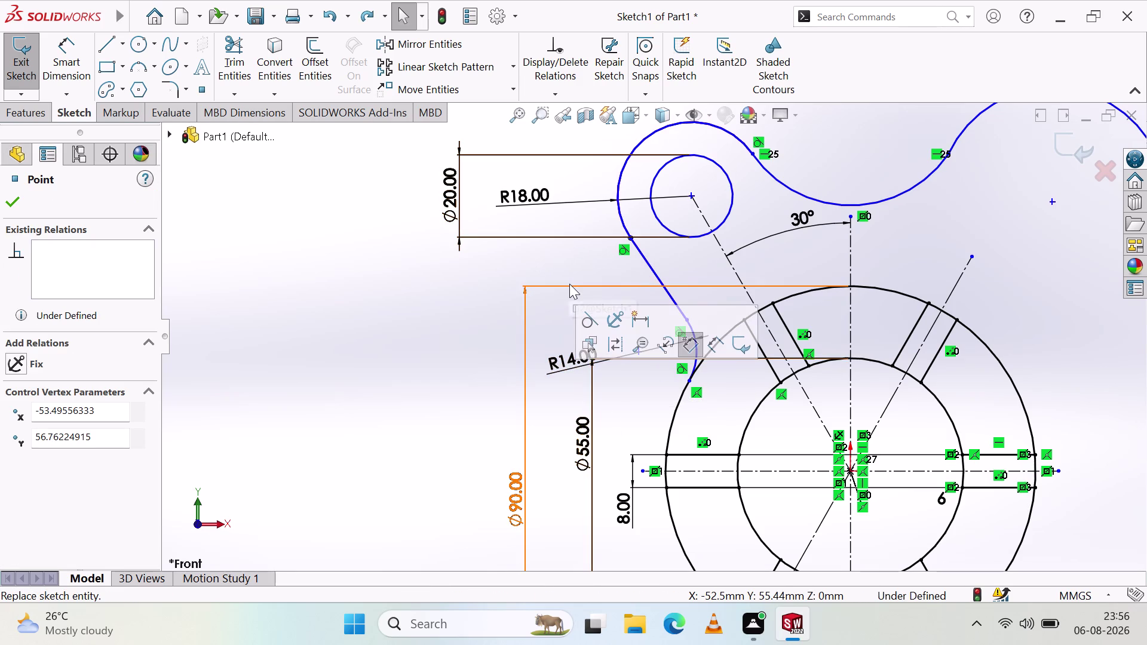
scroll(up, 3)
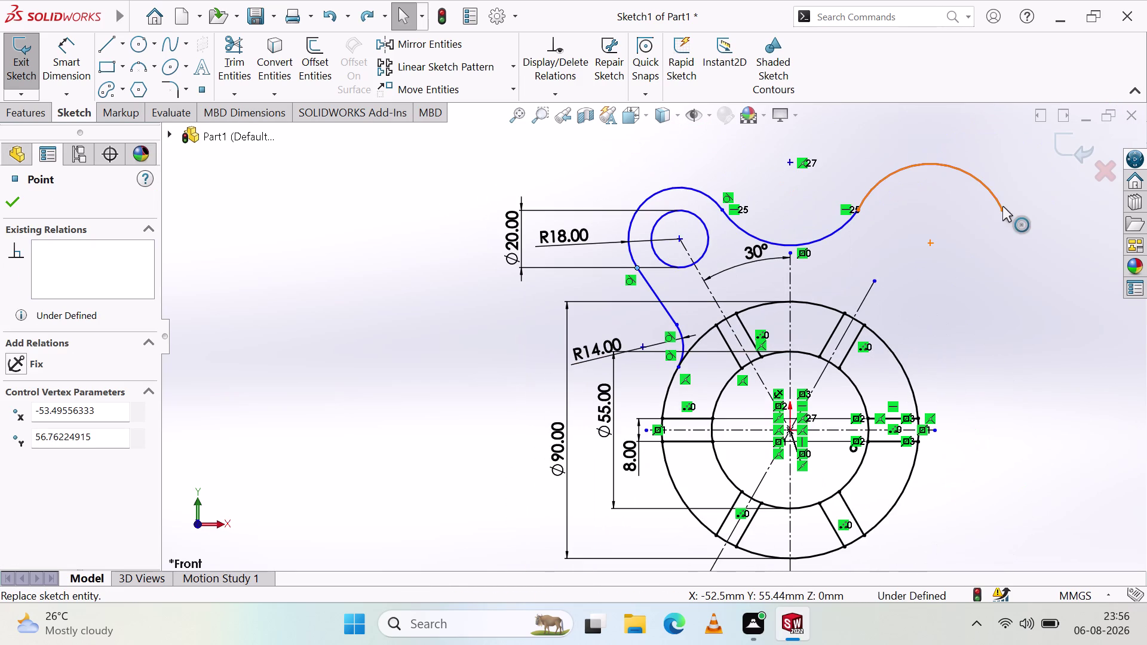
Select the S-chain's free end point together with the hook's outer arc.
click(1001, 208)
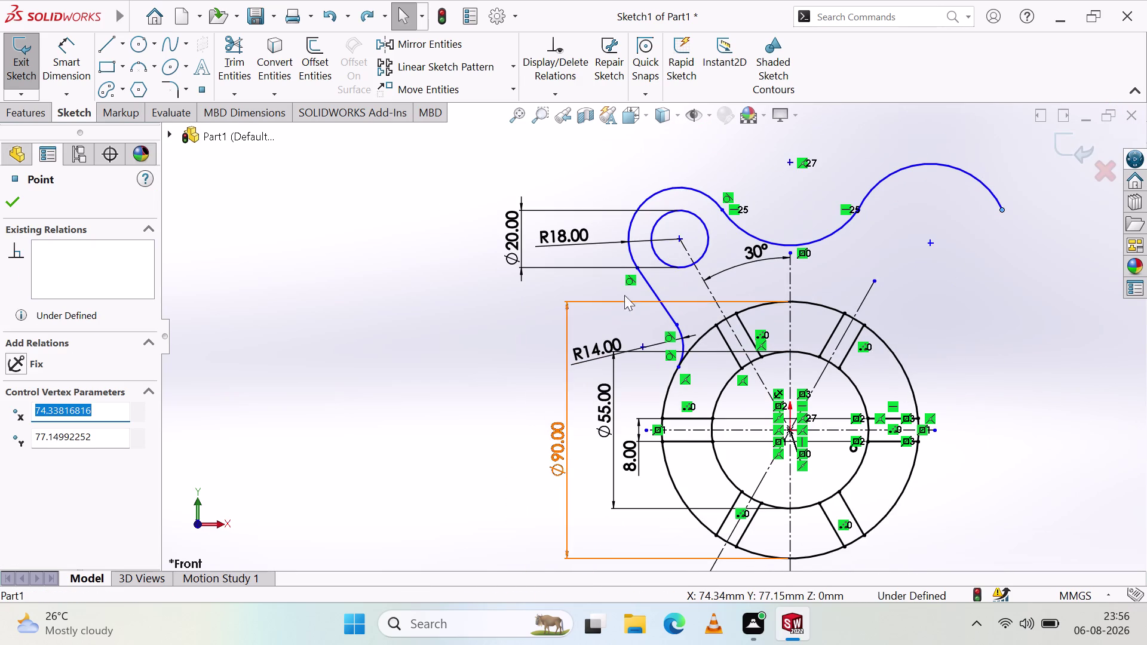
scroll(up, 3)
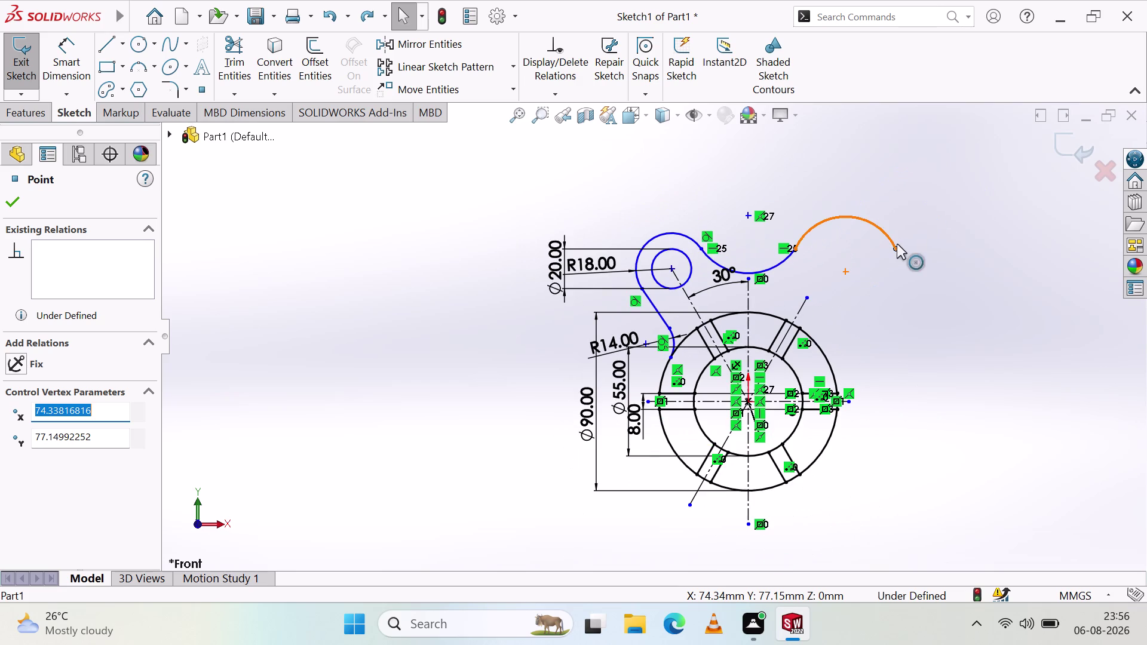
click(896, 247)
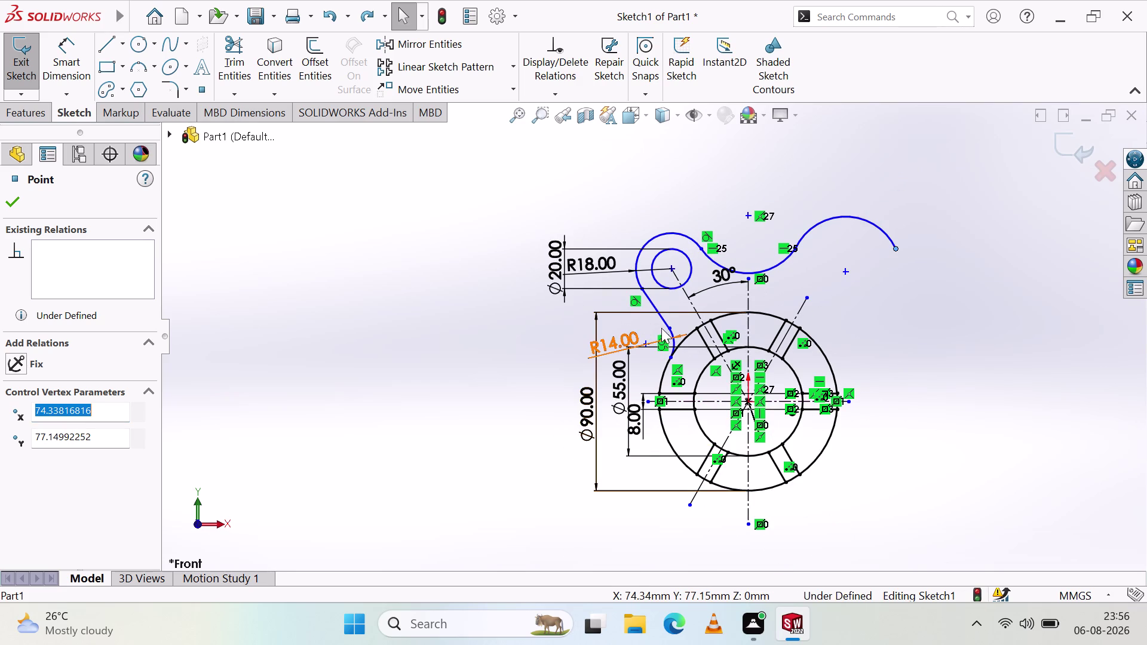
click(639, 287)
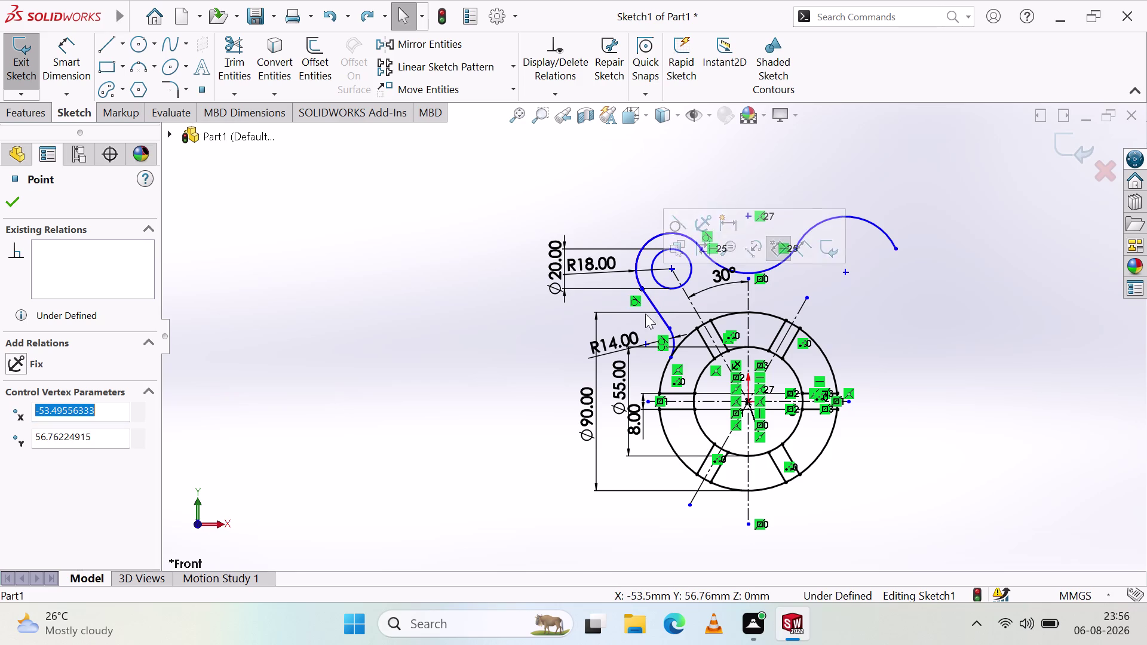
key(Escape)
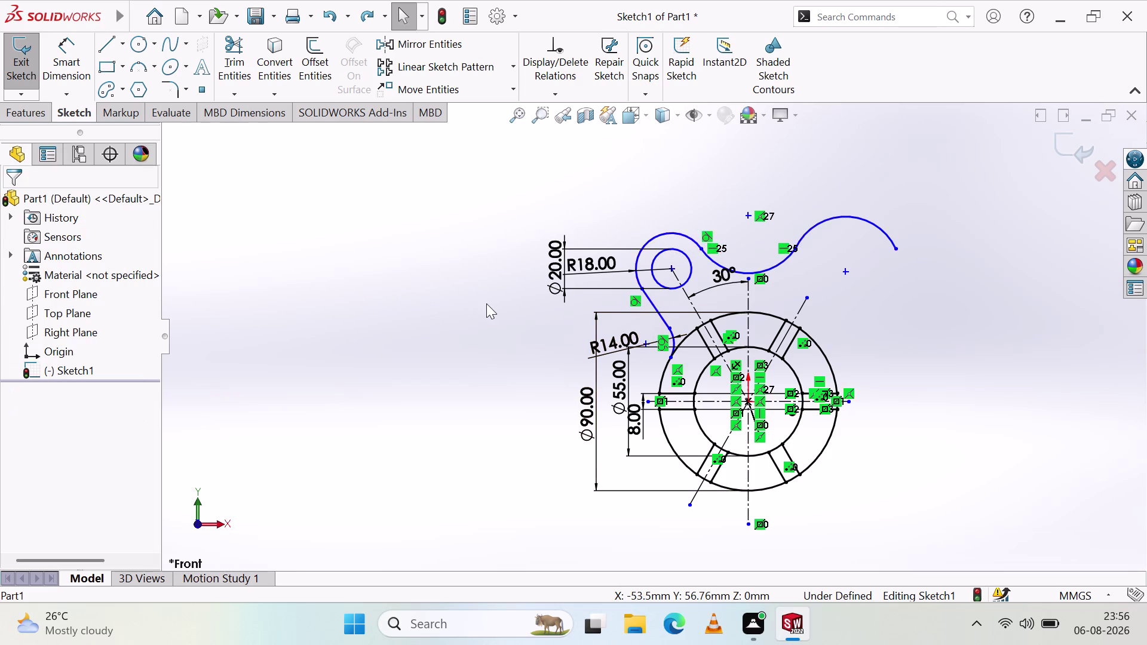
click(896, 250)
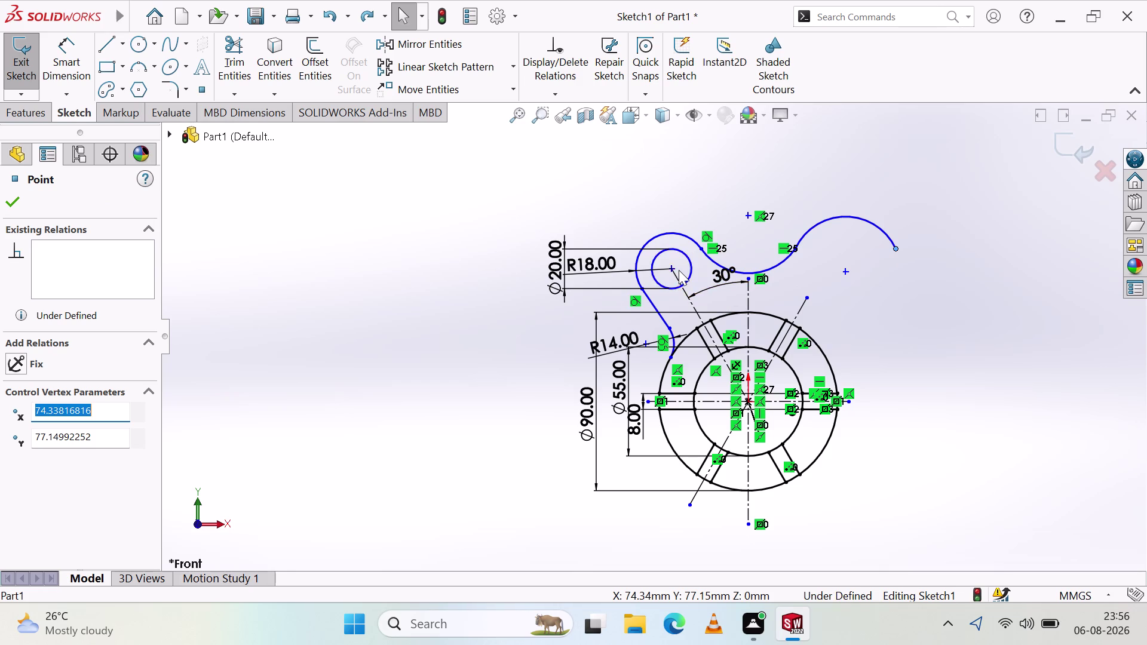
click(639, 286)
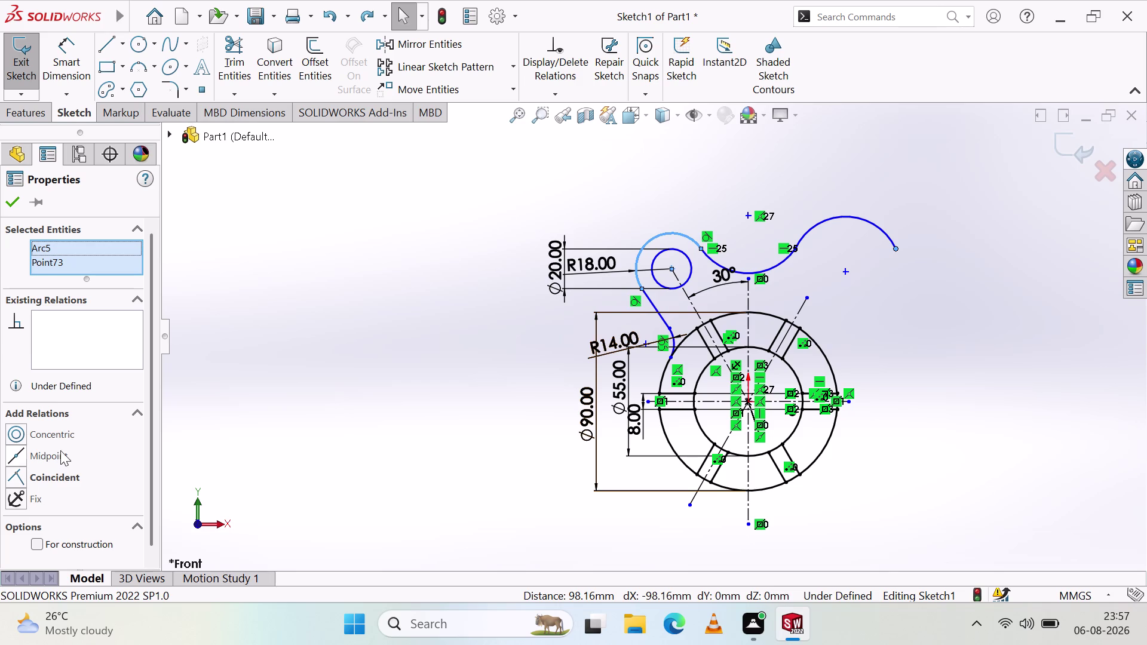
scroll(down, 3)
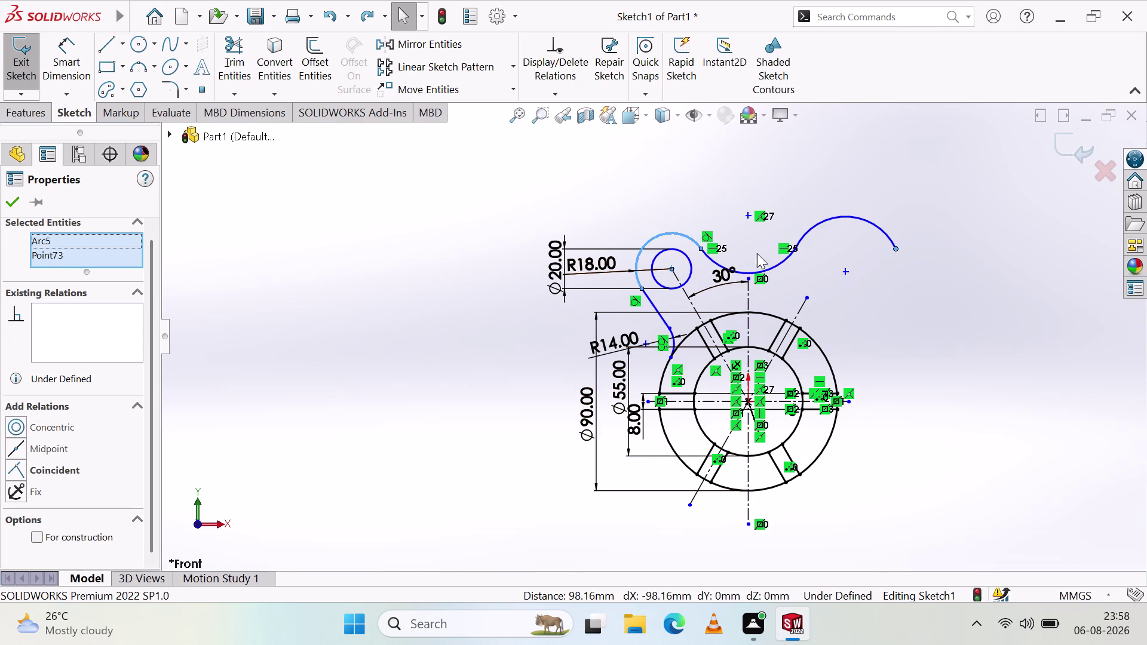
key(Escape)
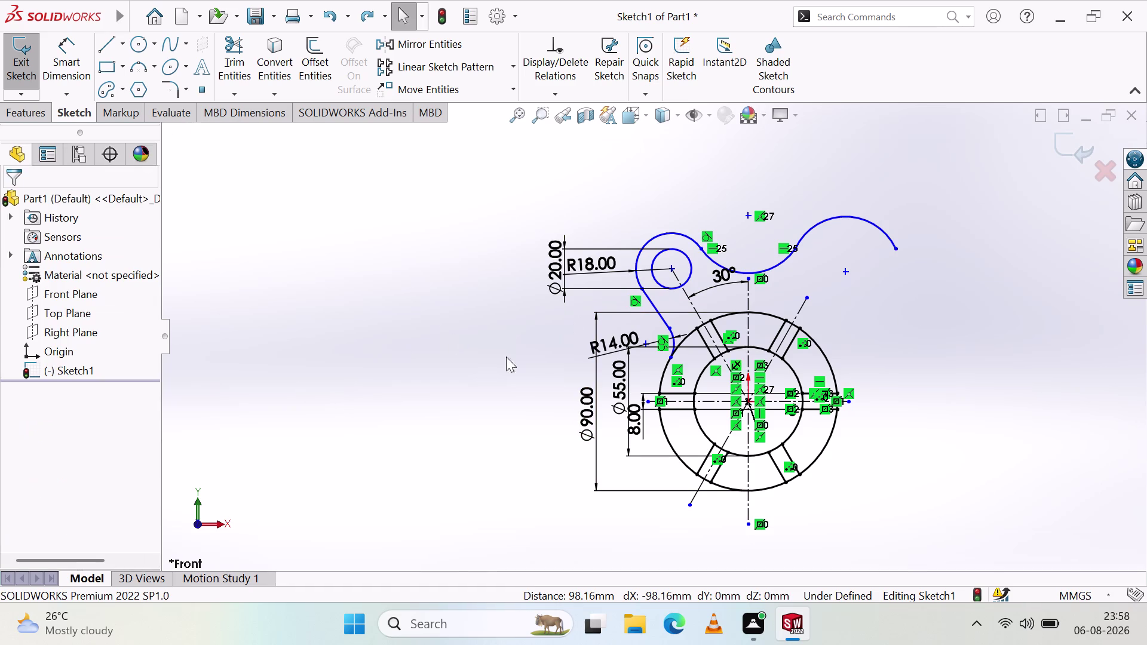
key(Escape)
scroll(down, 3)
scroll(down, 3)
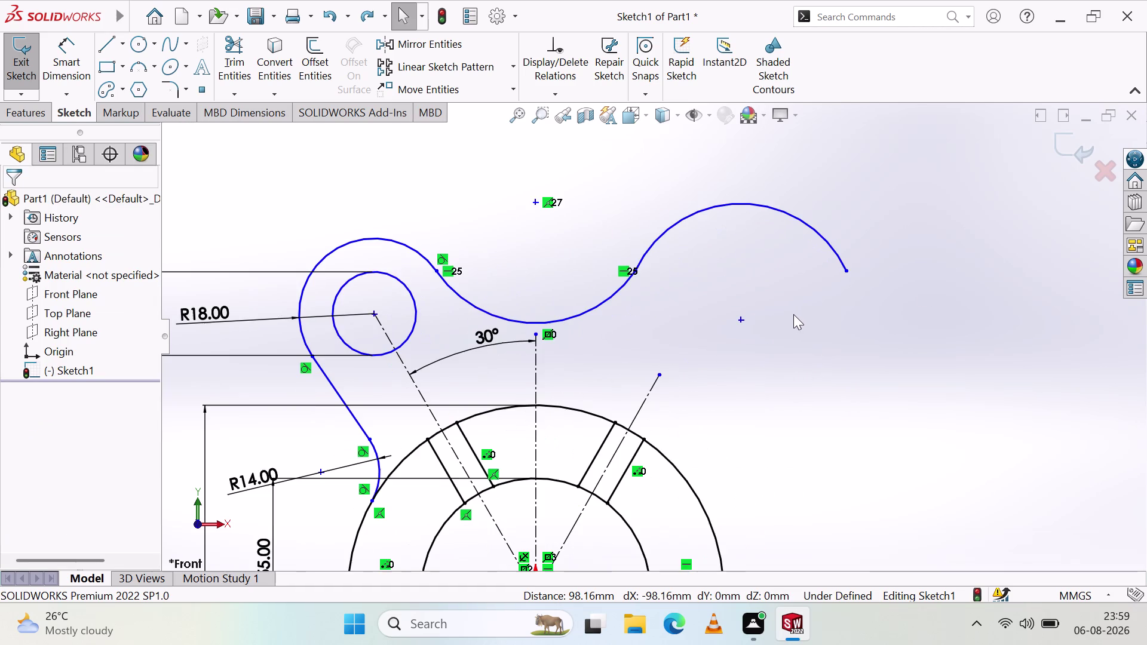
scroll(up, 3)
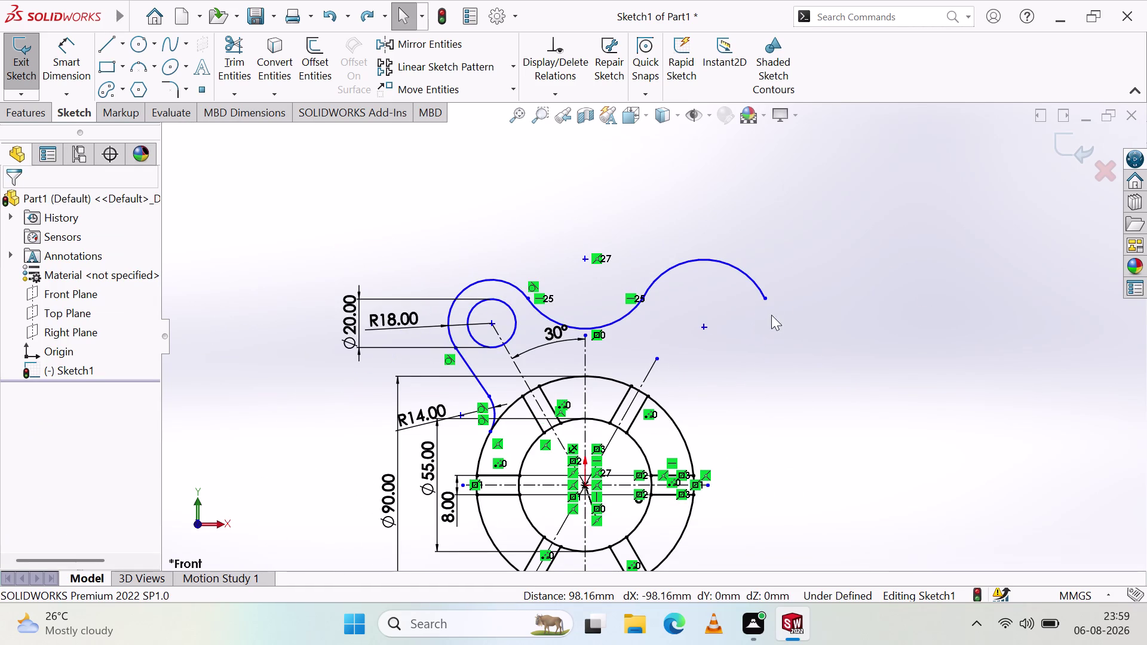
click(765, 296)
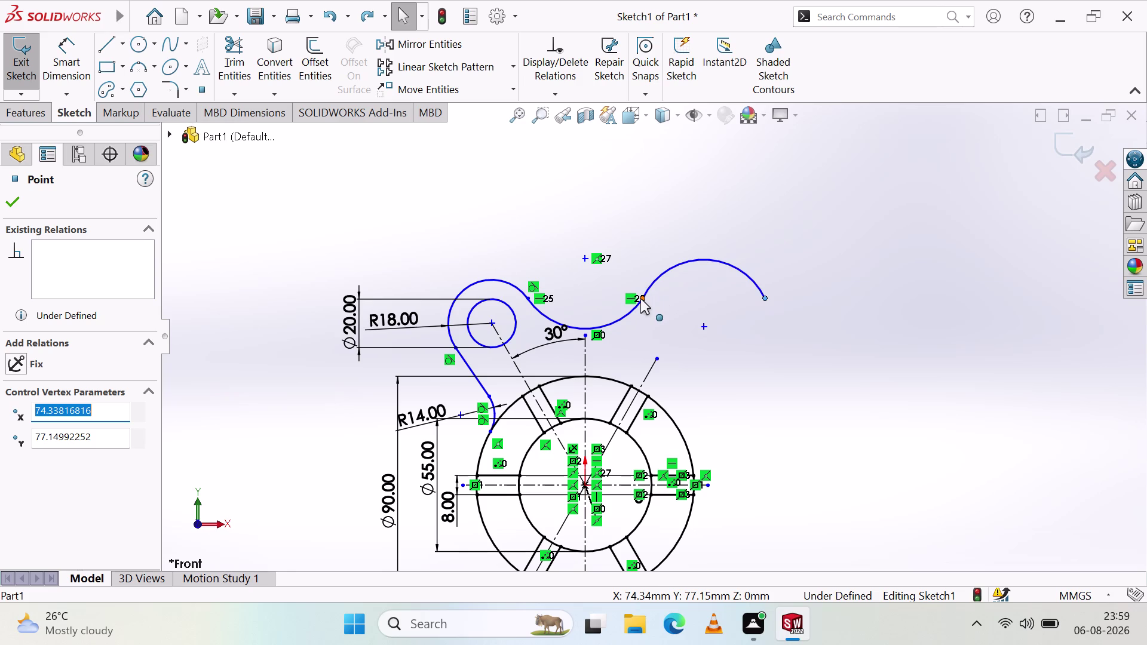
click(641, 298)
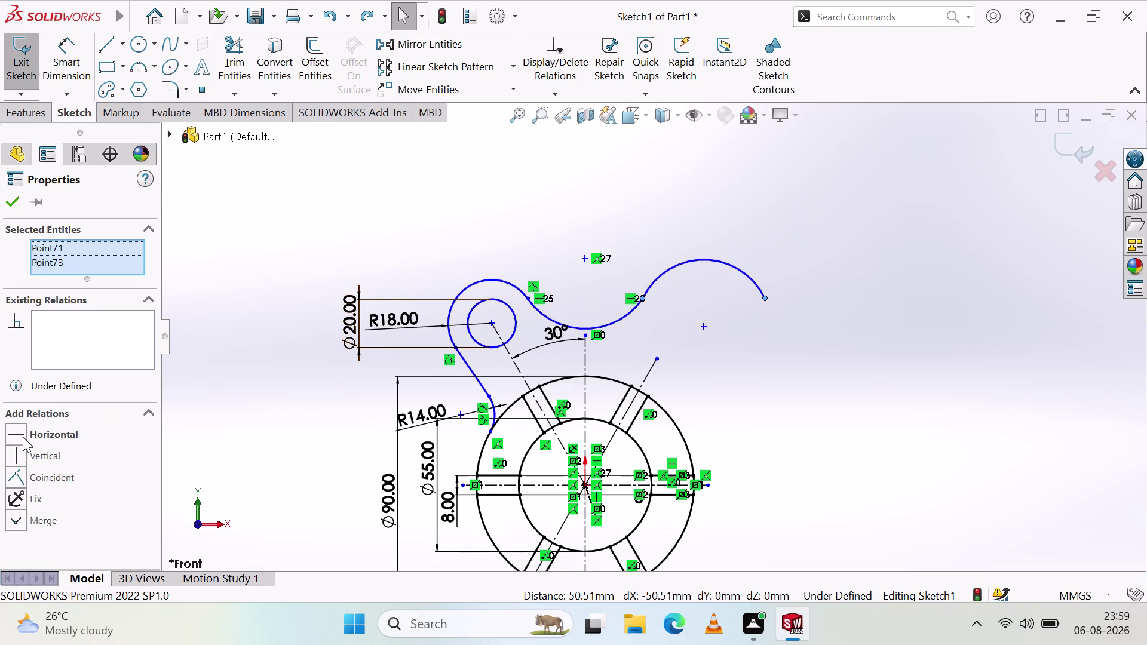
click(23, 436)
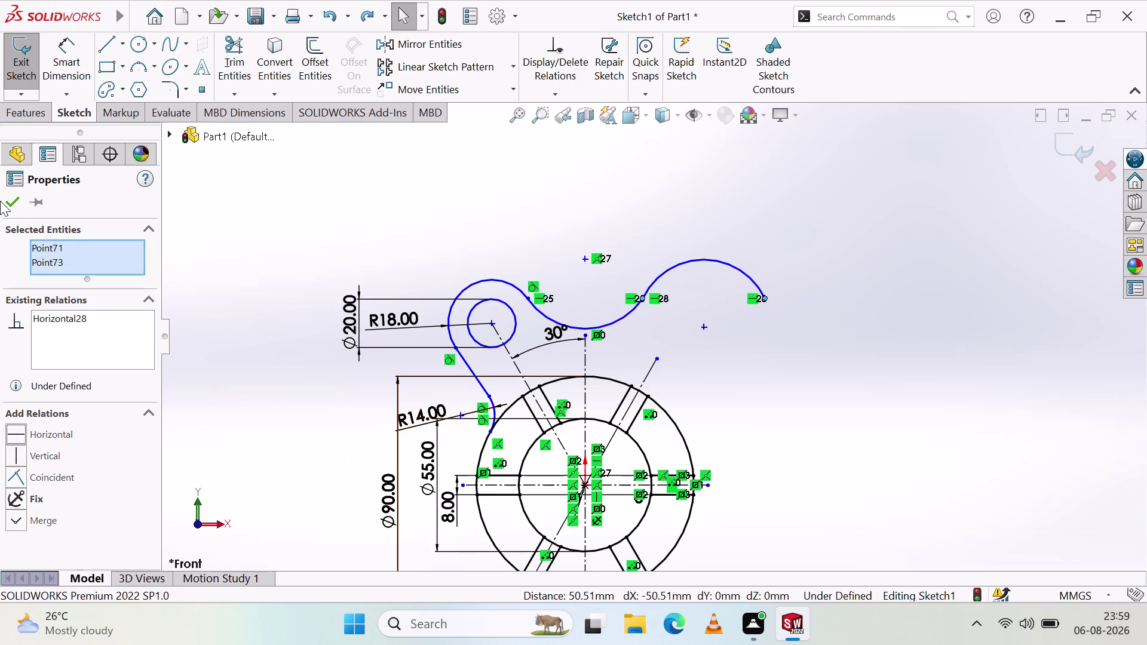
click(6, 203)
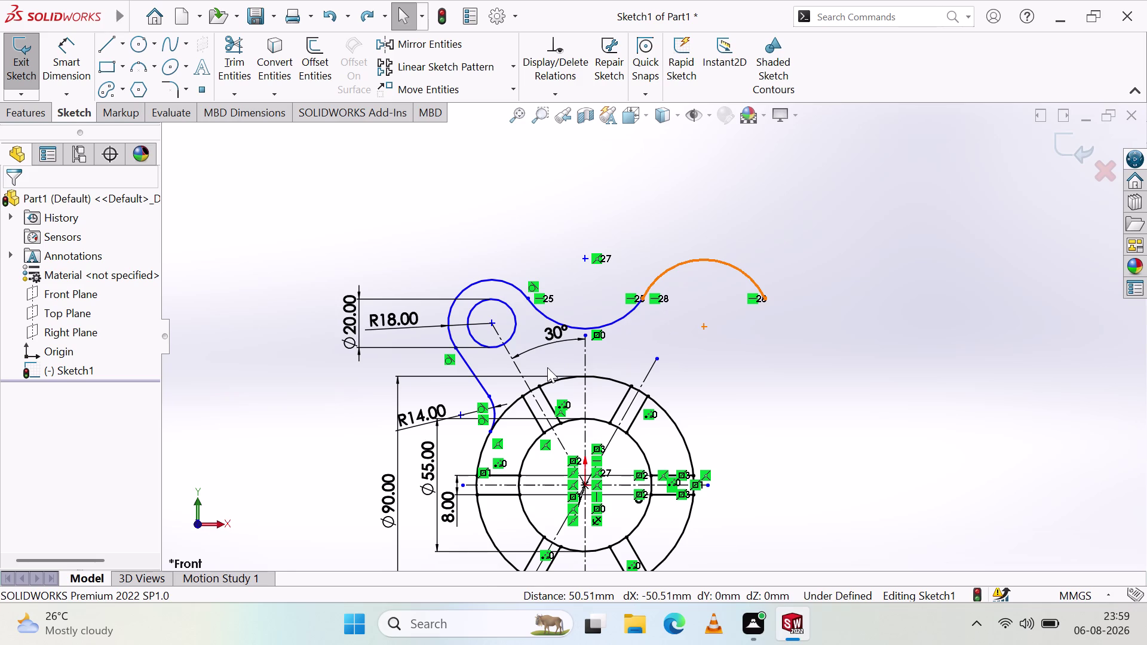
key(ctrl+z)
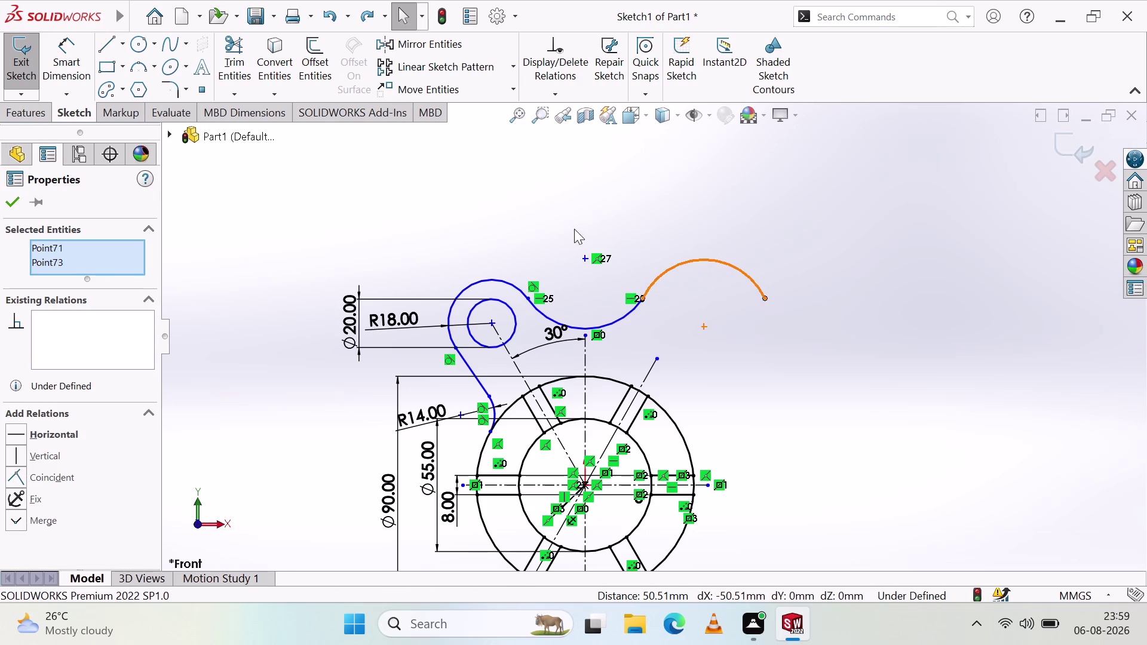
click(526, 176)
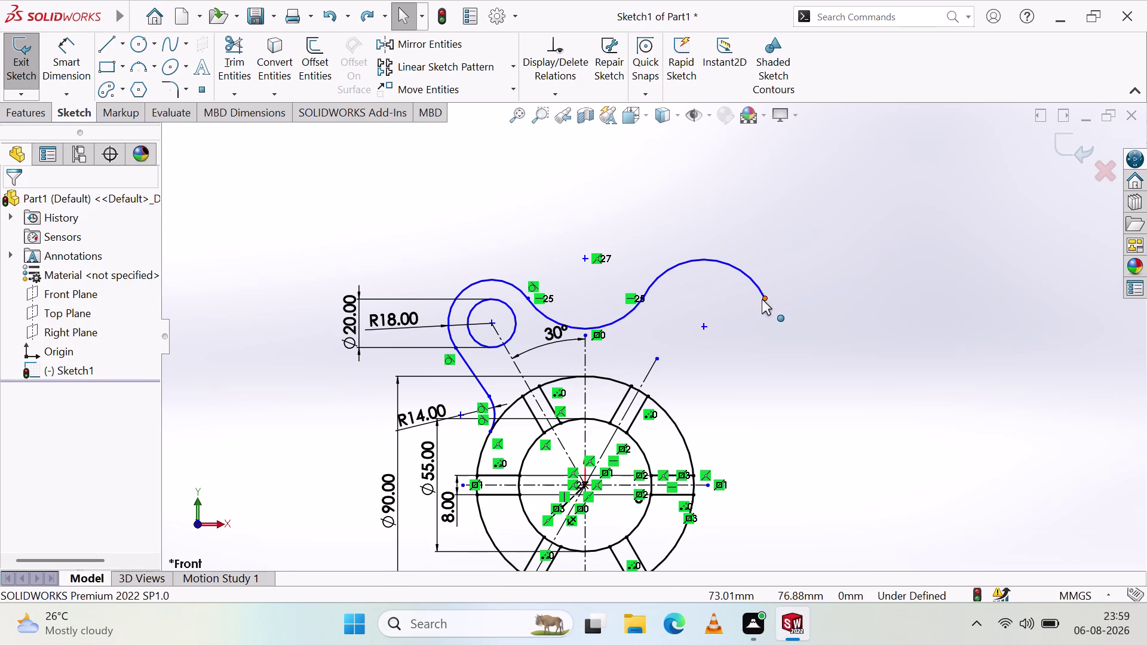
click(765, 297)
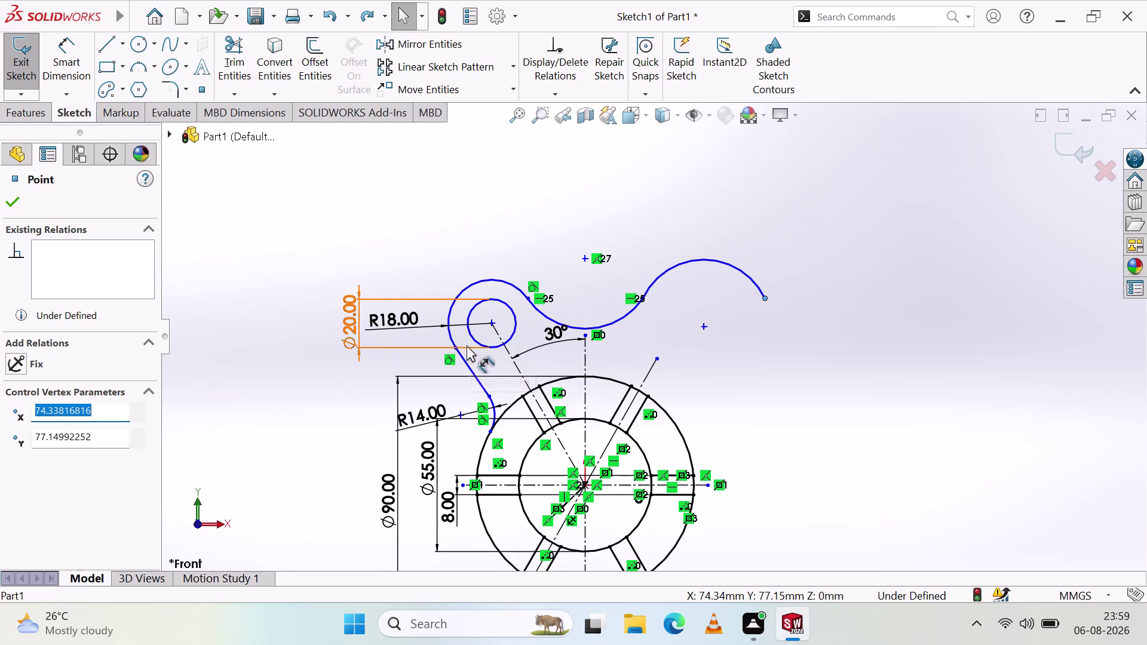
click(467, 345)
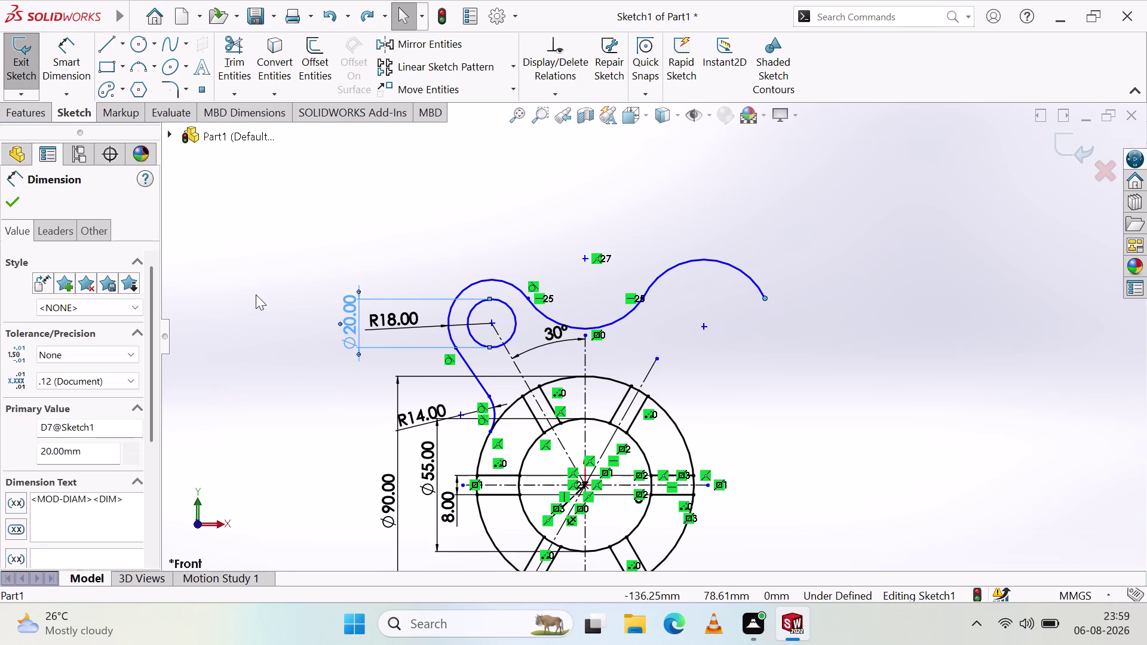
right_click(286, 252)
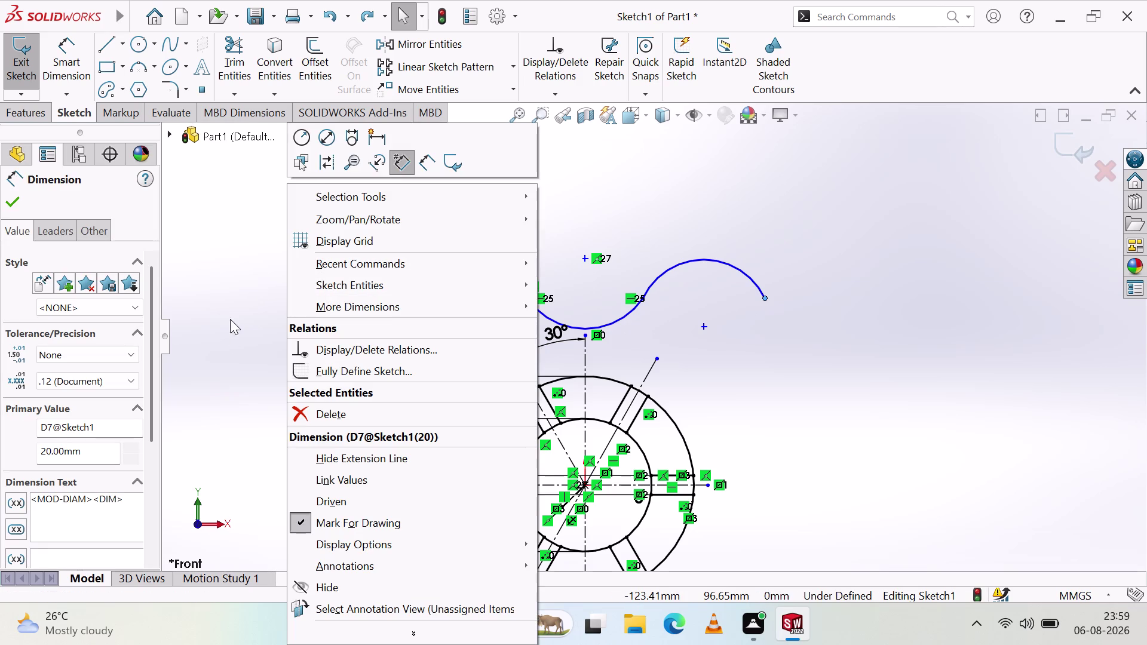
click(247, 217)
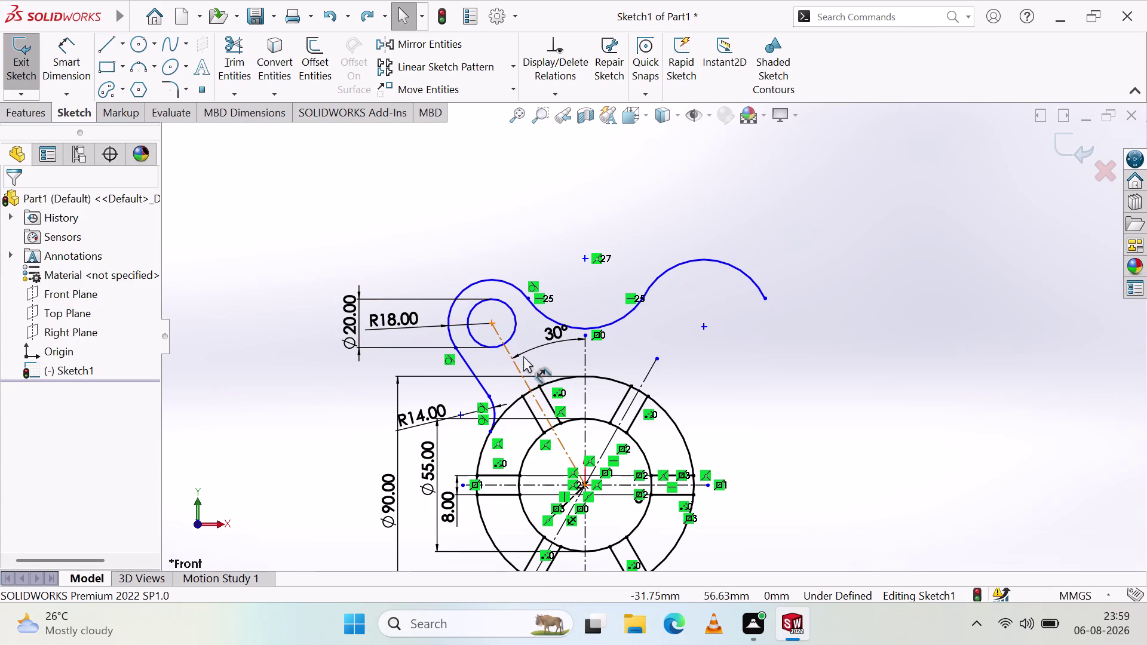
key(Escape)
key(Escape)
right_click(760, 303)
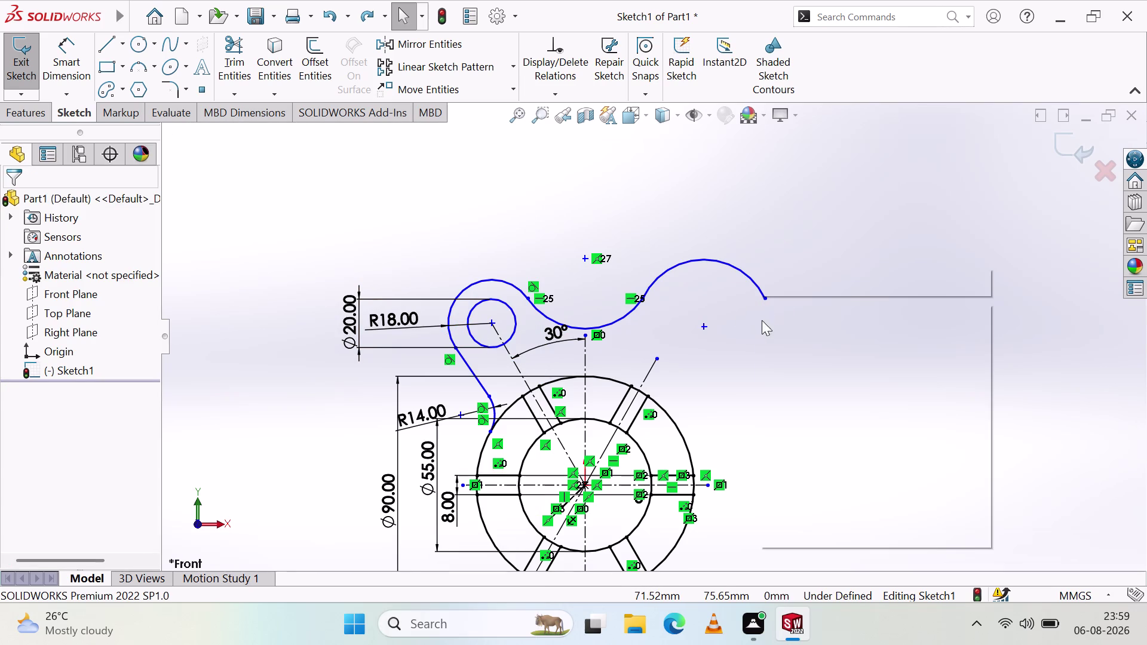
click(741, 328)
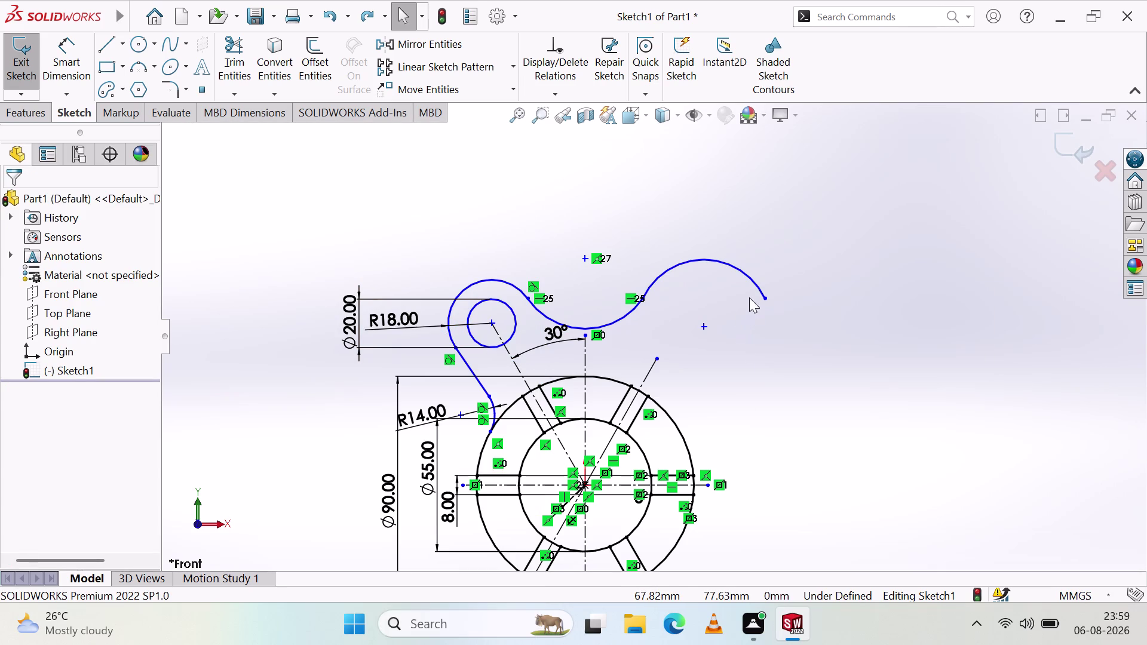
click(766, 295)
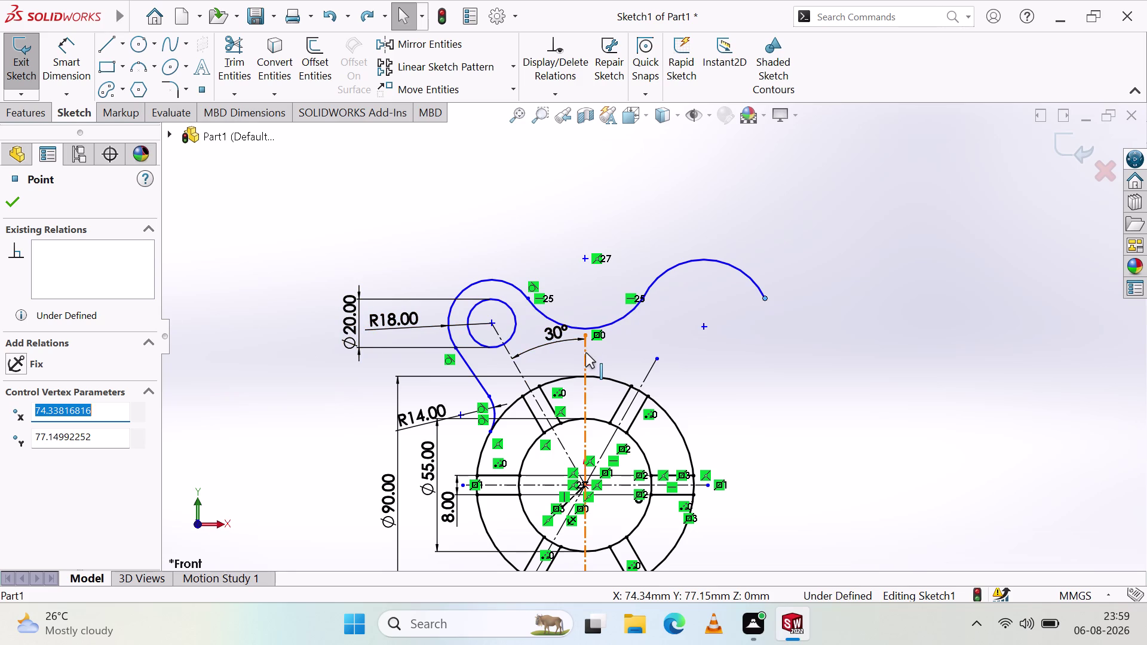
click(586, 352)
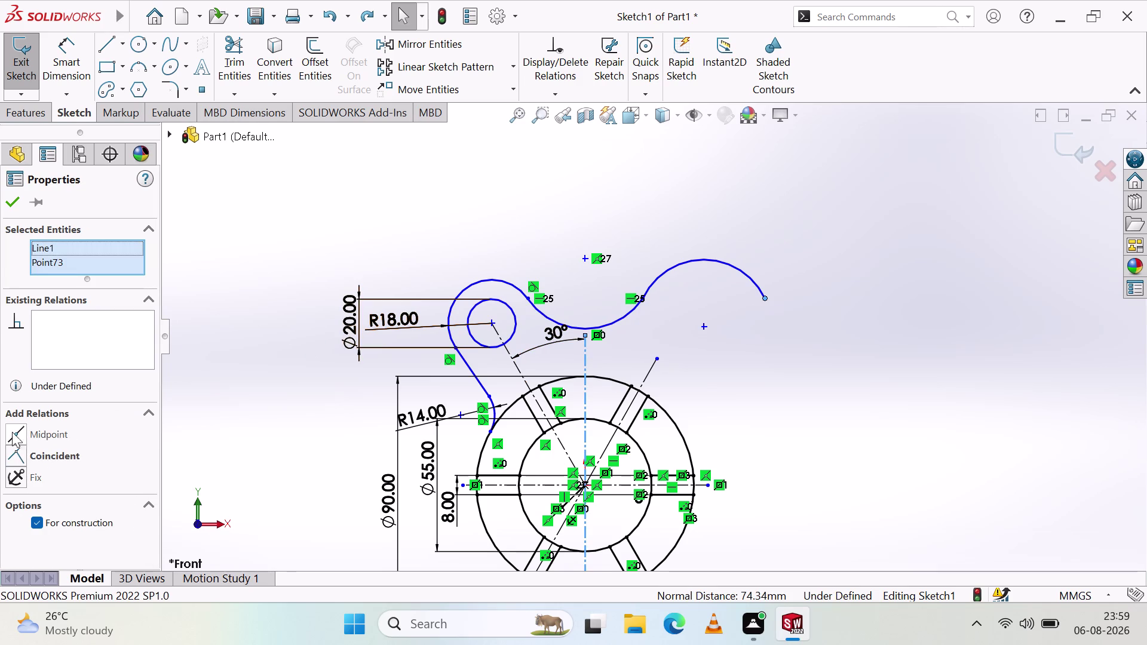
key(Escape)
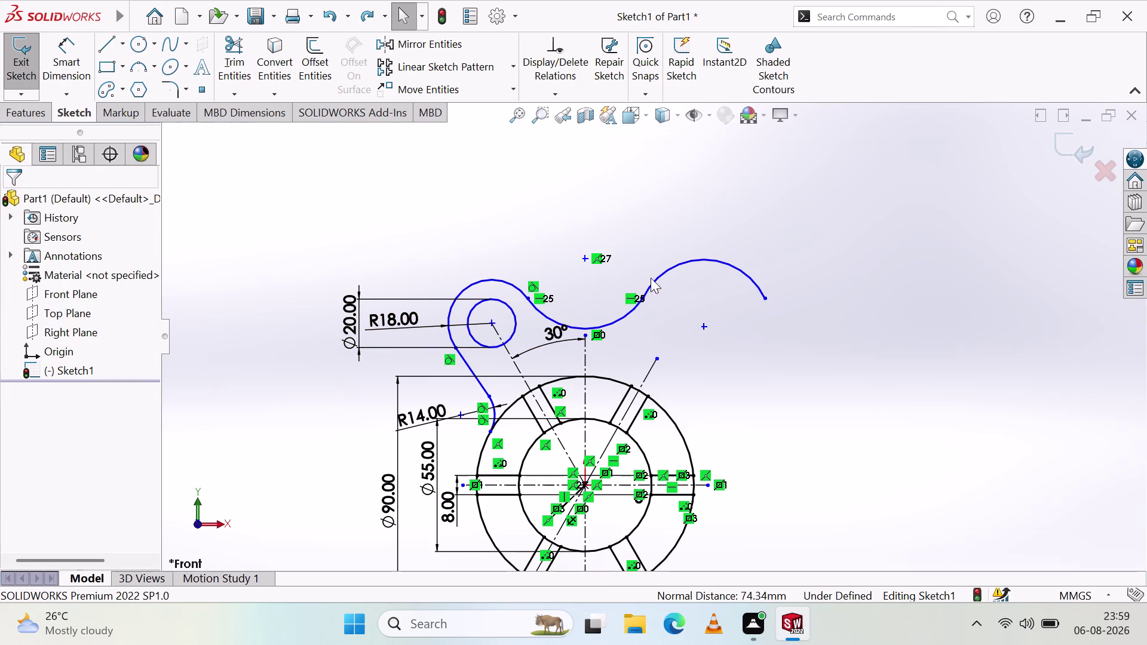
key(Escape)
Drag the right arc's free end around to test how it moves.
drag(765, 298, 764, 298)
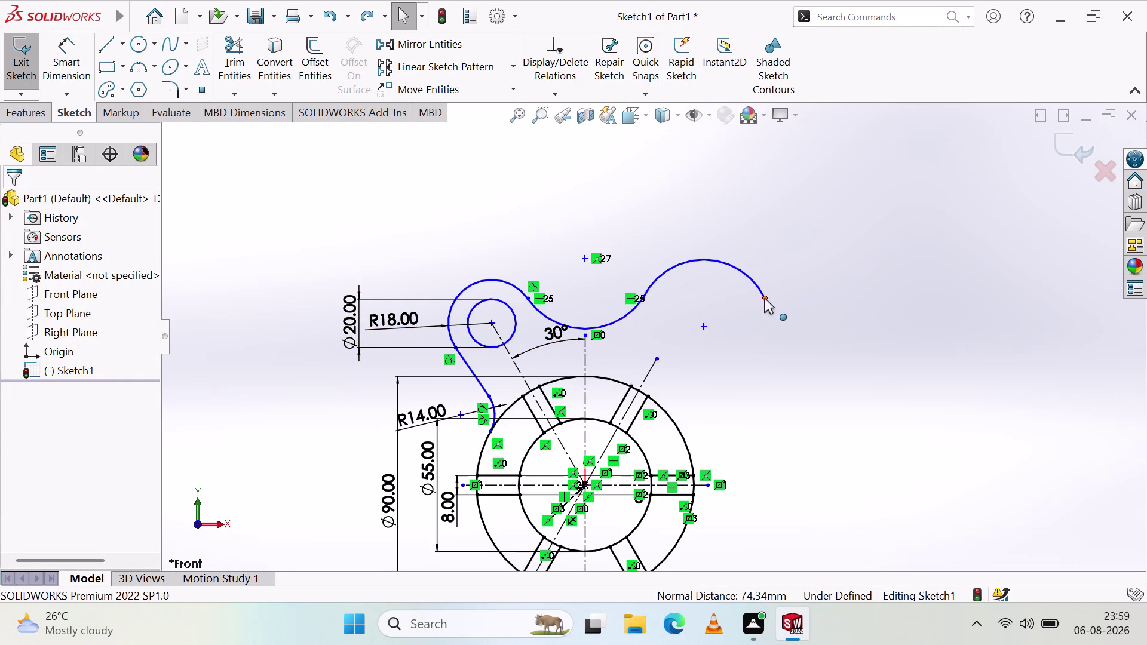
drag(765, 298, 763, 319)
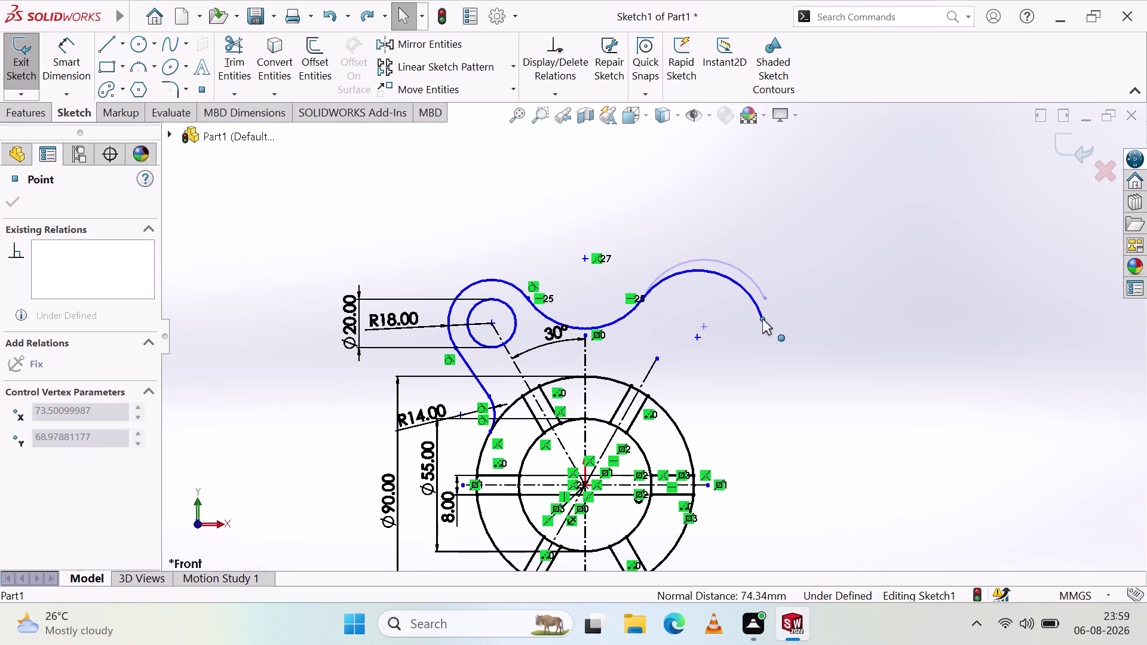
drag(763, 320, 715, 300)
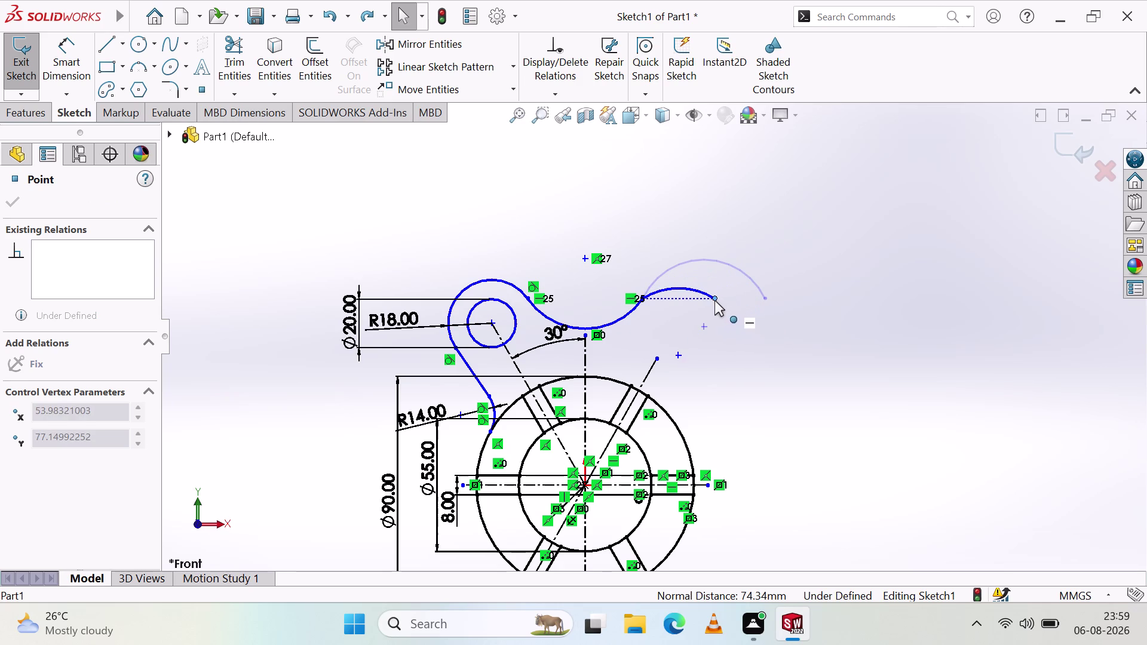
drag(715, 300, 758, 286)
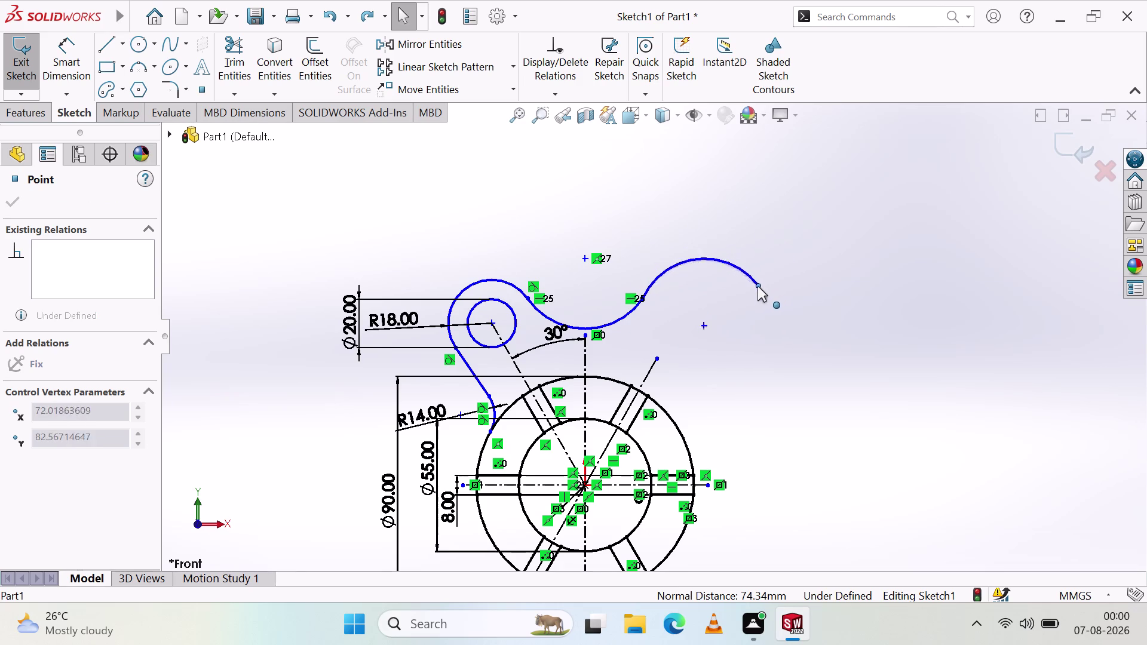
drag(758, 286, 756, 295)
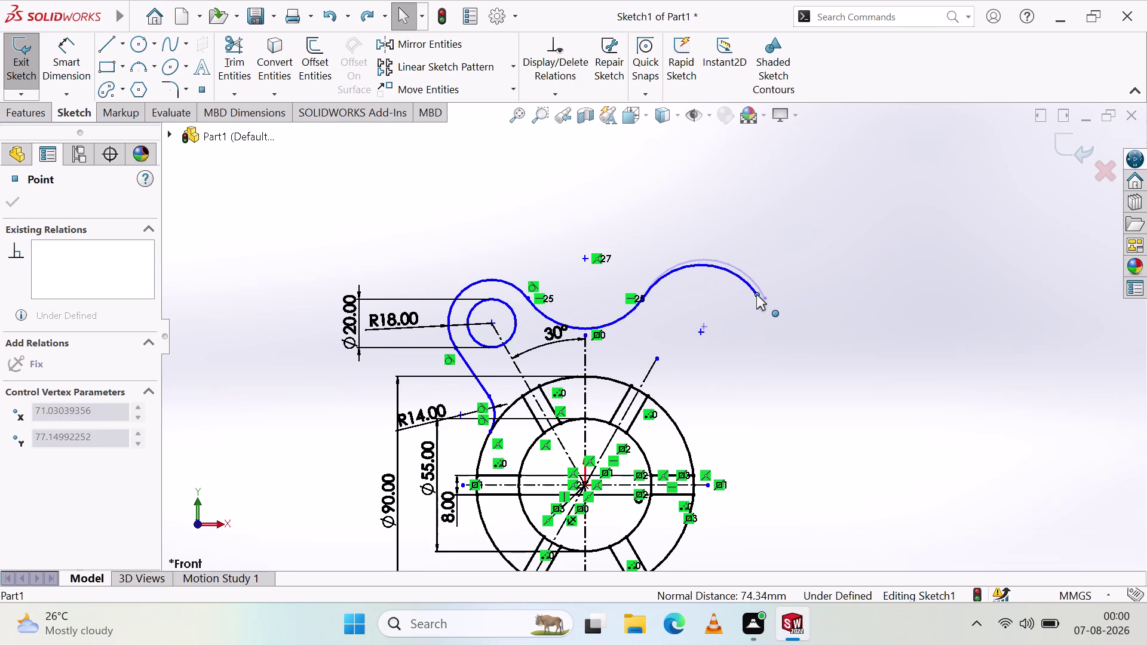
drag(757, 294, 751, 299)
click(742, 349)
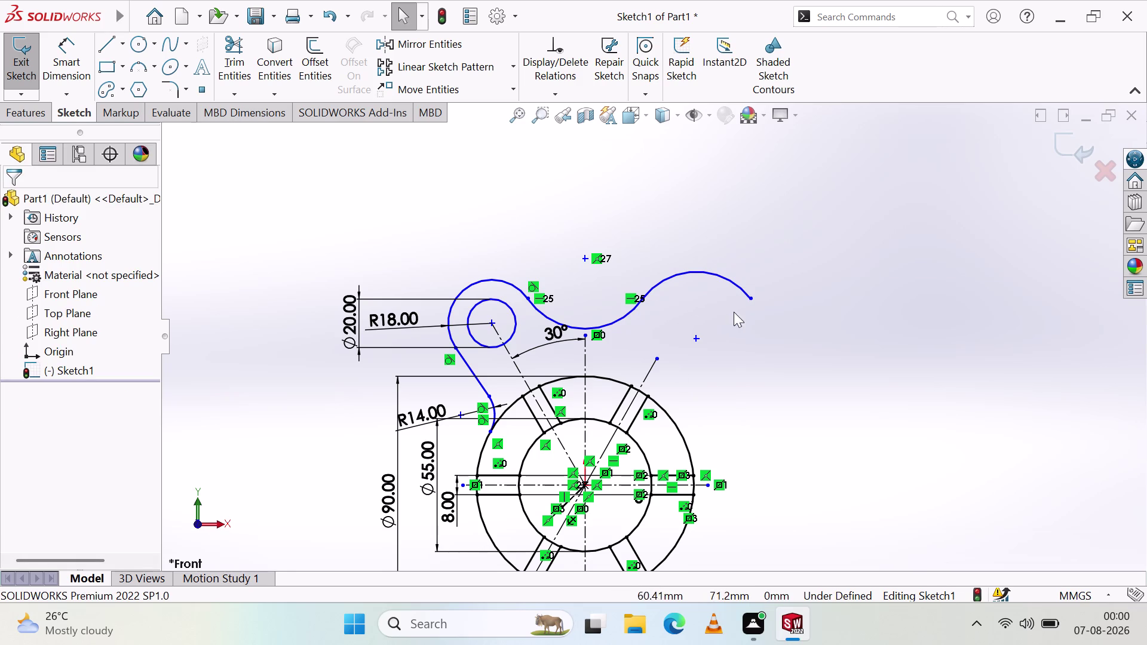
drag(749, 299, 754, 258)
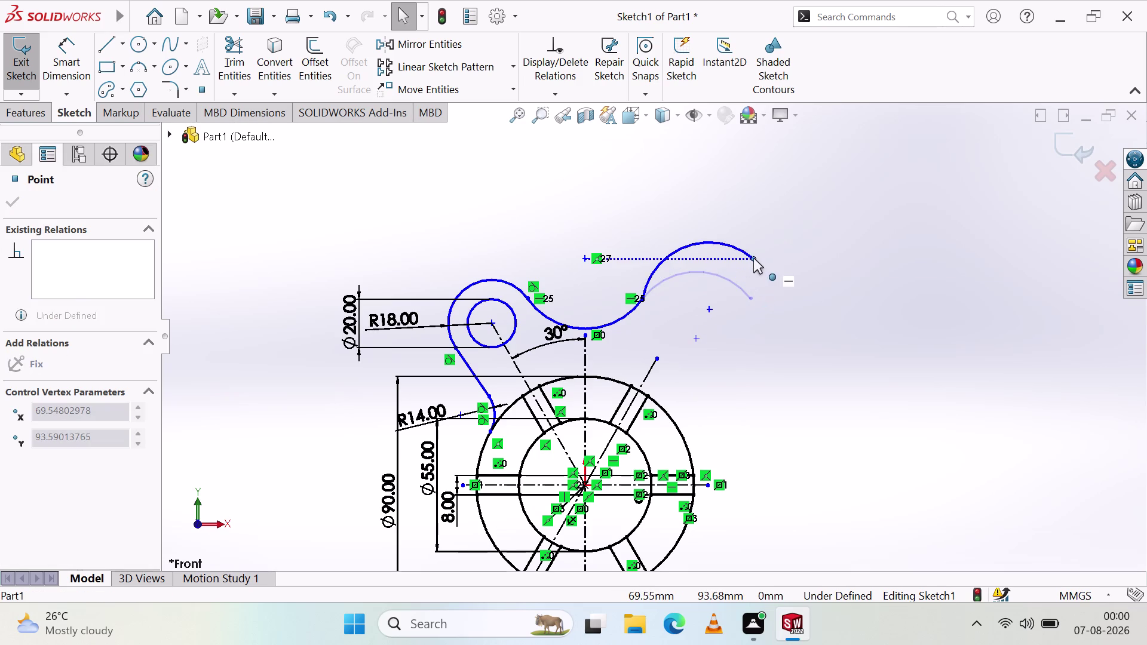
drag(753, 258, 753, 292)
click(735, 350)
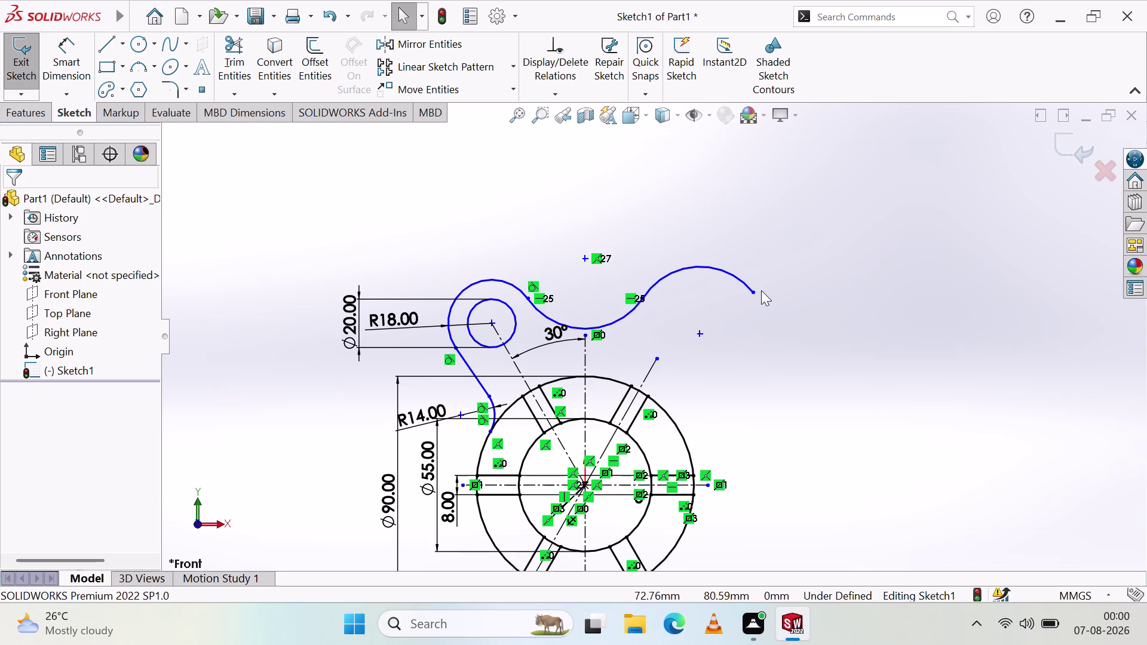
Add a Horizontal relation between the right arc's free end and the hook's outer-curve point.
click(753, 292)
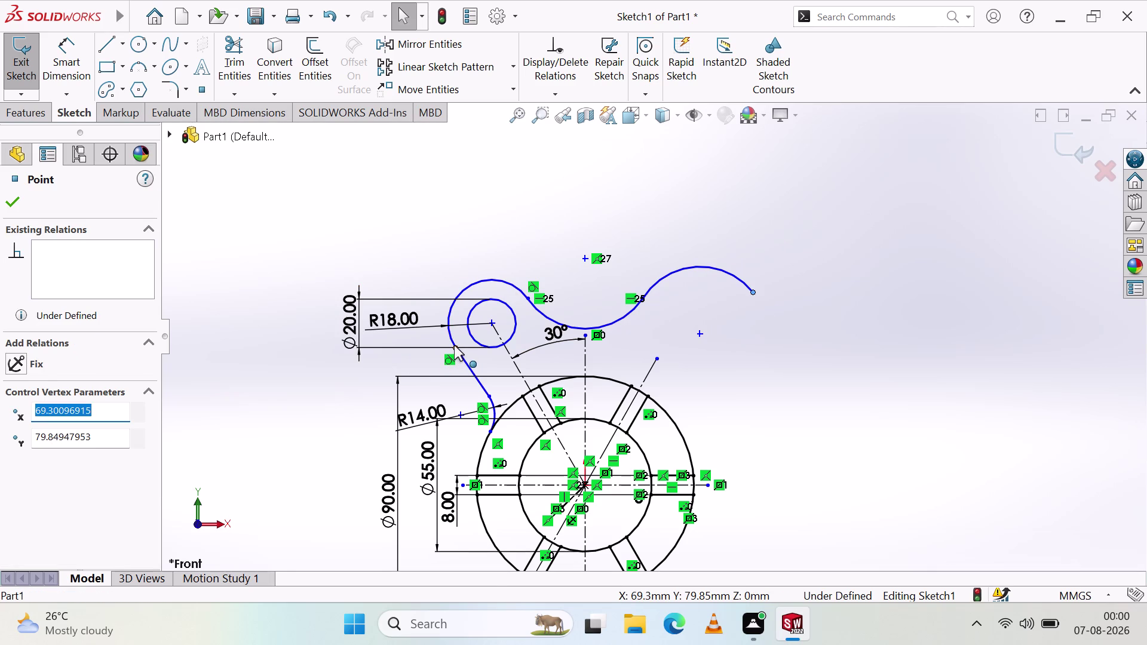
click(454, 346)
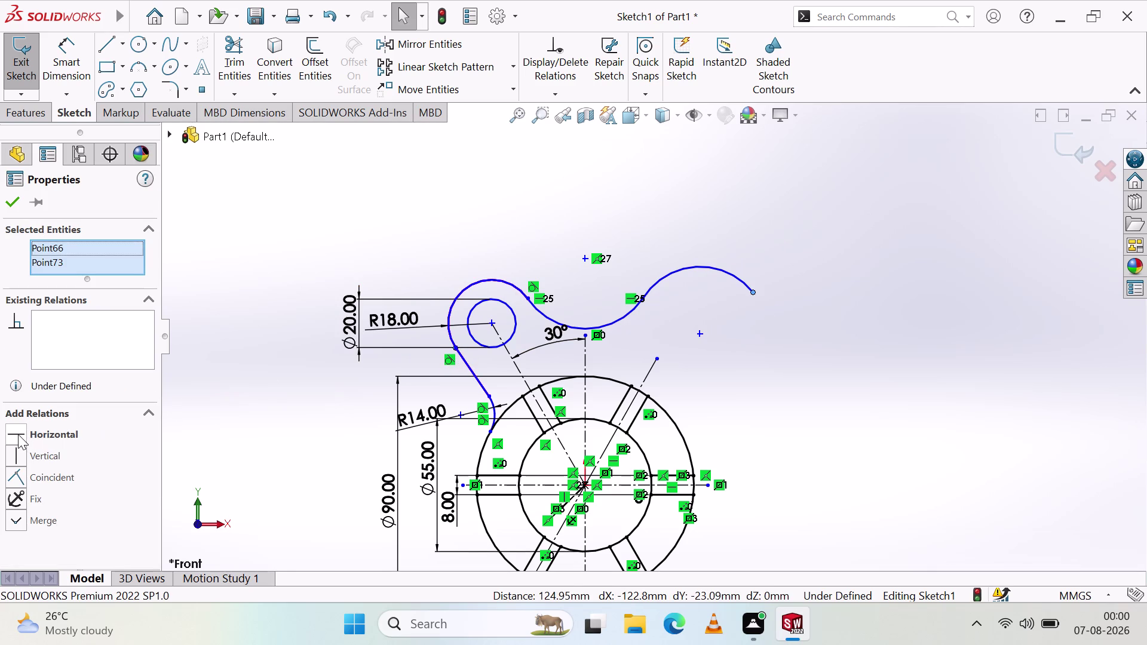
click(18, 434)
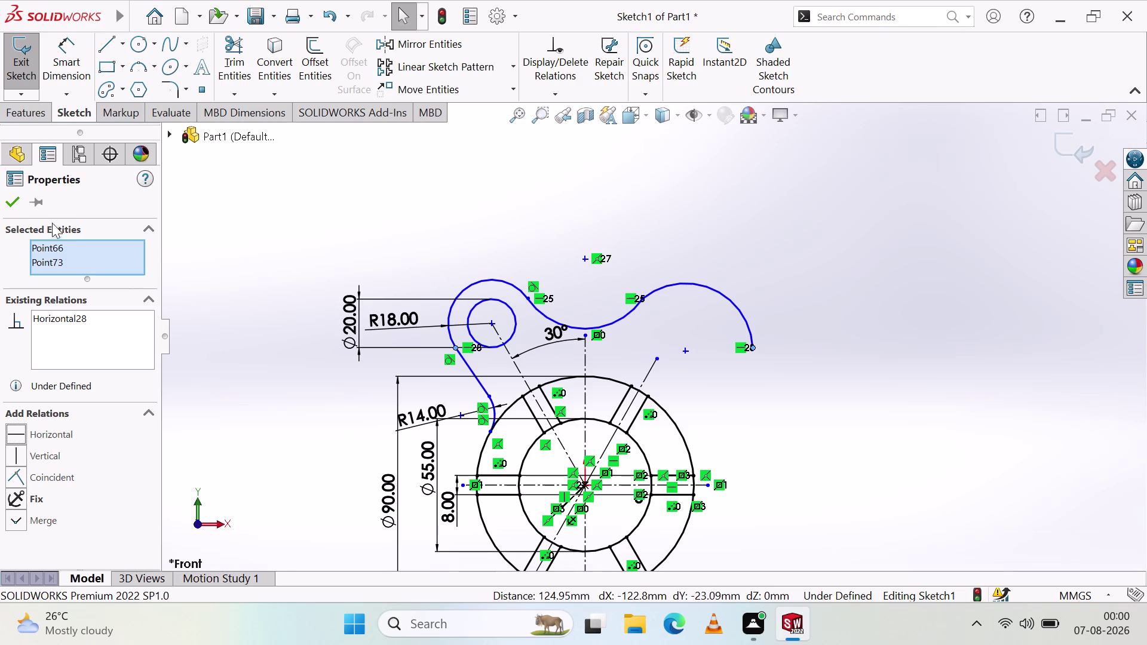
click(19, 203)
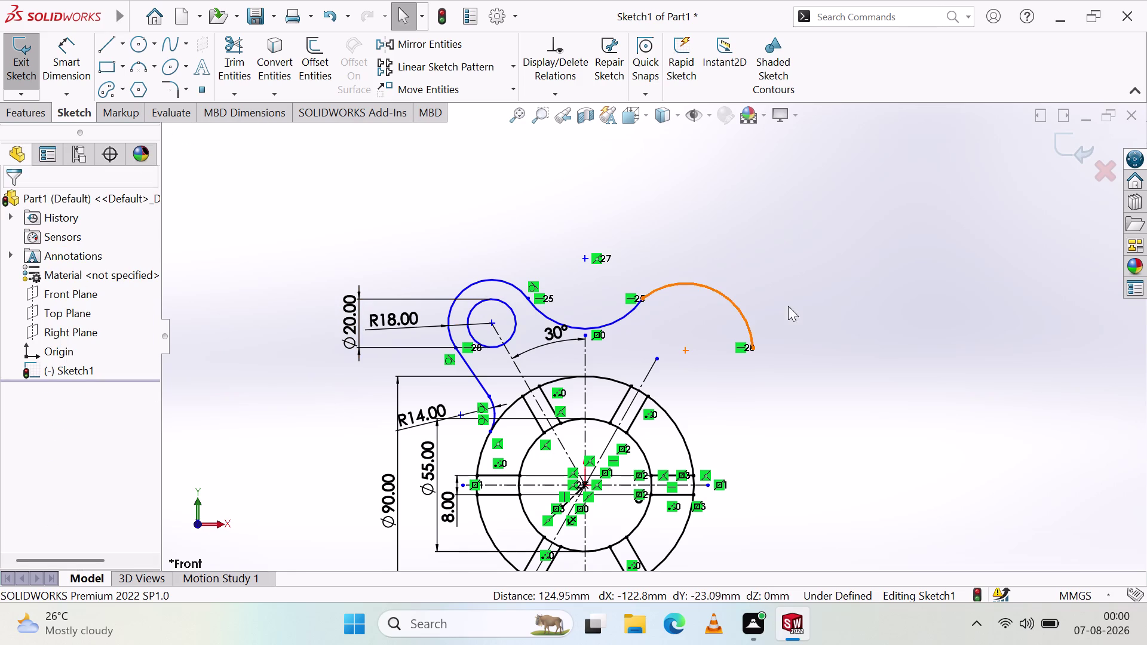